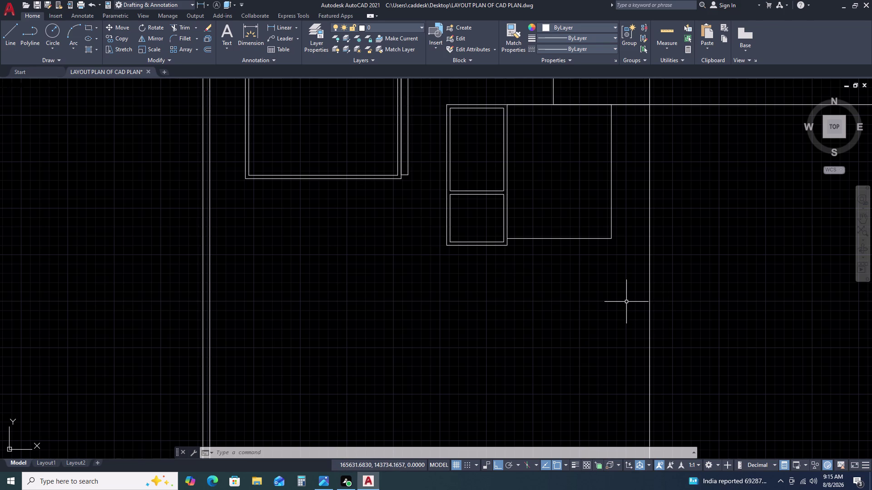
Try extending the short vertical wall lines with an EXTEND fence, then cancel.
scroll(down, 3)
scroll(up, 3)
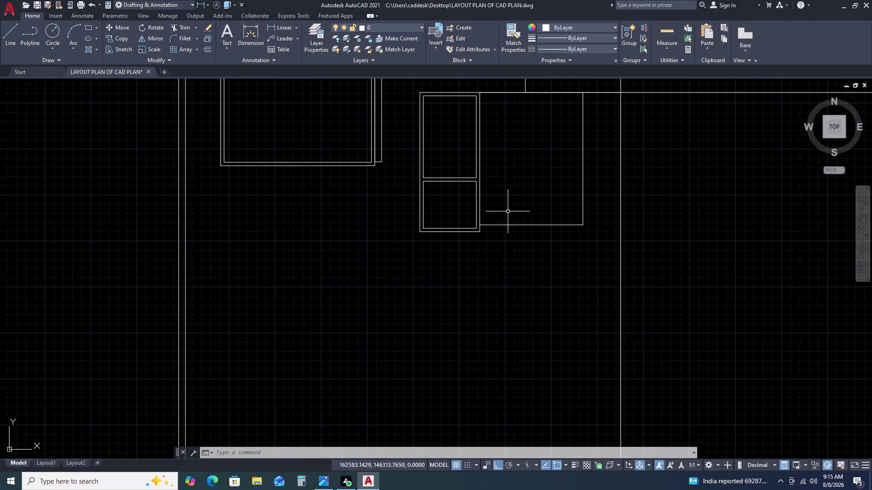
scroll(up, 3)
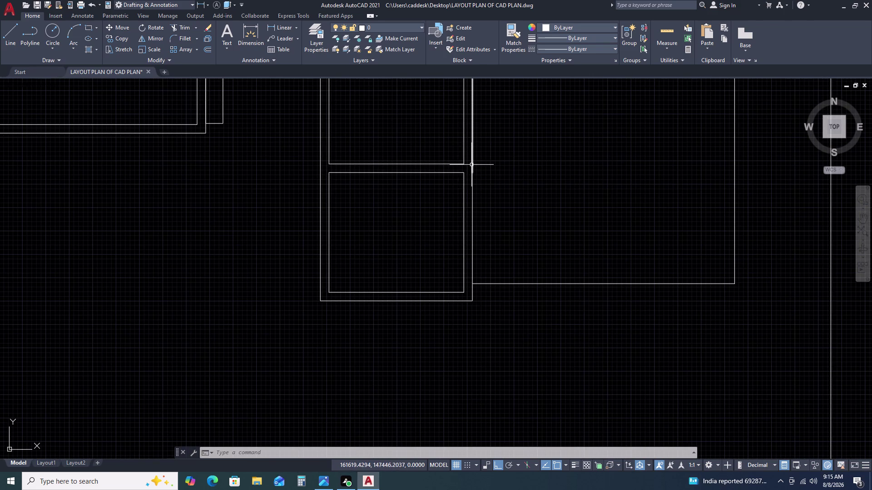
click(474, 177)
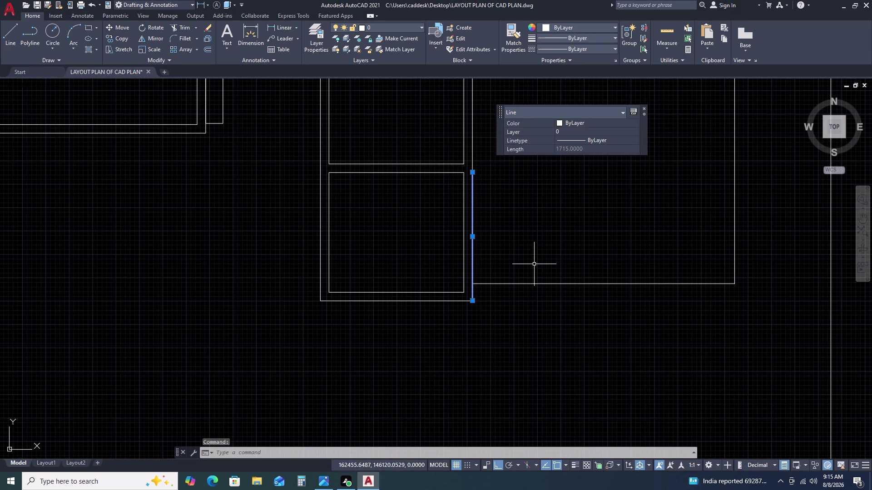
key(Delete)
text(EX)
key(space)
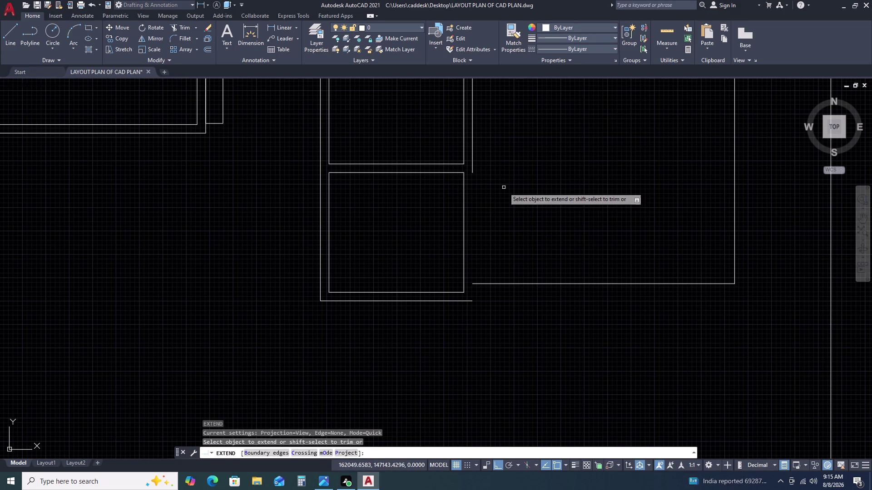
click(474, 171)
click(470, 199)
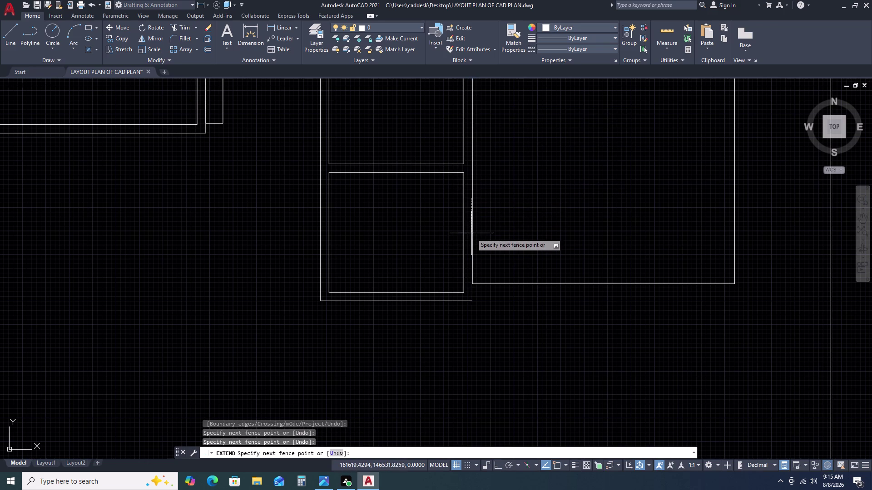
click(472, 234)
click(472, 241)
key(Escape)
Delete the horizontal top wall line, then undo to restore it.
scroll(down, 3)
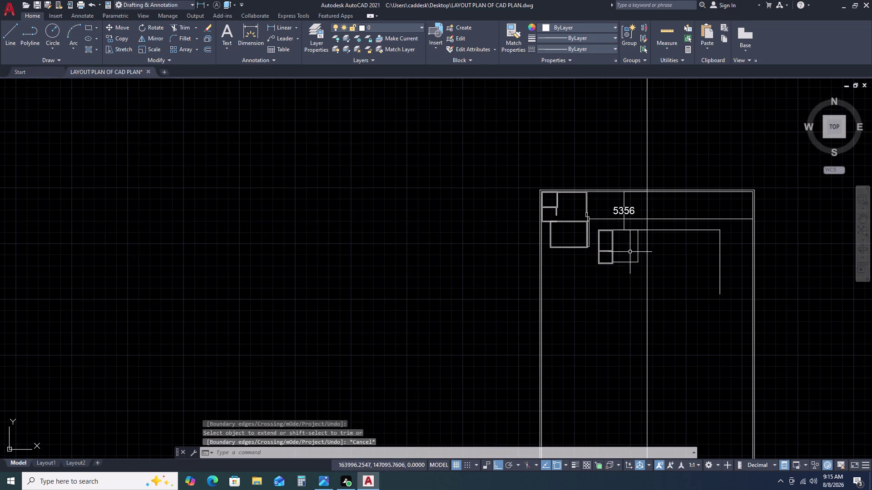
scroll(up, 3)
middle_drag(569, 240, 558, 237)
scroll(up, 3)
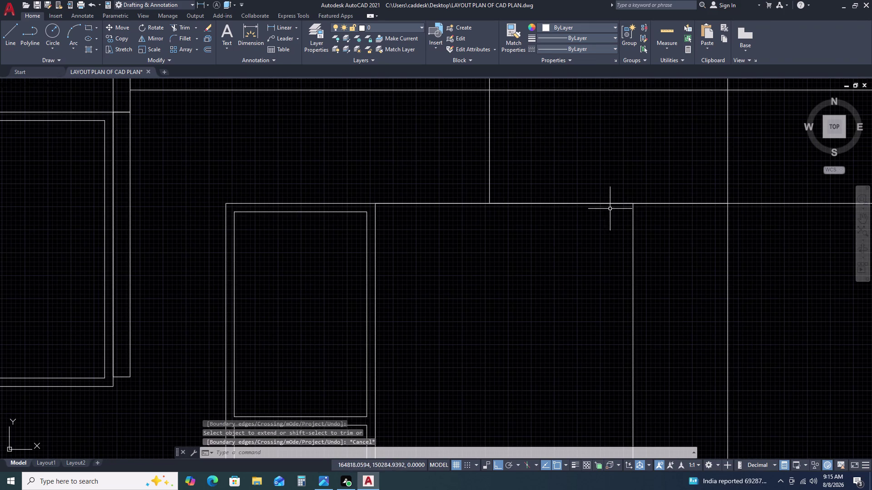
click(609, 202)
key(Escape)
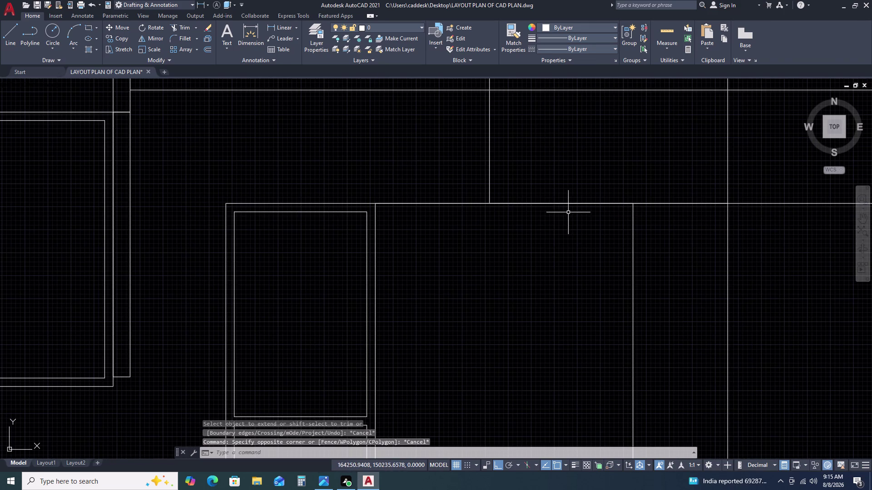
click(567, 203)
key(Delete)
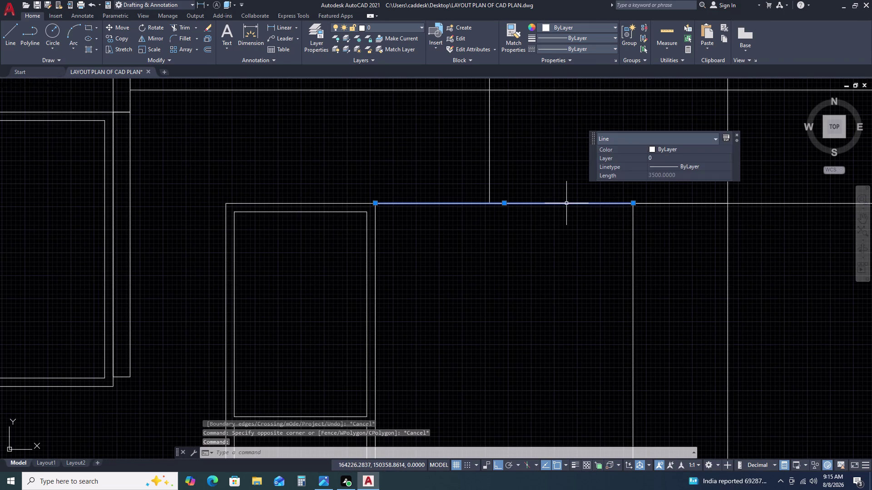
scroll(down, 3)
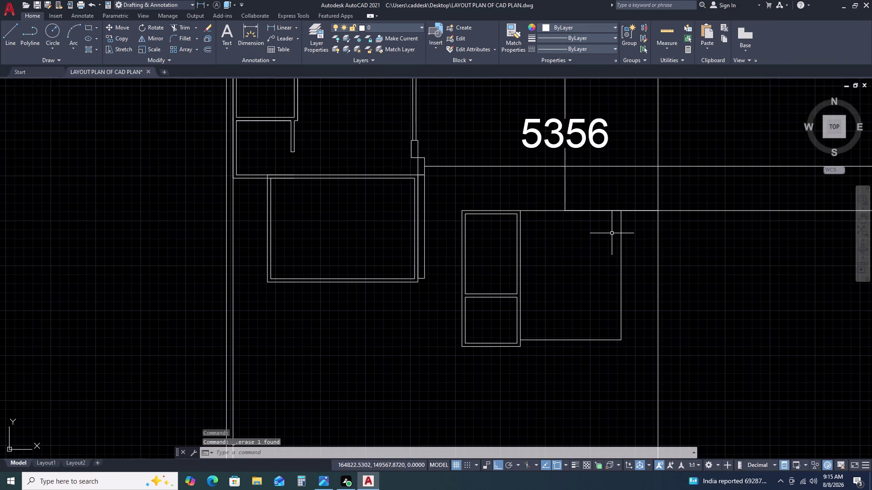
key(ctrl+z)
key(ctrl+z)
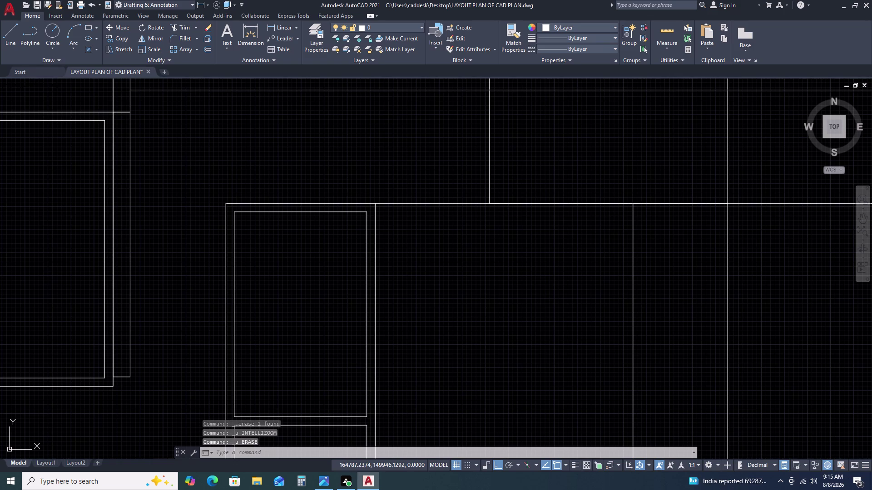
Pan back to the small room and start OFFSET with the 115 distance.
scroll(down, 3)
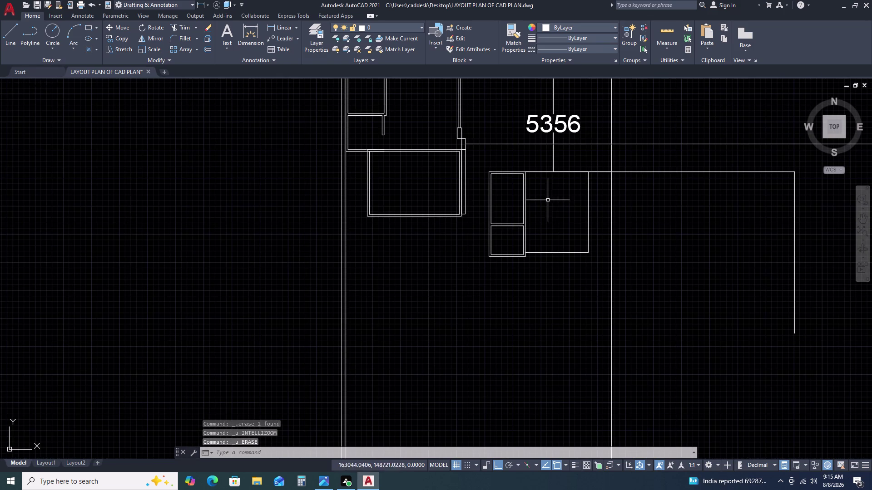
scroll(down, 3)
scroll(up, 3)
middle_drag(536, 202, 522, 157)
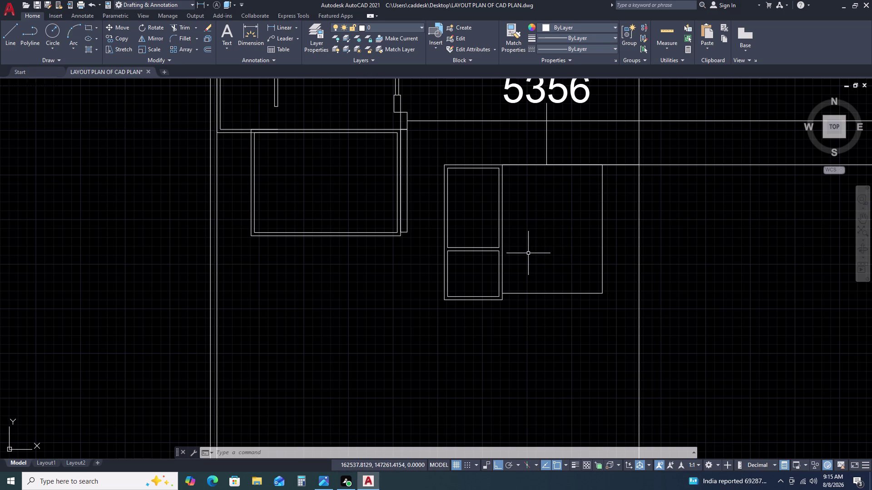
key(o)
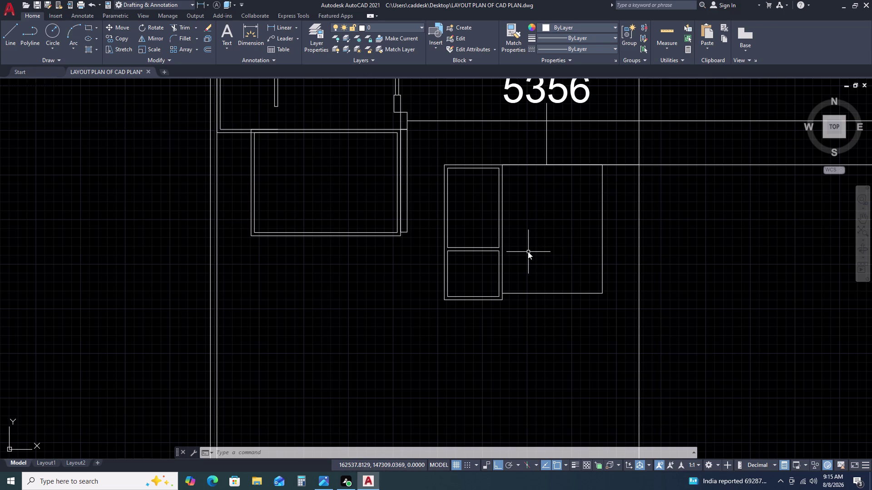
key(space)
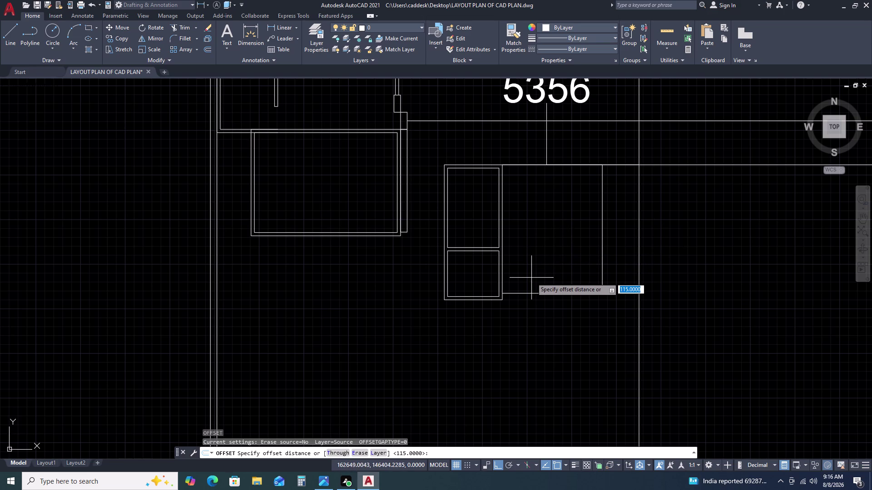
Offset the room's bottom, right and top walls 115 outward.
key(space)
click(539, 294)
click(539, 306)
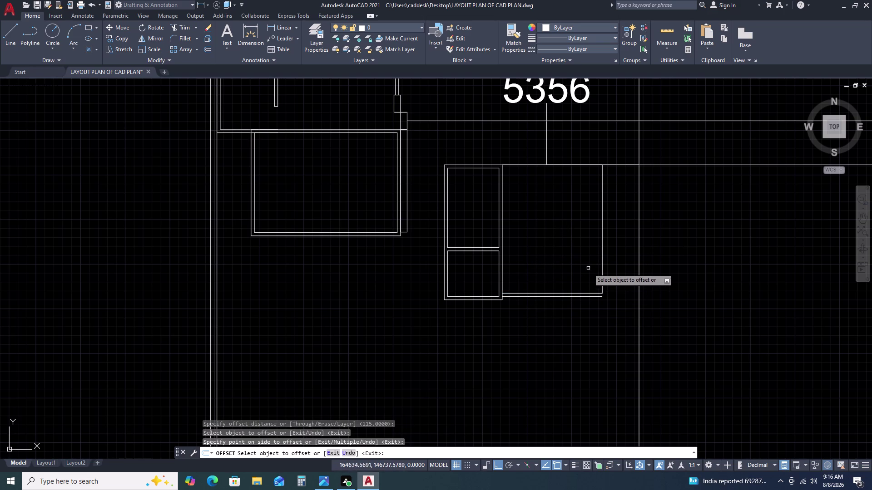
click(603, 271)
click(609, 276)
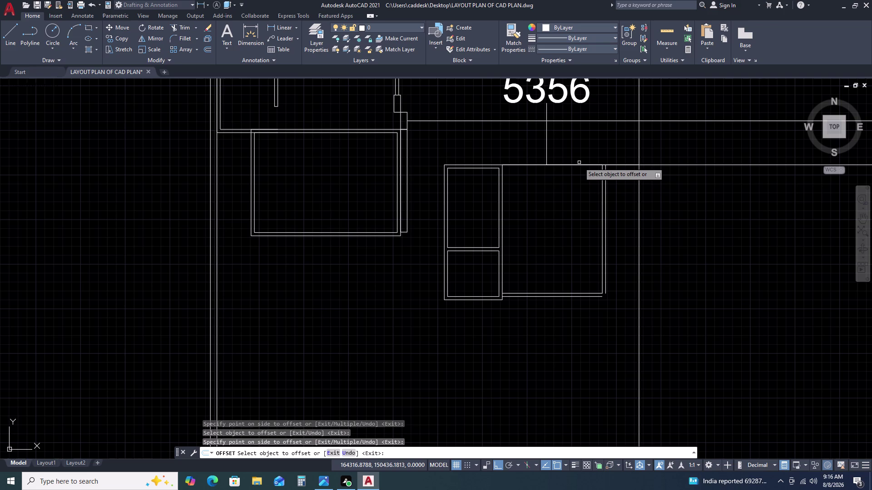
click(582, 166)
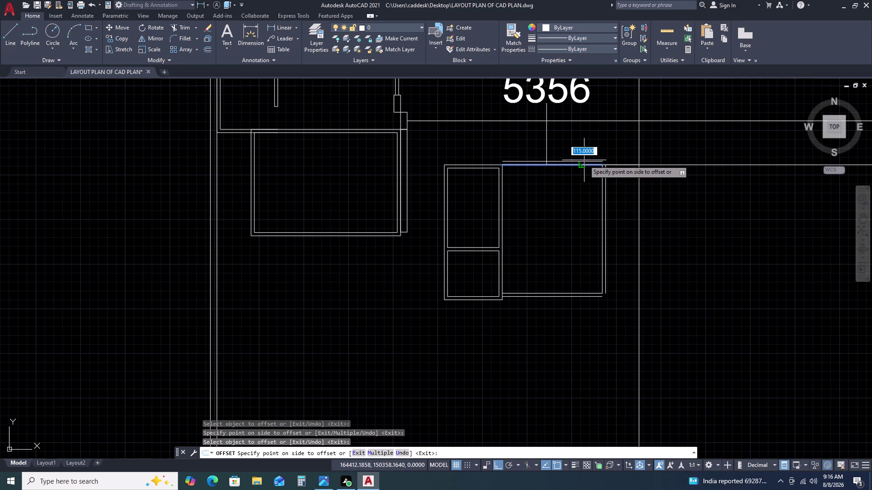
click(584, 160)
key(Escape)
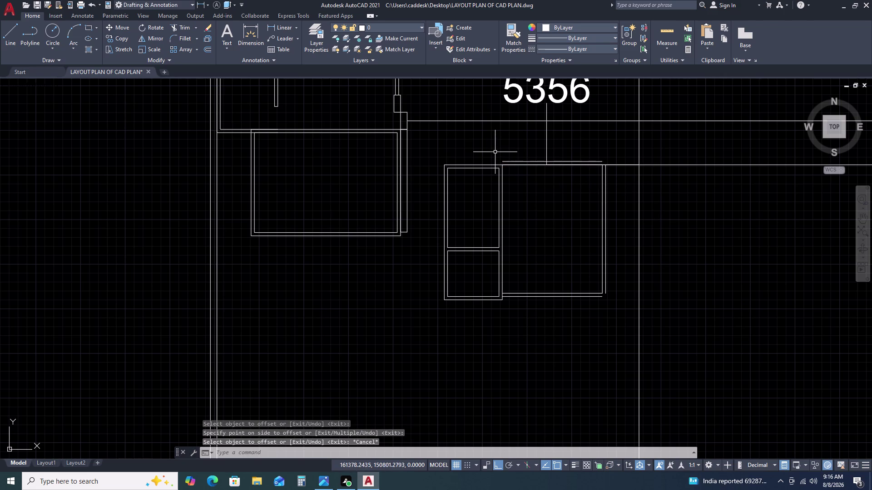
Select the square room's wall lines, removing the extra lines from the selection.
click(495, 152)
click(622, 304)
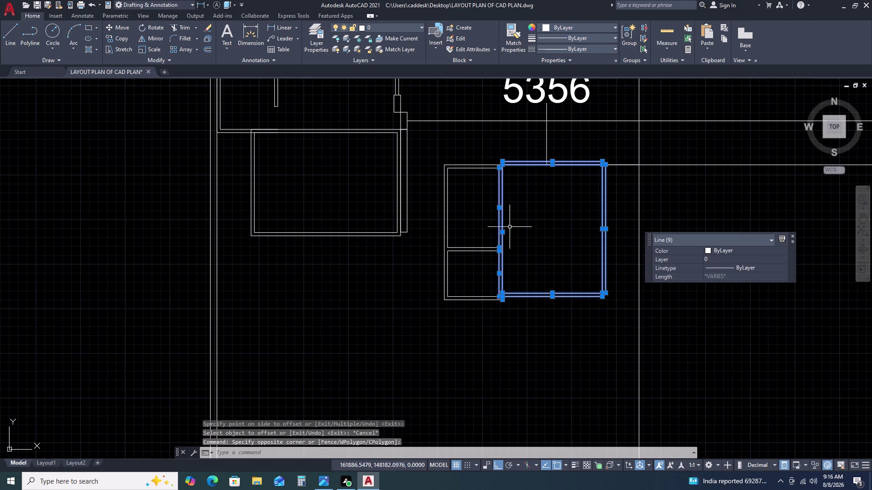
scroll(up, 3)
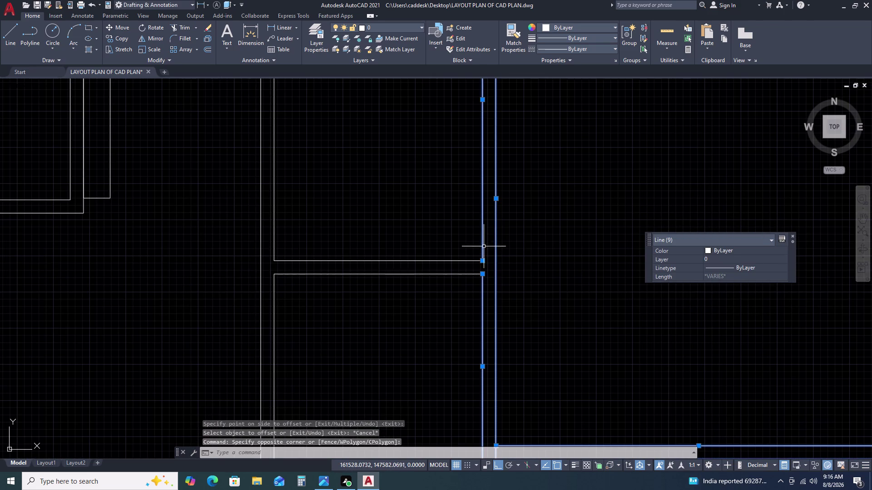
drag(488, 243, 484, 235)
click(481, 221)
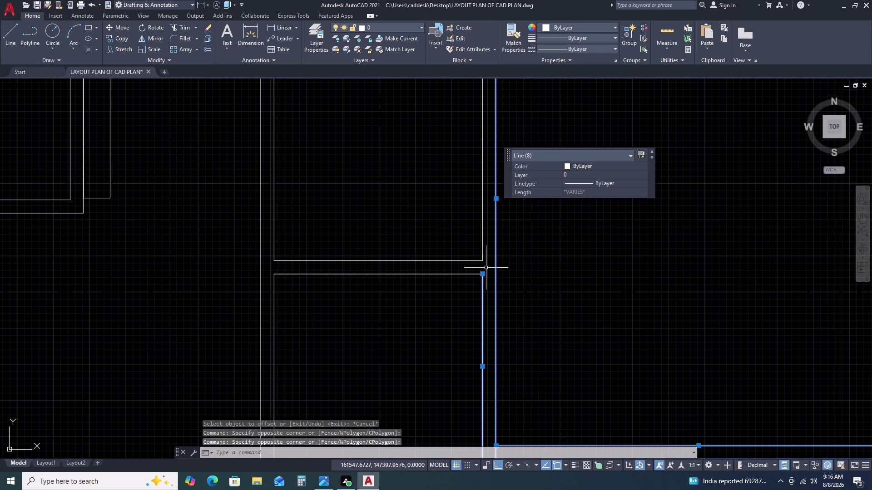
click(490, 294)
click(473, 277)
scroll(down, 3)
scroll(down, 3)
Move the selected room lines 115 units straight down.
key(m)
key(space)
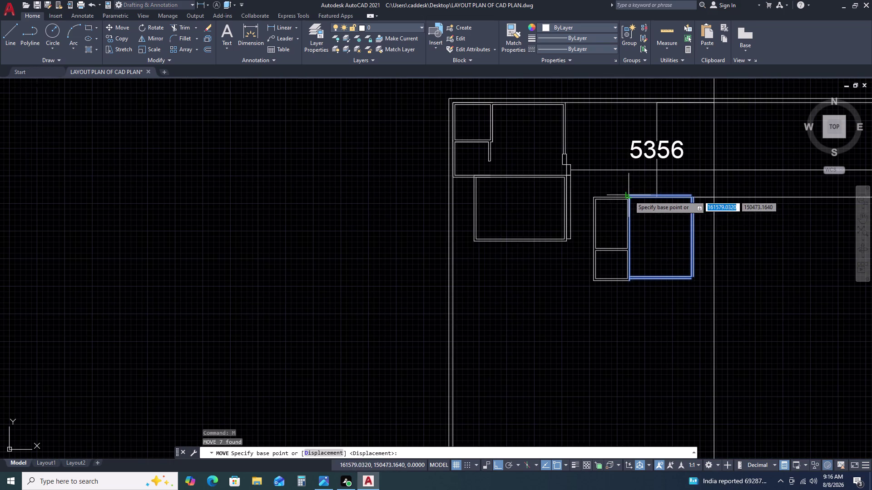
scroll(up, 3)
click(625, 193)
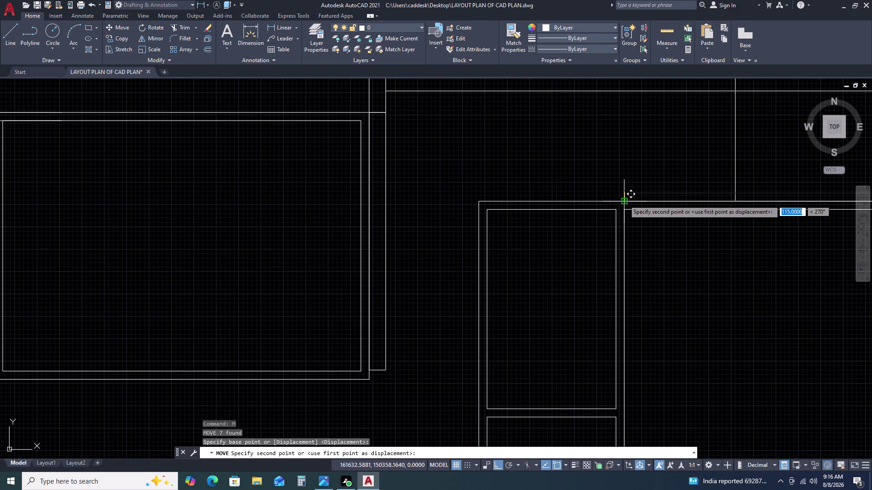
click(624, 200)
key(Escape)
Start TRIM on the wall junctions.
scroll(down, 3)
scroll(down, 3)
scroll(up, 3)
scroll(up, 3)
text(TR)
key(space)
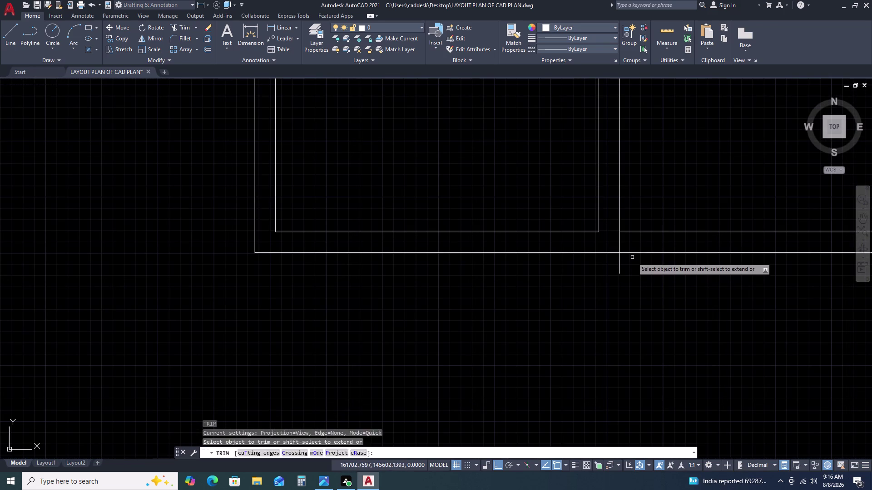
Trim the protruding and overlapping wall line ends at the room's corners.
click(632, 257)
click(599, 265)
click(625, 243)
click(609, 242)
scroll(down, 3)
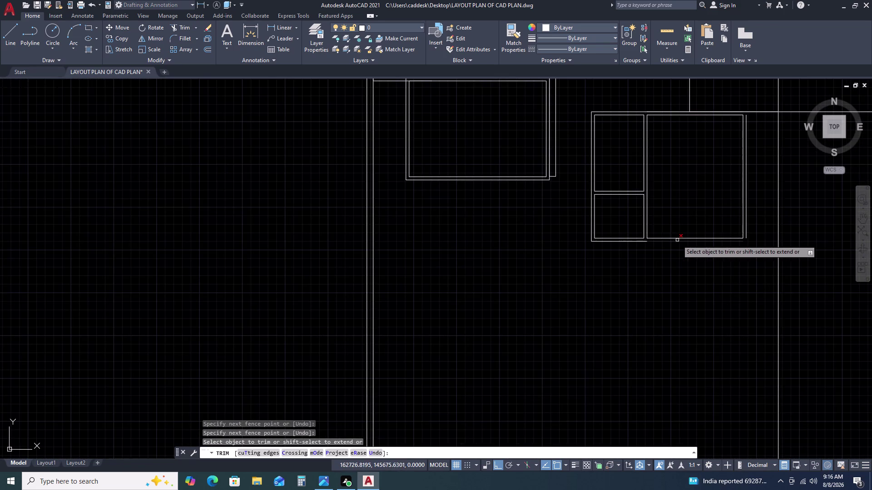
middle_drag(678, 240, 577, 247)
key(Escape)
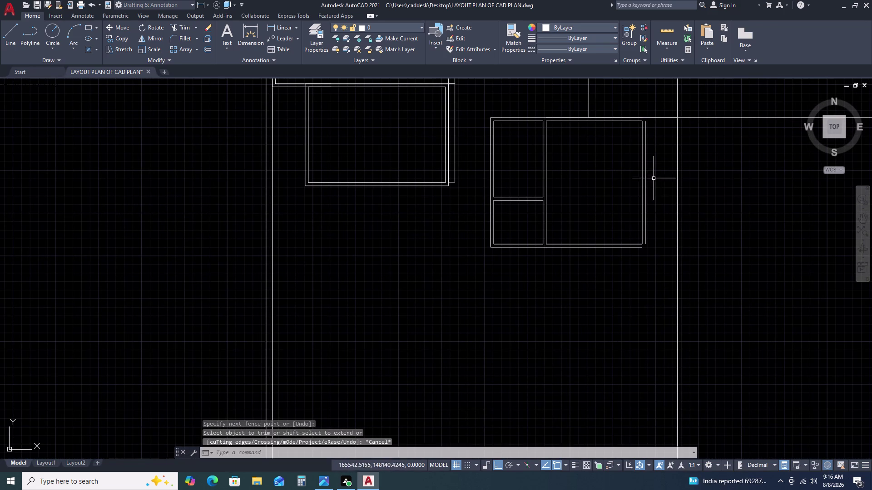
Start ERASE, then EXTEND on the right wall line, cancelling both.
text(E)
key(space)
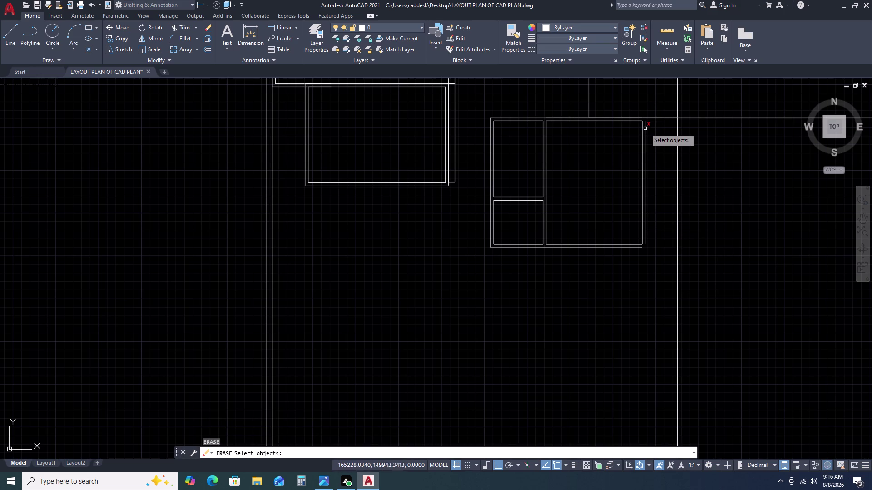
key(Escape)
key(Escape)
text(E)
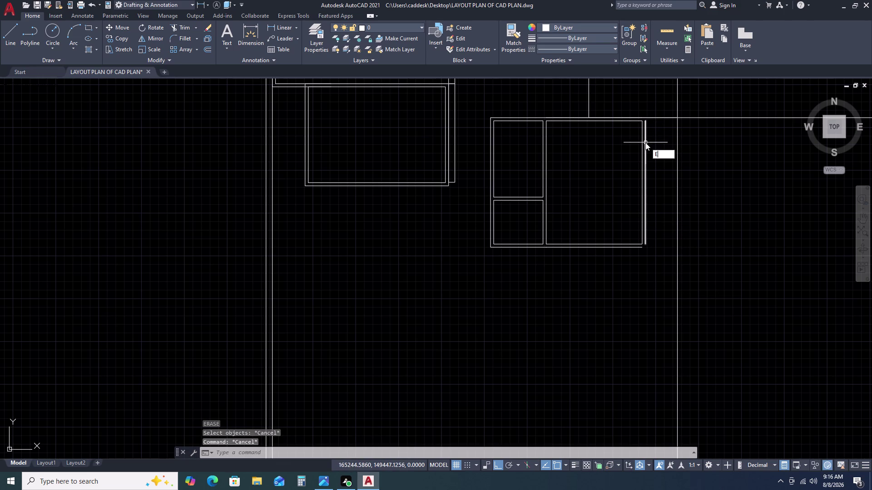
text(X)
key(space)
click(645, 144)
key(Escape)
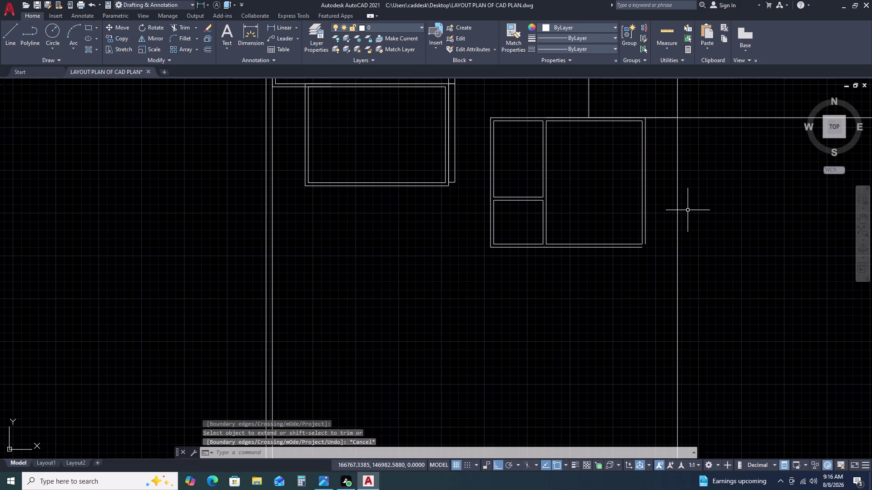
Start TRIM, then try filleting two wall lines and cancel.
key(t)
key(r)
key(space)
scroll(up, 3)
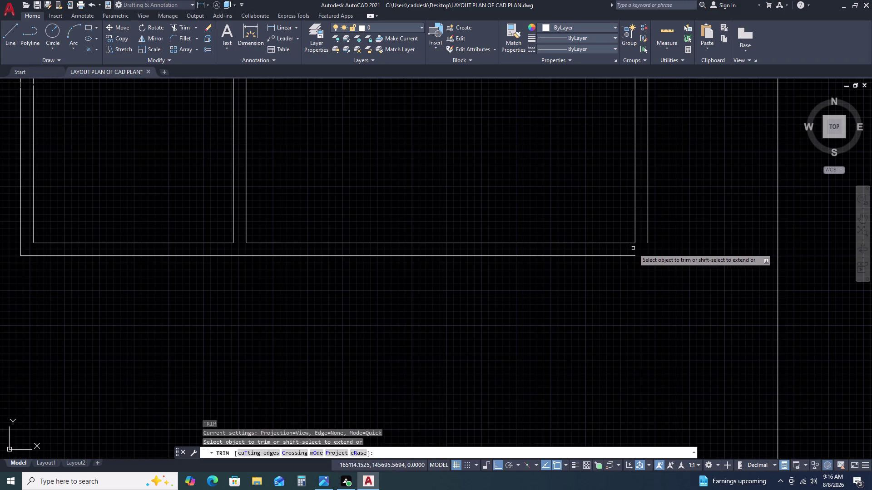
key(Escape)
text(F)
key(space)
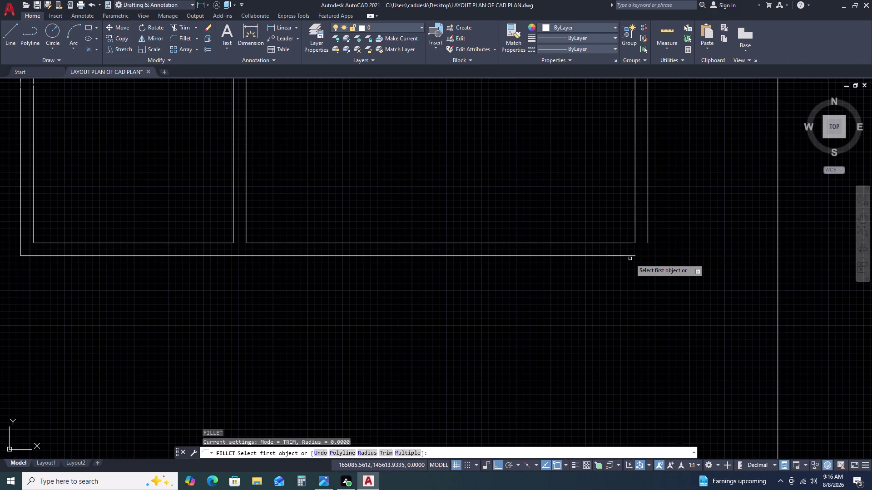
click(632, 254)
click(648, 240)
key(Escape)
Delete the stray line at the room below the 5356 dimension.
scroll(down, 3)
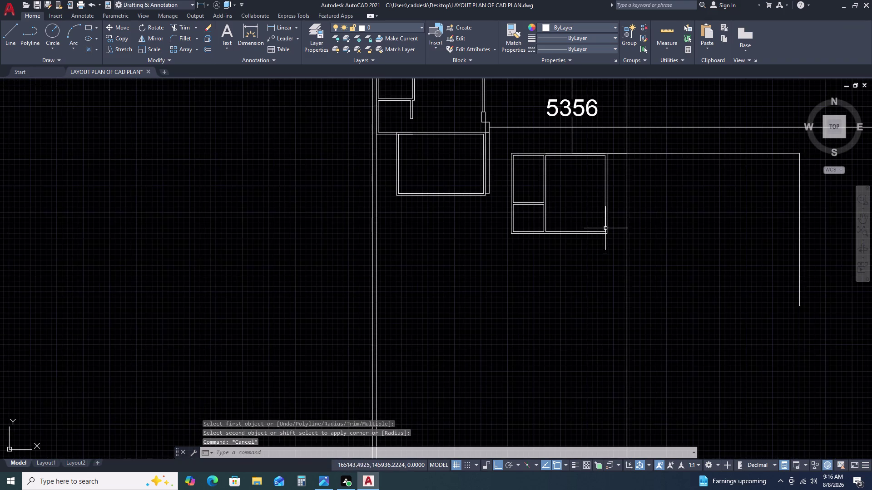
scroll(down, 3)
scroll(down, 3)
middle_drag(660, 224, 643, 222)
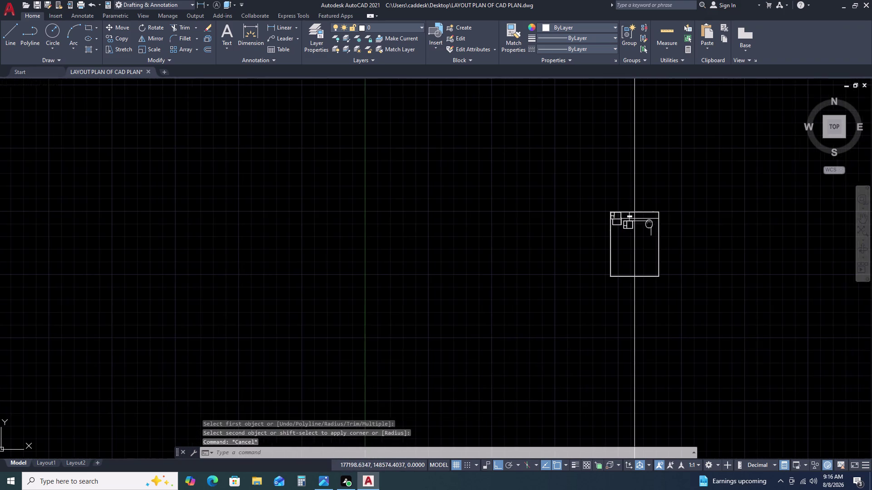
middle_drag(643, 222, 626, 218)
scroll(up, 3)
scroll(up, 3)
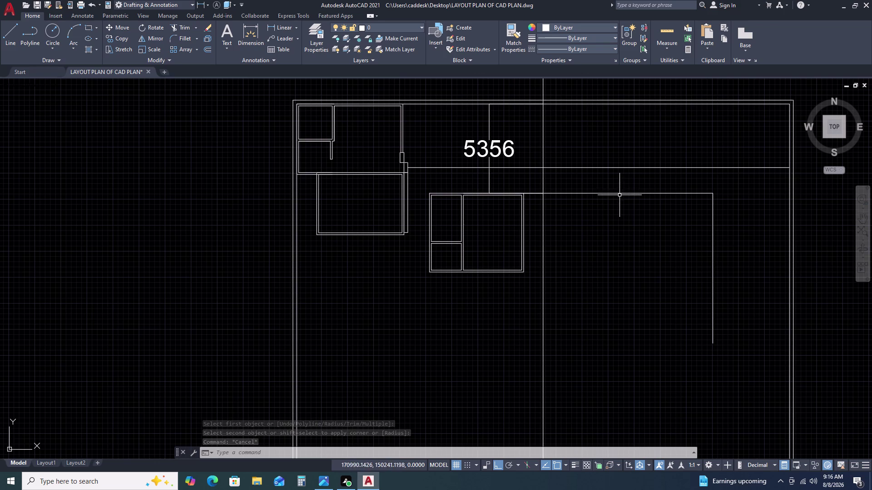
scroll(up, 3)
double_click(505, 204)
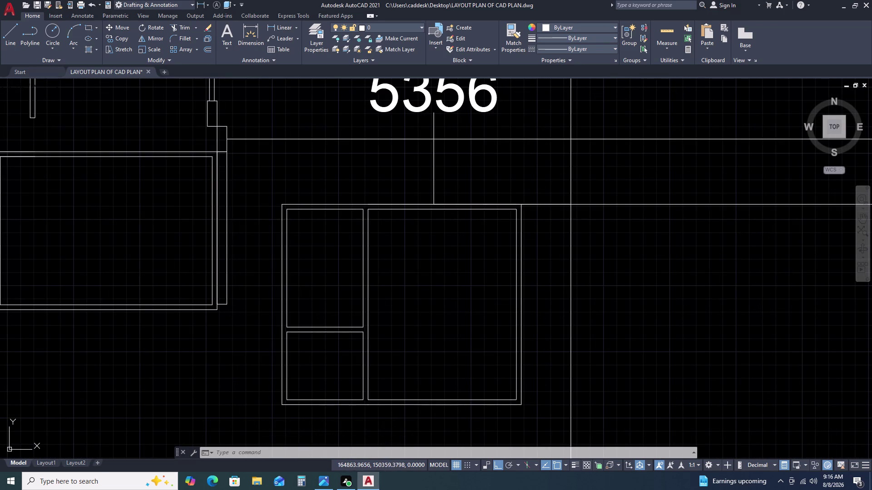
key(Delete)
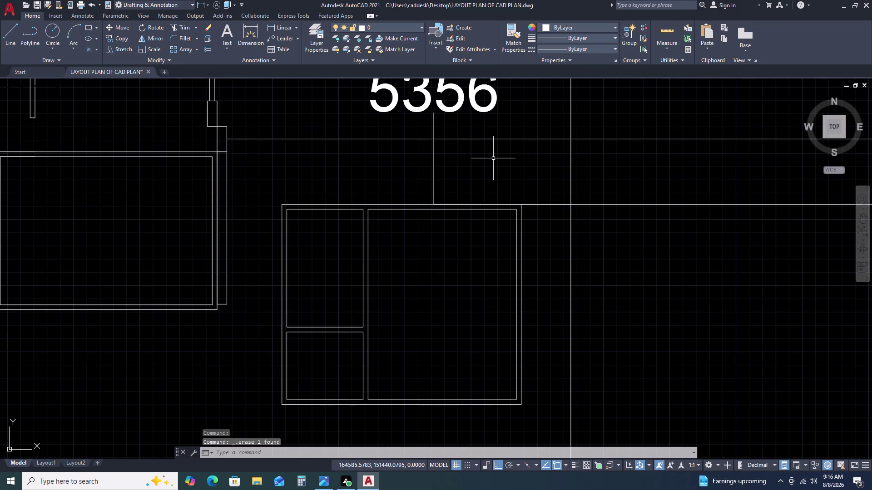
scroll(down, 3)
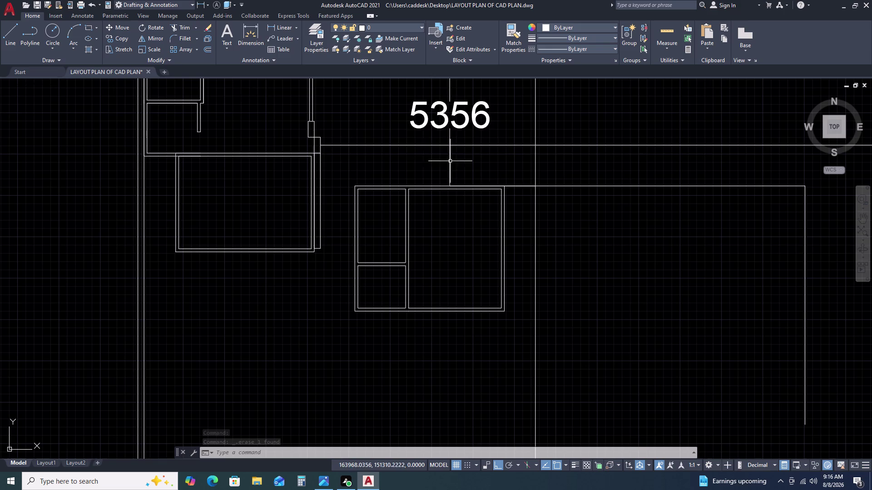
Try two linear dimensions from the room's corners, cancelling both.
click(286, 27)
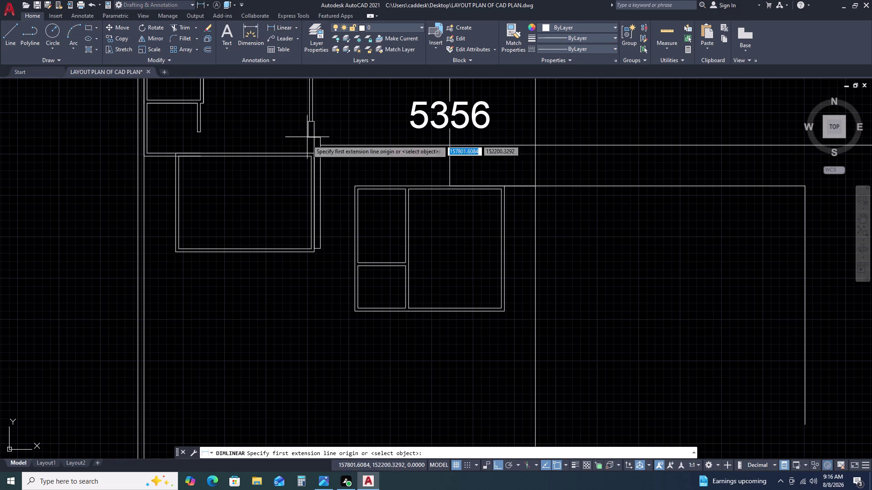
click(409, 190)
drag(408, 190, 415, 198)
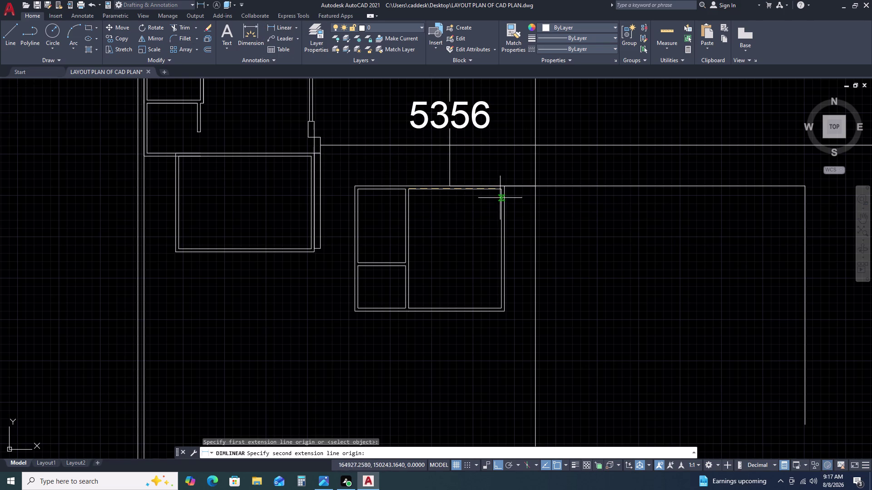
click(502, 188)
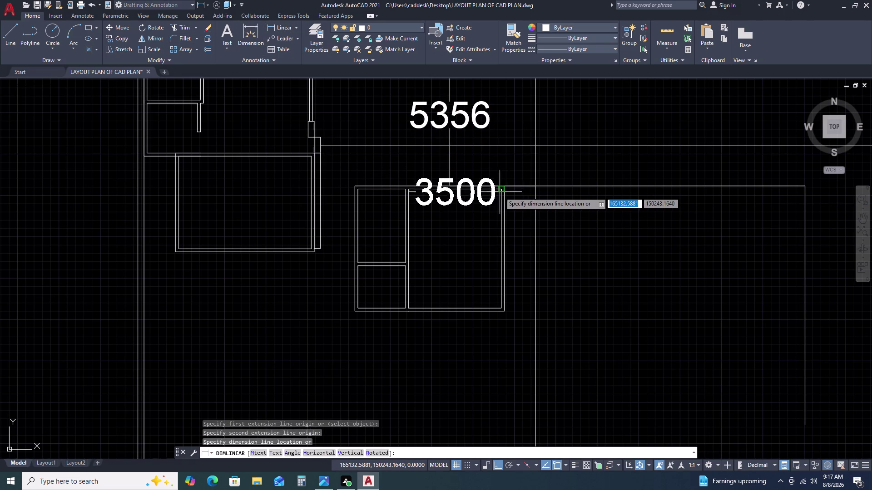
scroll(up, 3)
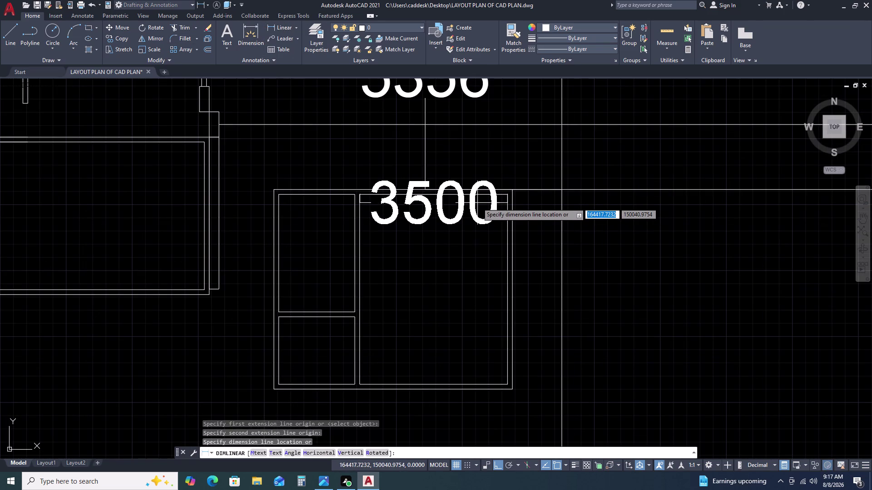
key(space)
key(space)
click(509, 195)
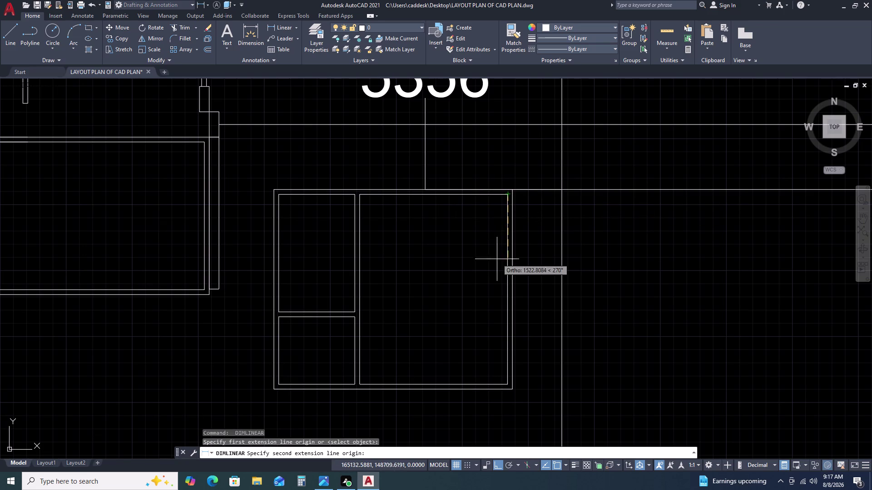
click(510, 383)
key(space)
Measure the room's top edge as 3500, discard the dimension, and start LINE.
key(space)
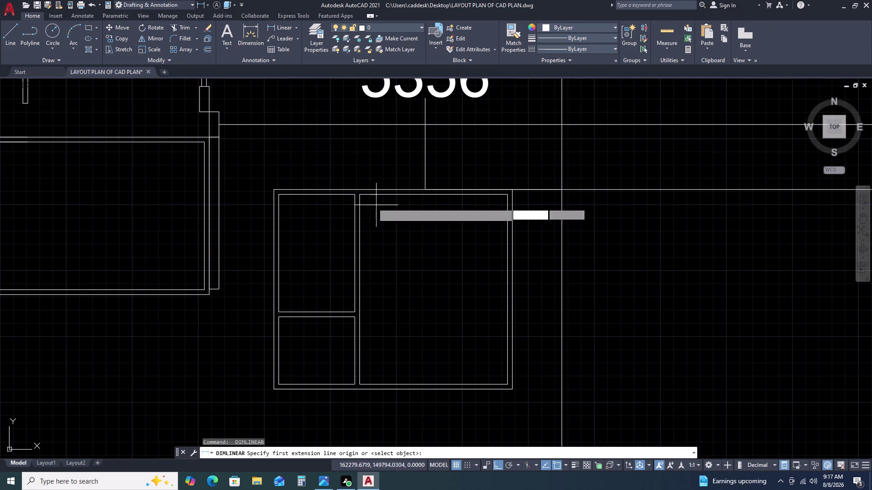
click(361, 195)
click(506, 197)
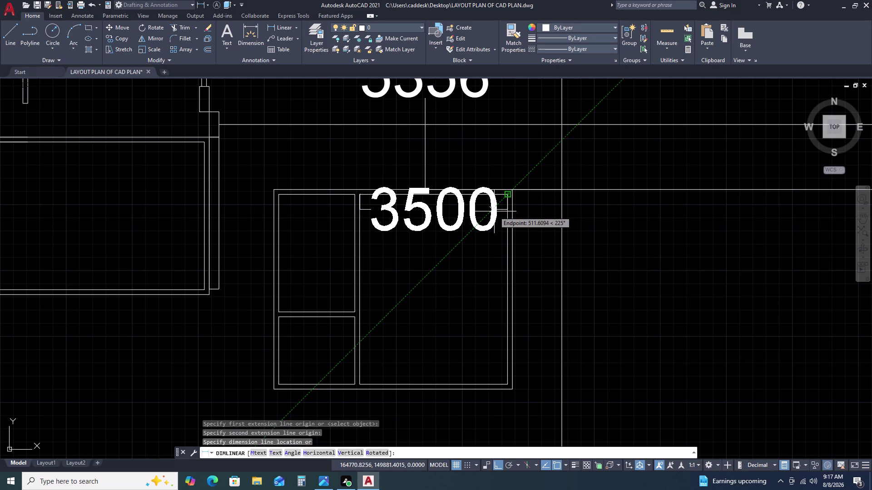
key(space)
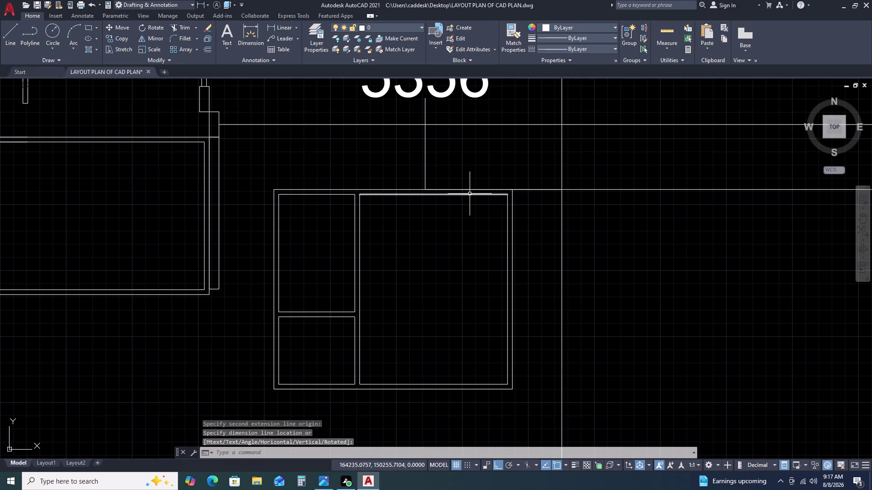
scroll(down, 3)
scroll(down, 3)
scroll(up, 3)
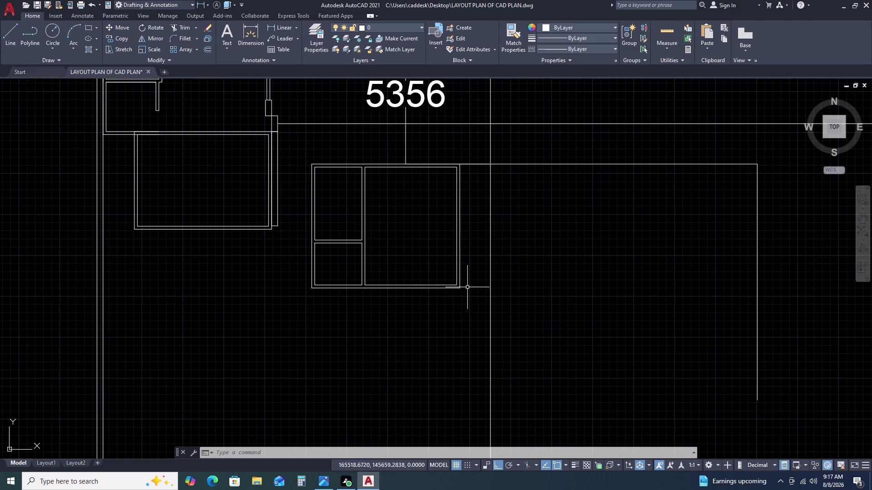
key(l)
key(space)
From the room's lower-right corner, draw a 2950 line right and a 4500 line up.
scroll(up, 3)
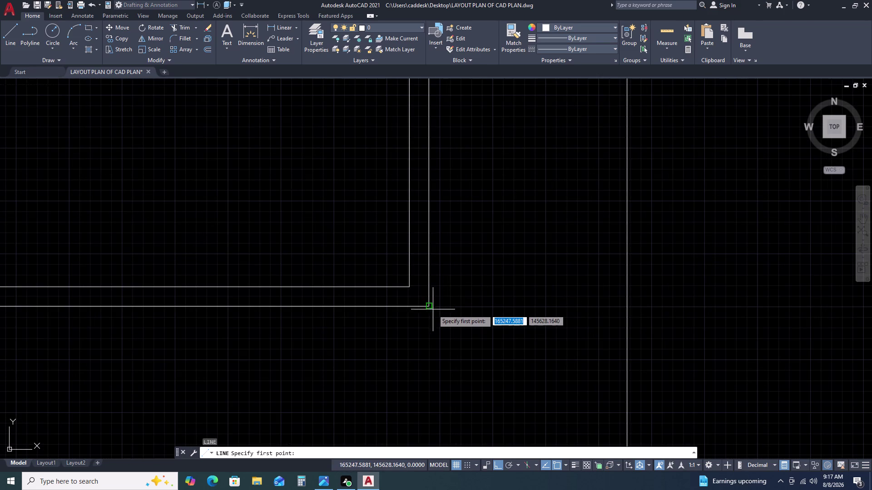
click(430, 305)
scroll(down, 3)
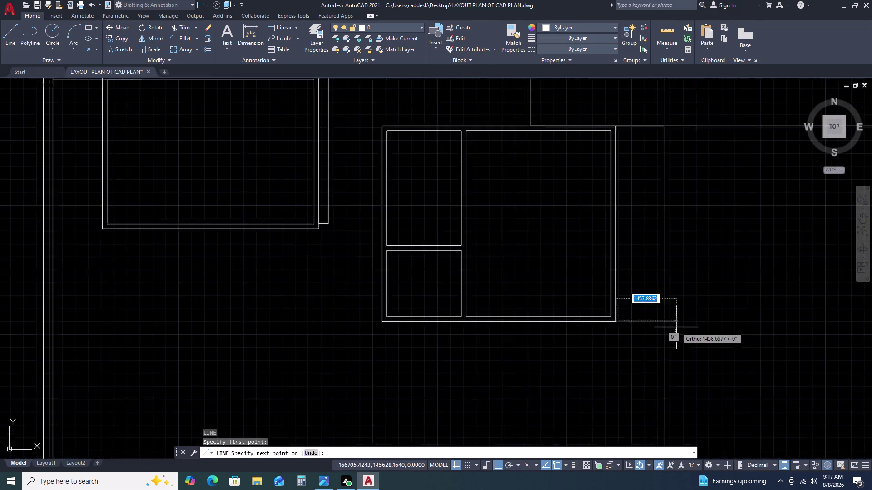
middle_drag(739, 324, 640, 291)
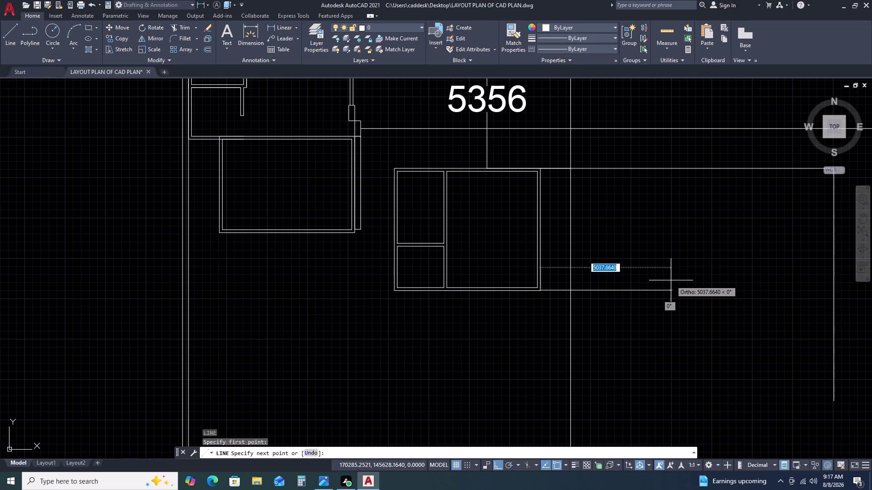
key(9)
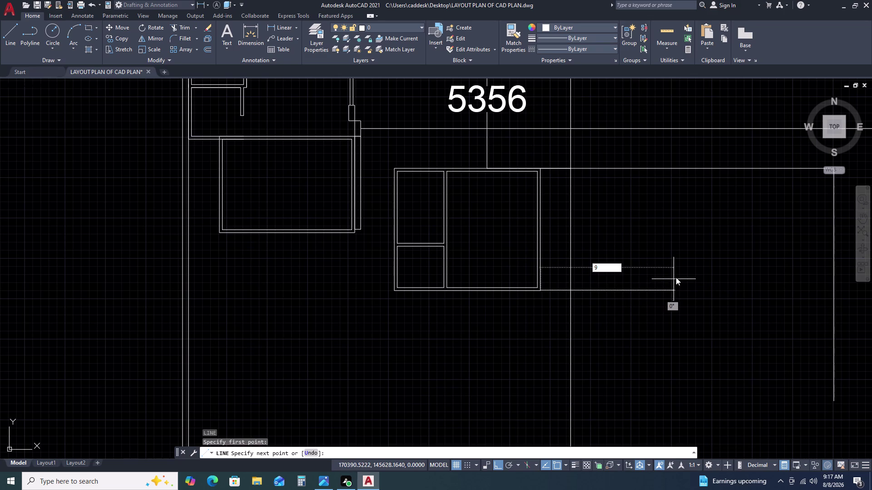
key(BackSpace)
text(29)
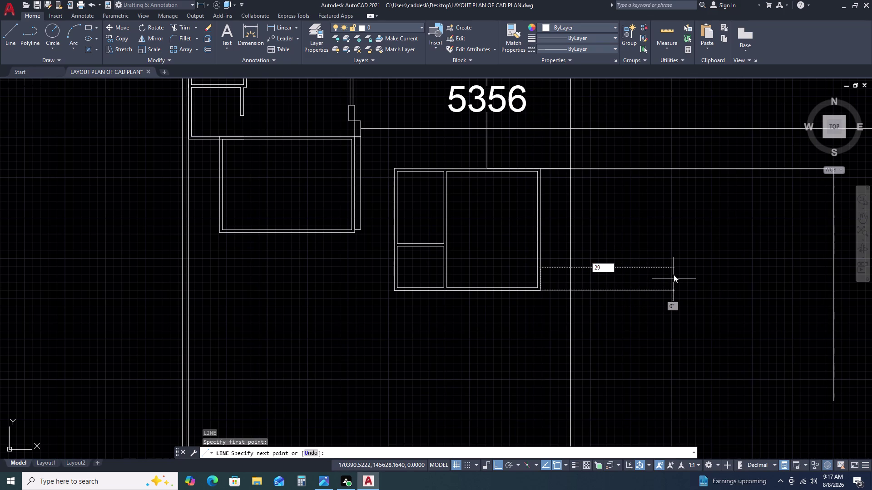
key(5)
key(0)
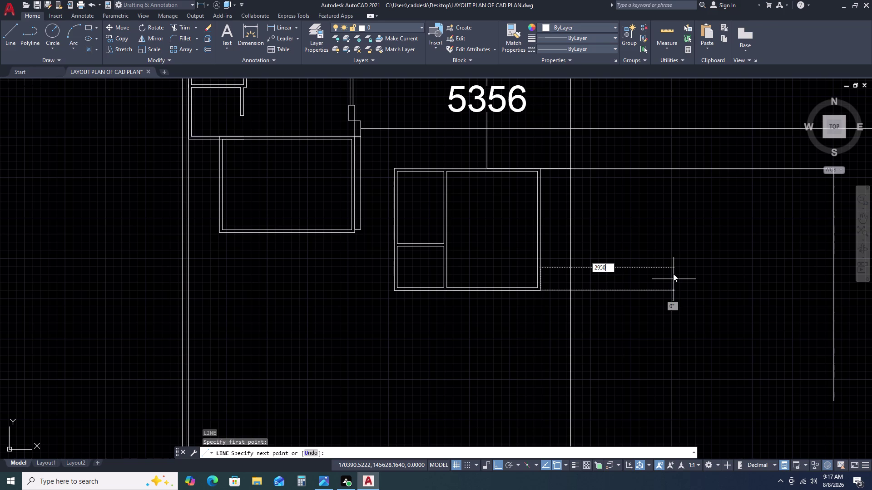
key(space)
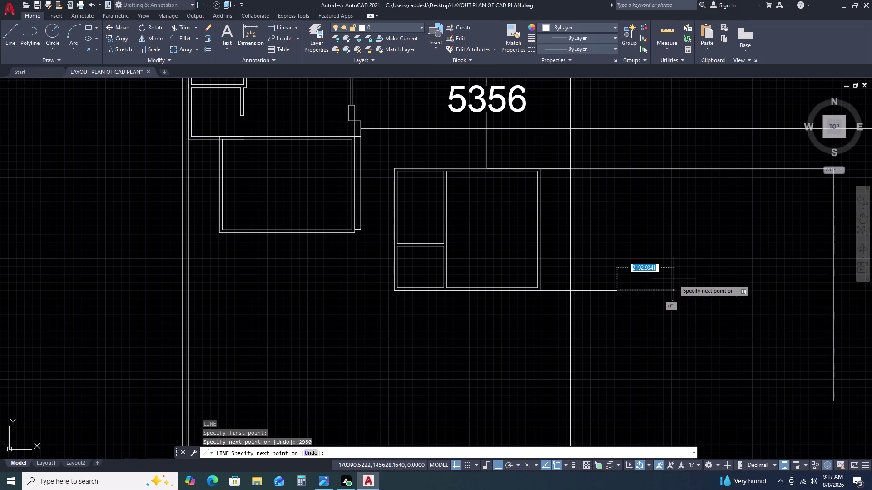
text(45)
key(0)
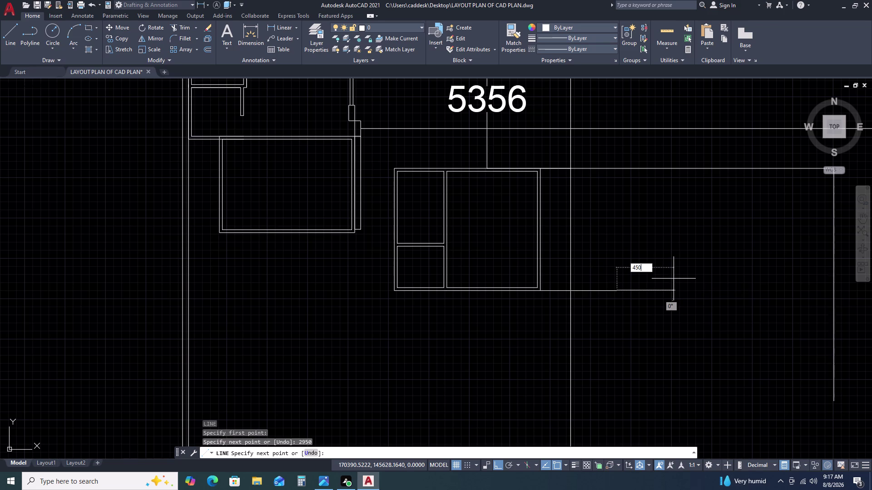
key(0)
key(space)
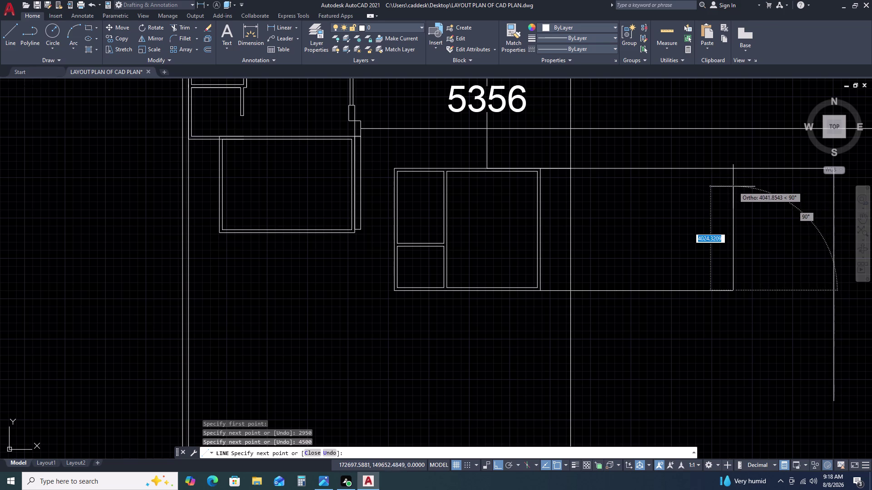
Undo both segments, then redraw the 2950 and 4500 lines and finish.
key(ctrl+z)
key(ctrl+z)
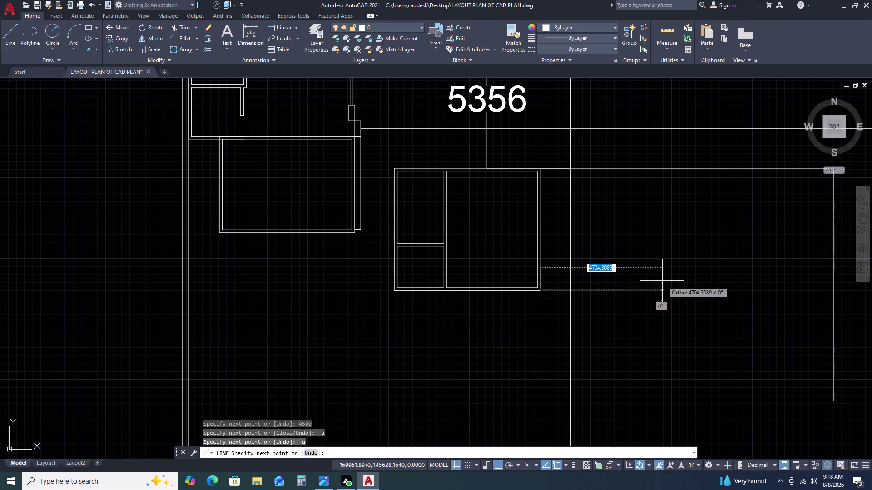
key(2)
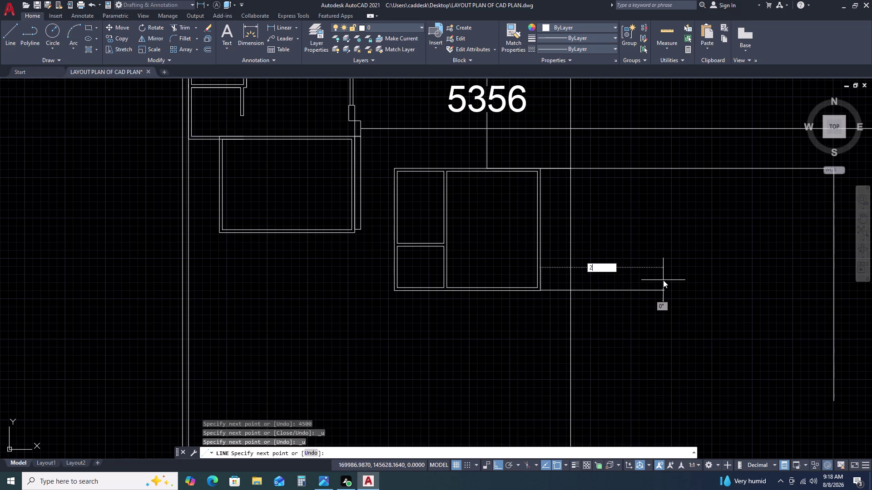
text(9)
text(5)
key(0)
key(space)
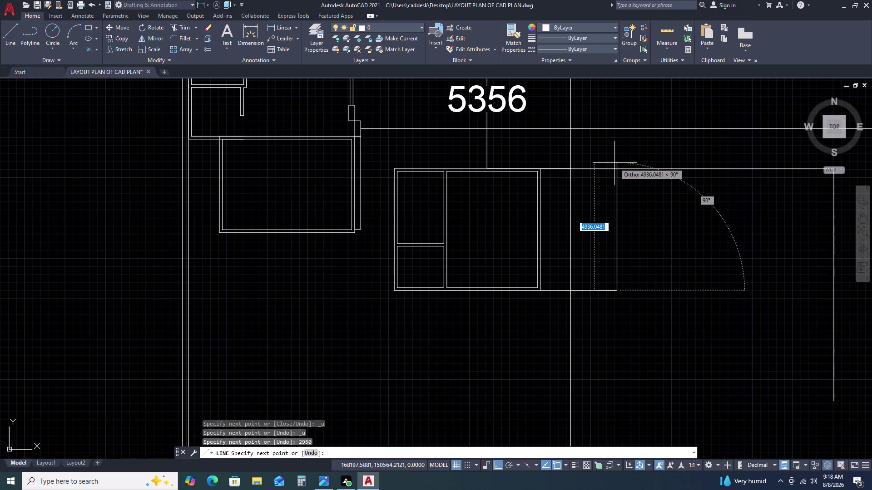
text(45)
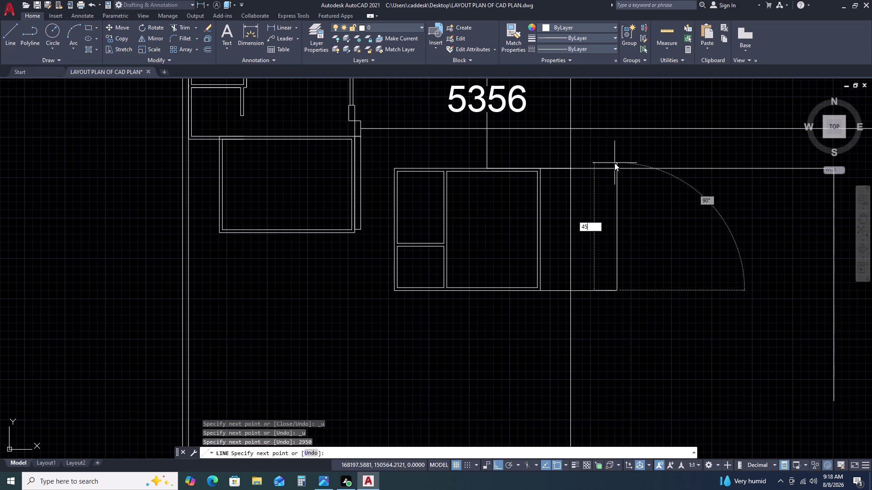
text(00)
key(space)
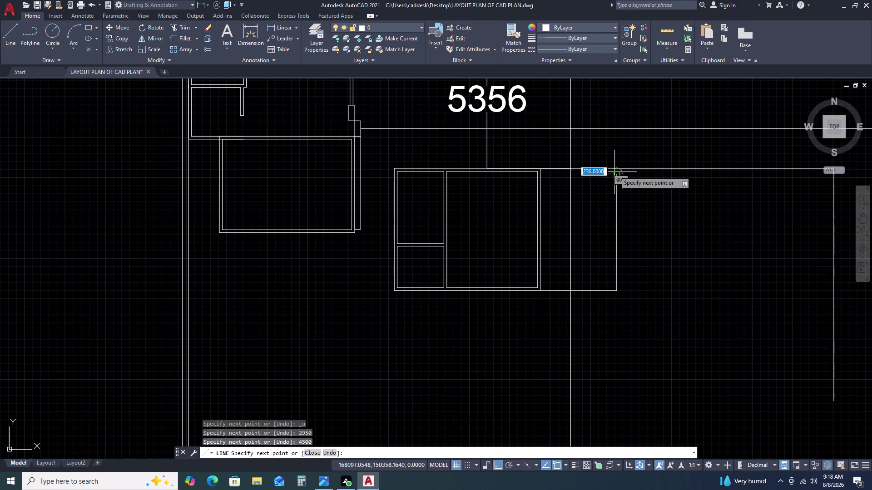
key(Escape)
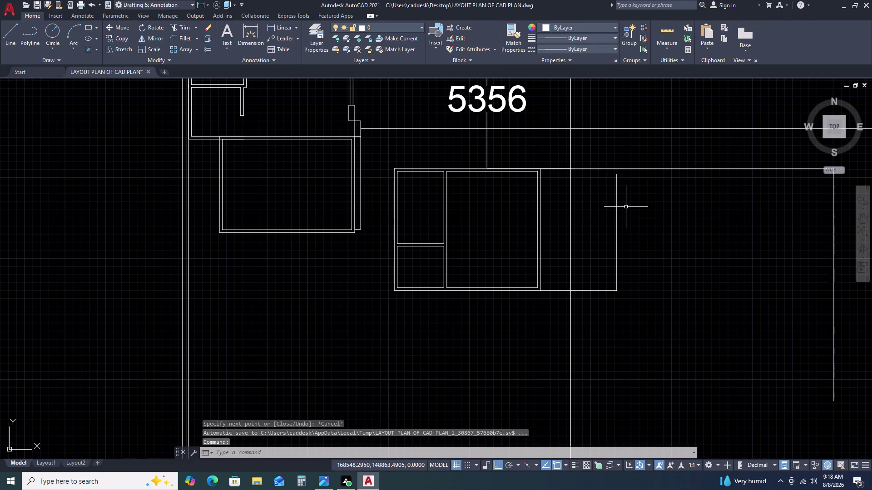
Inspect the new right wall line and grip-stretch its top end upward.
double_click(625, 207)
double_click(610, 220)
scroll(up, 3)
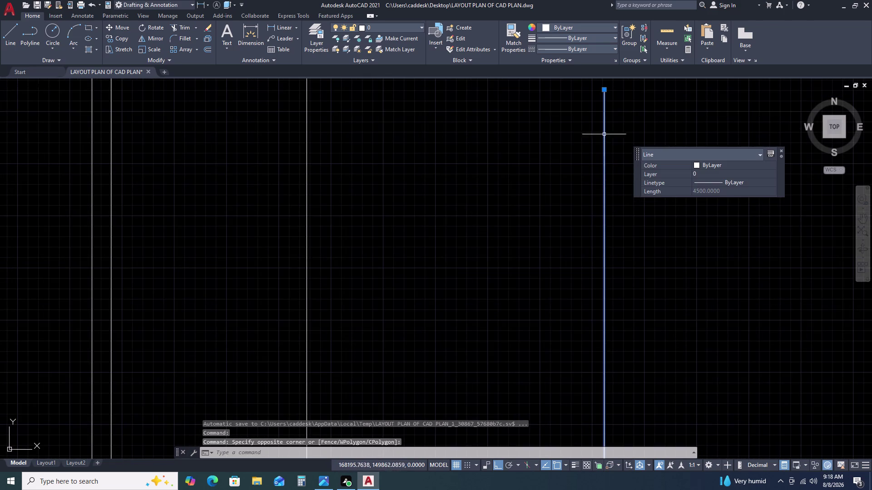
scroll(down, 3)
click(608, 142)
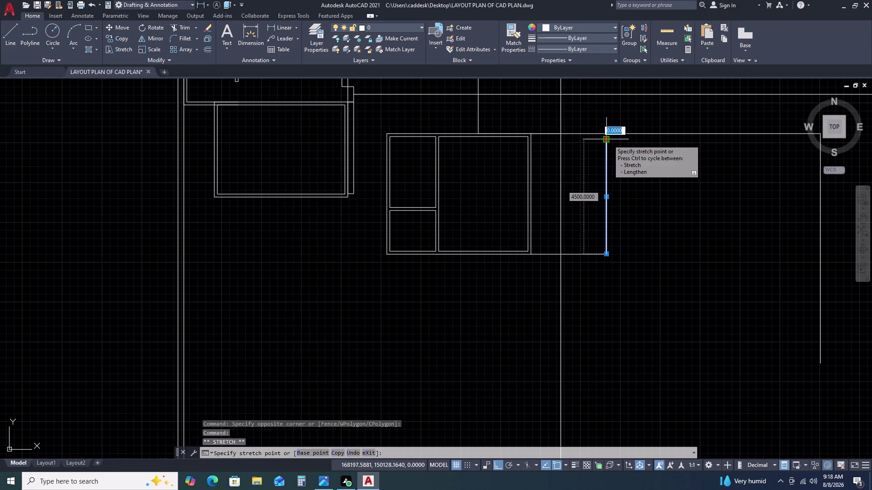
click(608, 137)
scroll(up, 3)
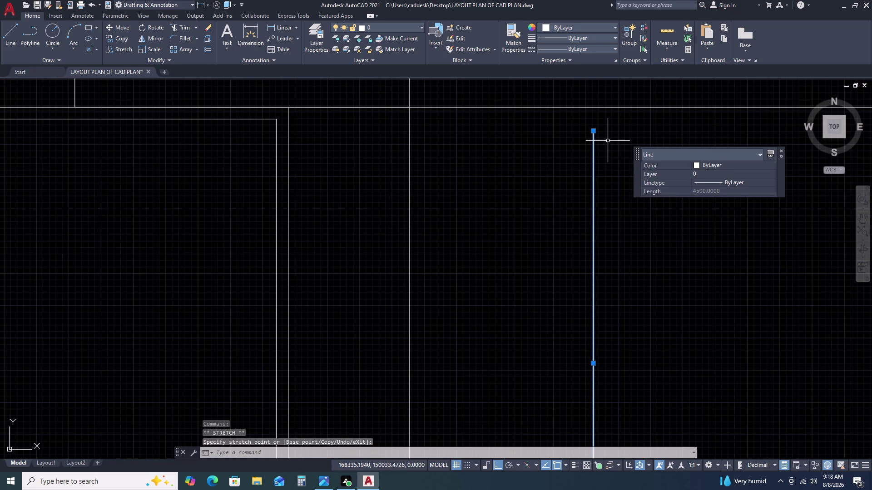
key(Escape)
Extend the new room's right wall line to its boundary with EXTEND.
key(e)
key(x)
key(space)
click(604, 138)
click(575, 171)
key(Escape)
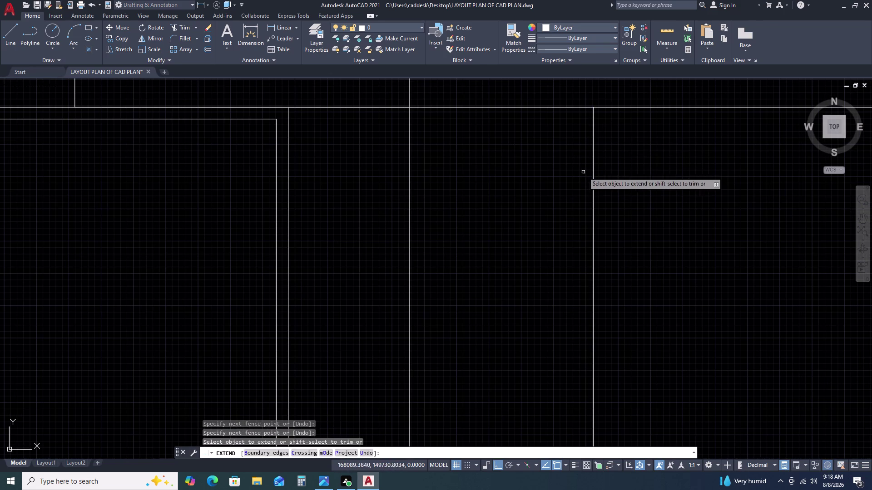
scroll(down, 3)
scroll(up, 3)
click(635, 187)
Try moving the right and bottom wall lines, then cancel the move.
click(569, 224)
drag(568, 228, 569, 239)
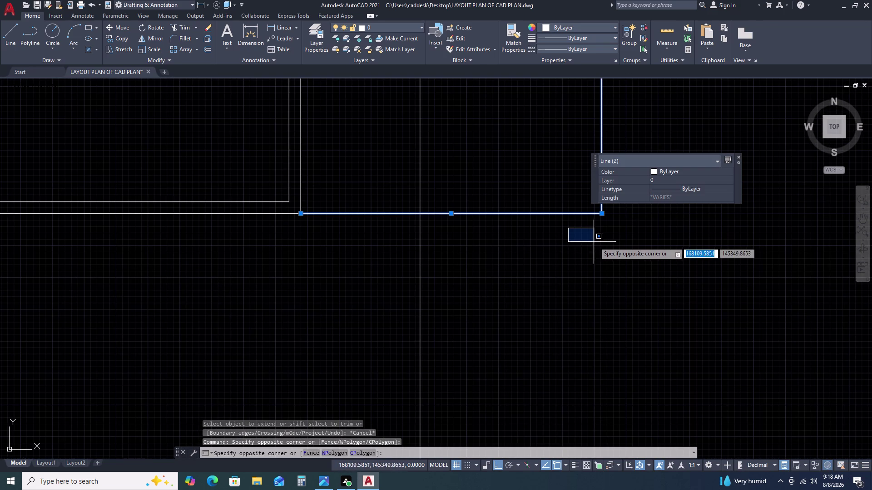
text(M)
key(space)
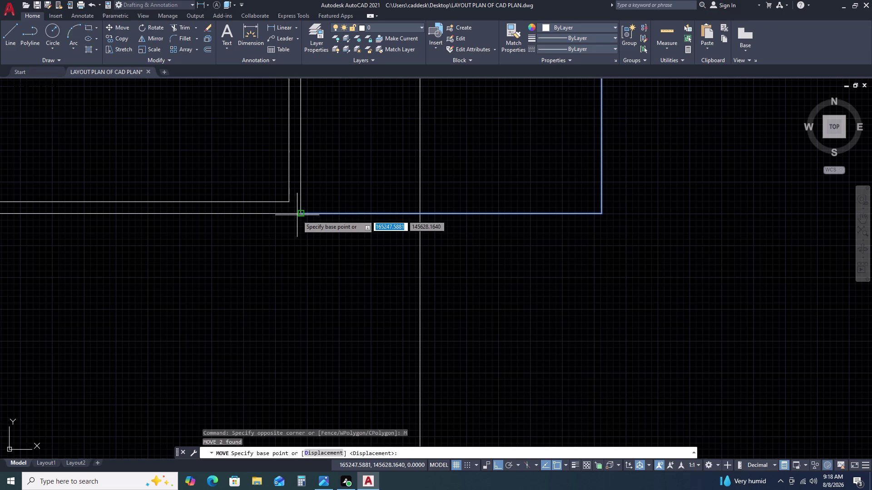
double_click(297, 215)
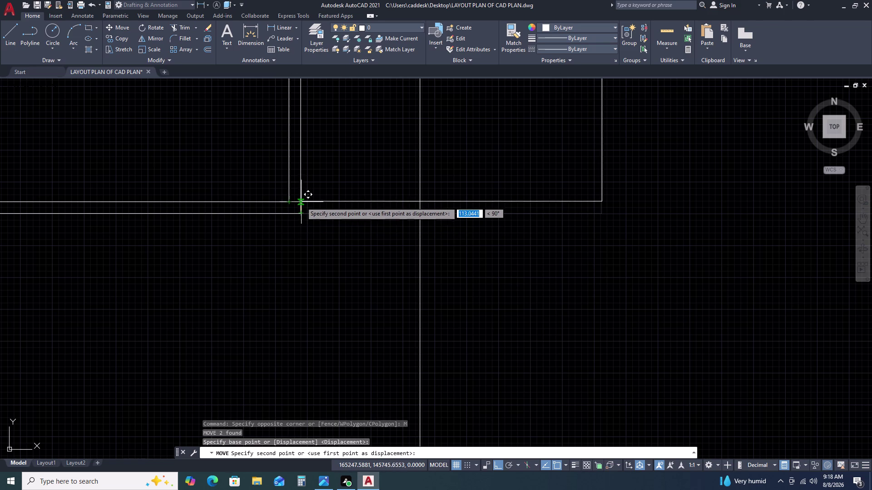
click(301, 202)
key(Escape)
scroll(up, 3)
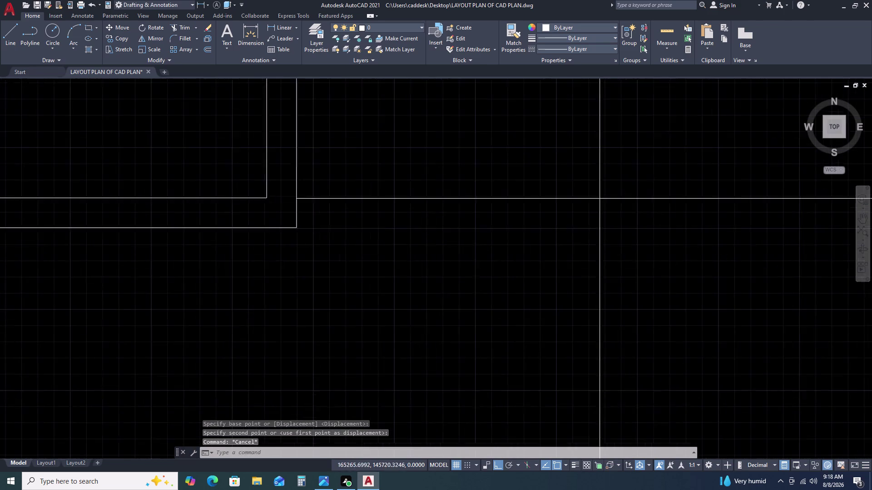
Begin a trial line near the room, then cancel it.
key(l)
key(space)
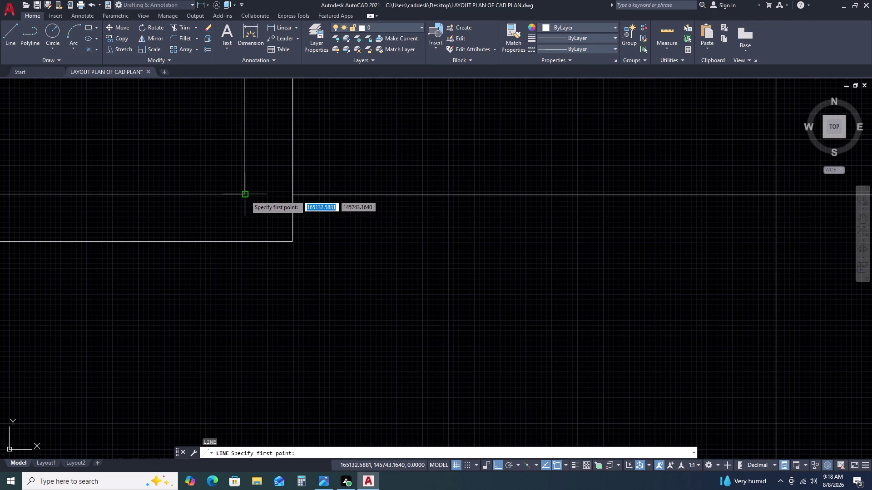
click(244, 195)
click(292, 197)
key(Escape)
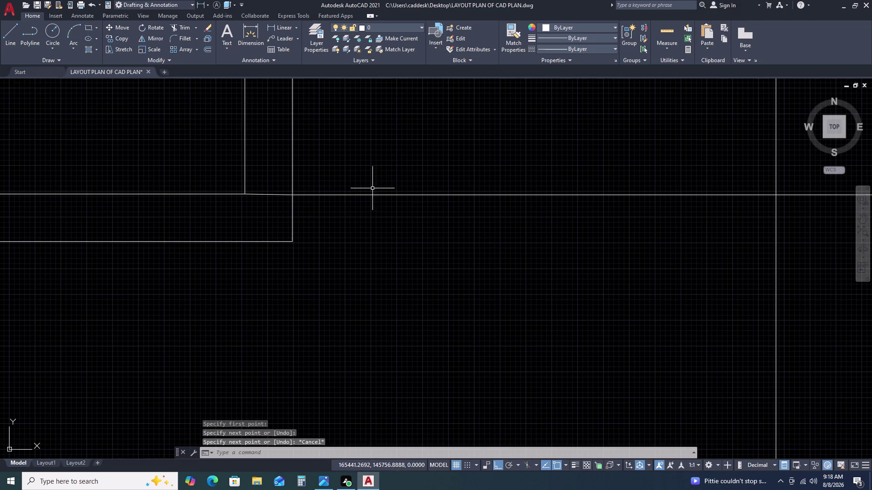
Erase the short 115-long stray line at the room's corner.
click(372, 189)
click(342, 228)
drag(342, 228, 338, 228)
scroll(up, 3)
key(Escape)
scroll(up, 3)
scroll(down, 3)
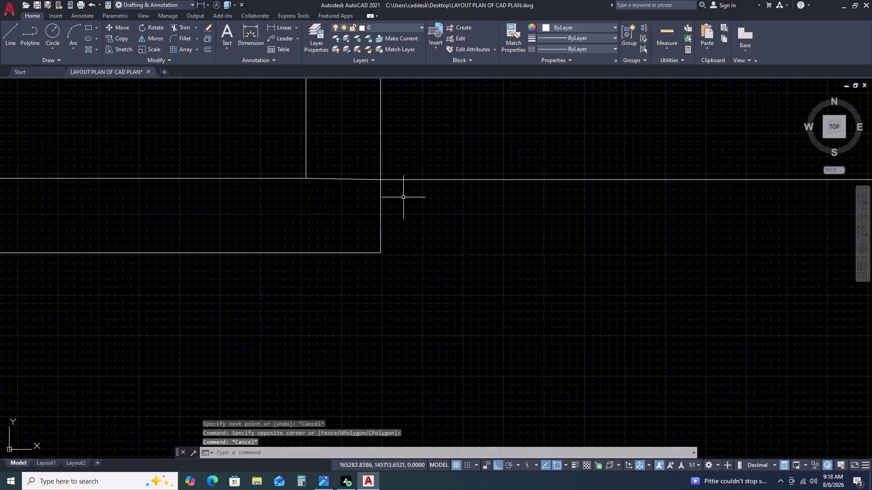
scroll(down, 3)
scroll(up, 3)
drag(445, 210, 440, 225)
click(427, 262)
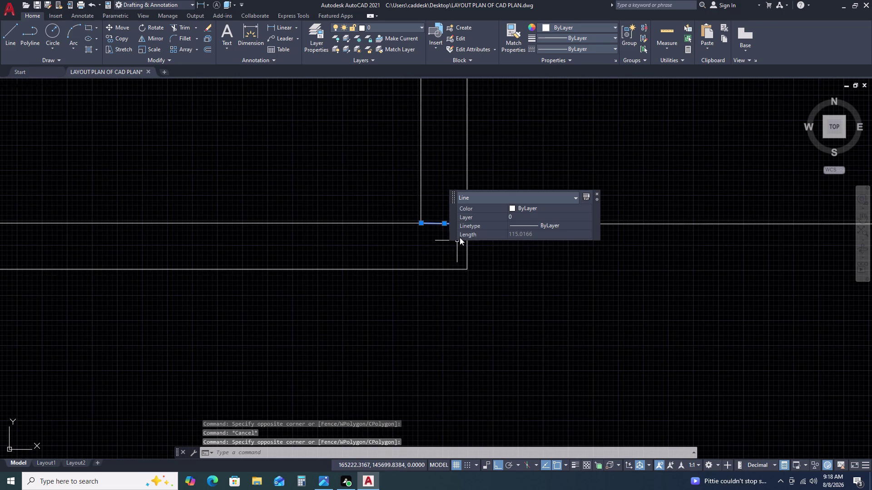
key(Delete)
scroll(down, 3)
scroll(up, 3)
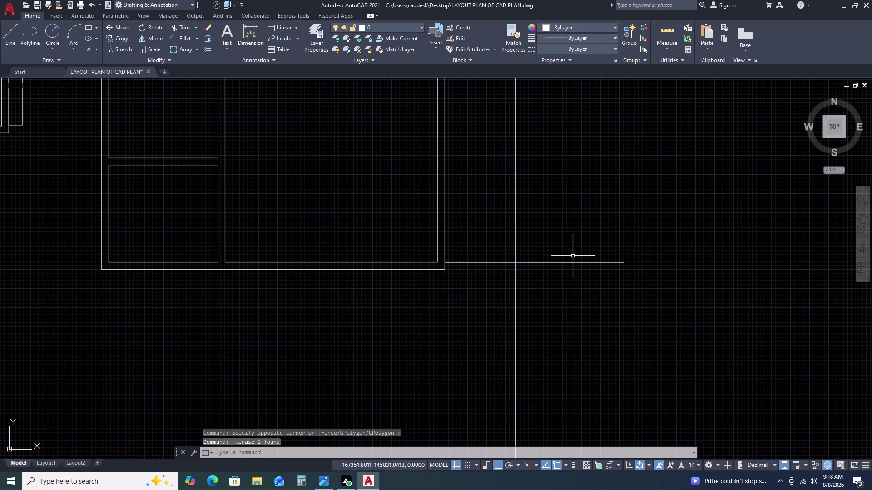
Undo the last six changes, removing the trial line and move.
key(ctrl+z)
key(ctrl+z)
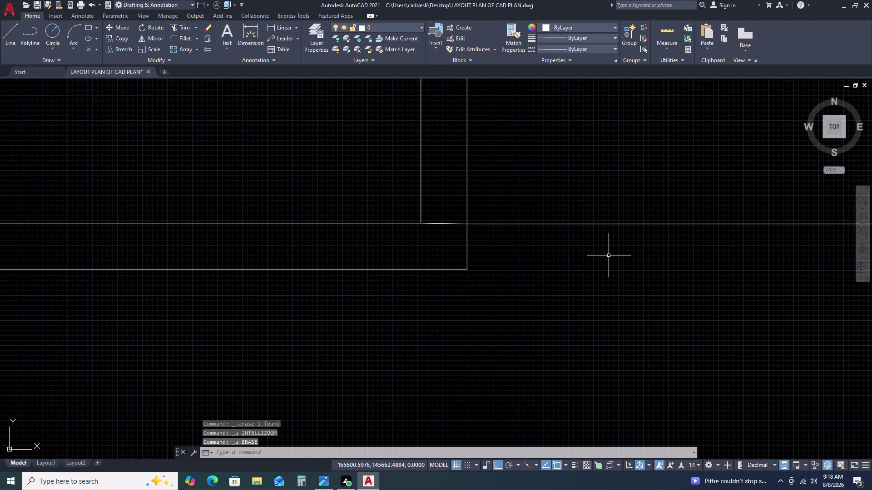
key(ctrl+z)
key(ctrl+z)
key(ctrl+z)
key(ctrl+z)
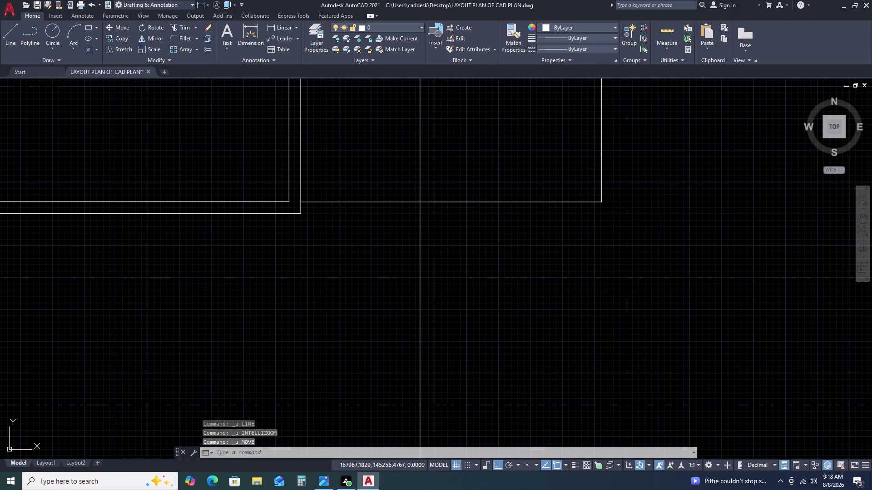
Select the new room's right and bottom wall lines.
double_click(622, 177)
drag(577, 211, 572, 221)
click(573, 221)
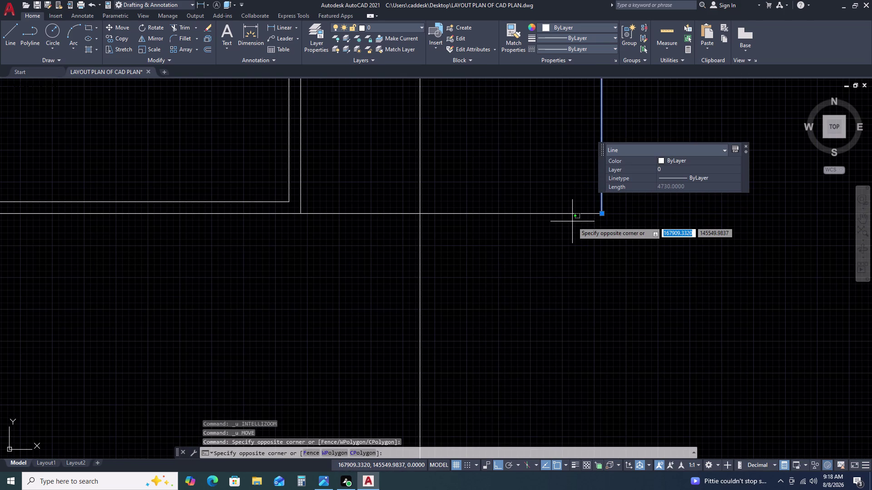
key(Escape)
click(550, 195)
drag(551, 195, 538, 218)
drag(537, 220, 537, 224)
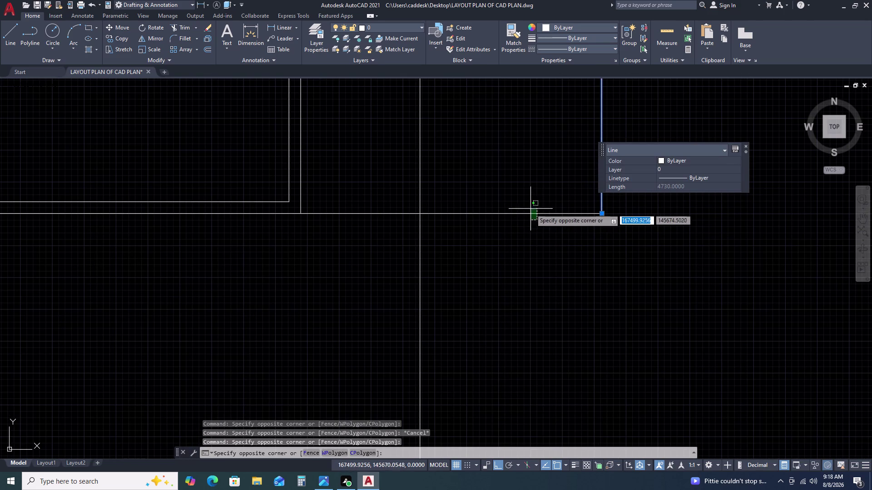
click(530, 207)
key(o)
key(space)
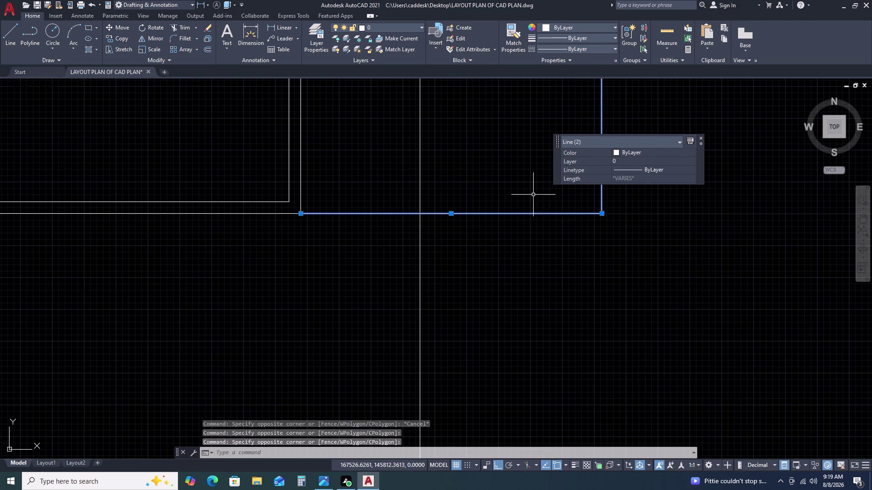
Offset the bottom, right and top wall lines 115 inward.
text(11)
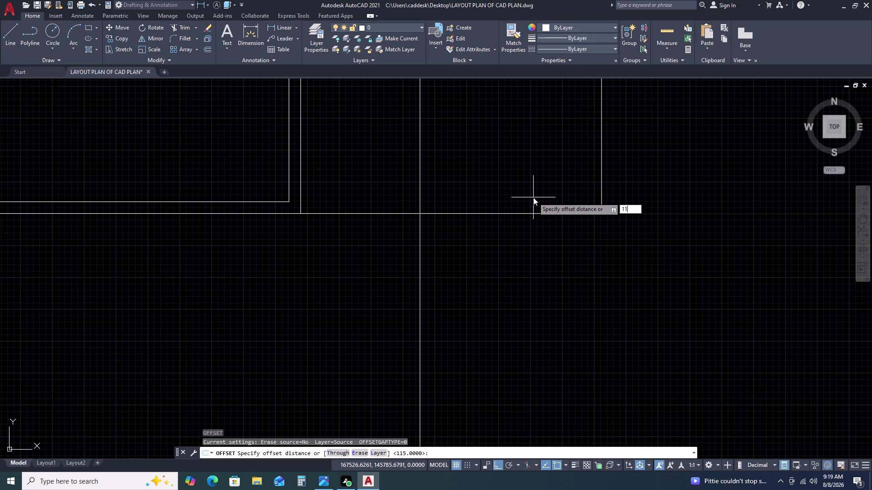
key(5)
key(space)
click(522, 213)
drag(522, 213, 521, 209)
click(519, 175)
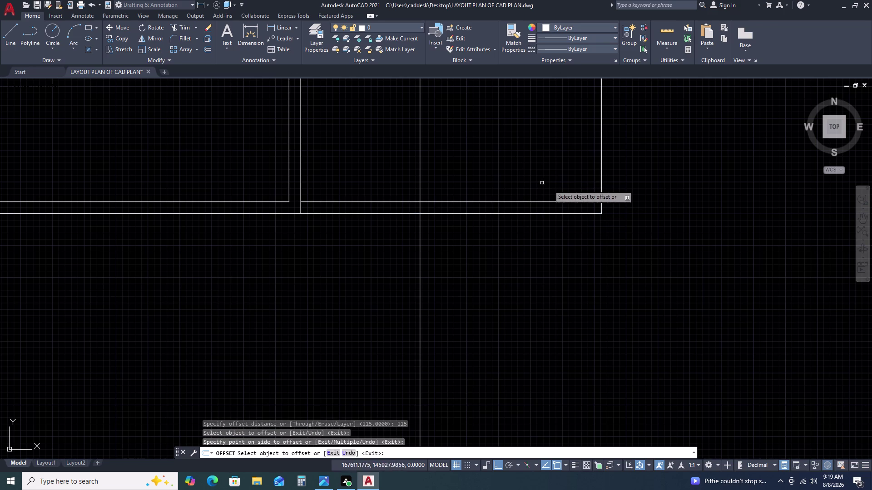
click(601, 182)
double_click(608, 182)
scroll(down, 3)
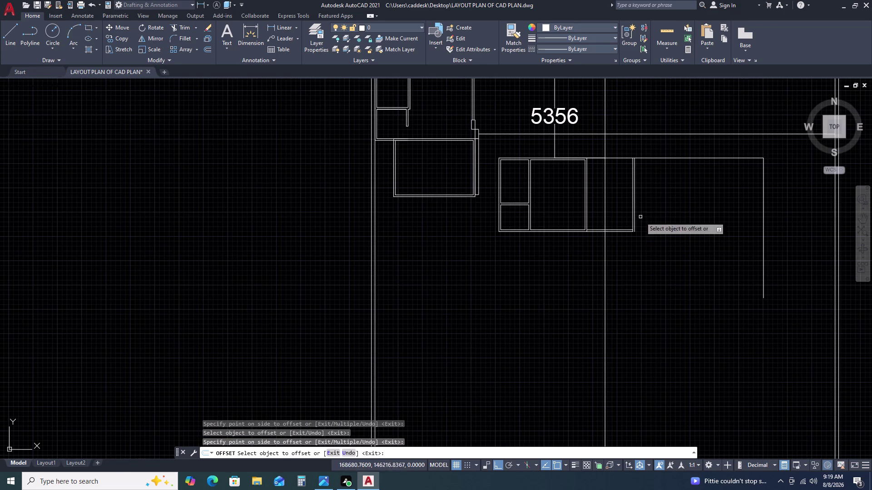
scroll(up, 3)
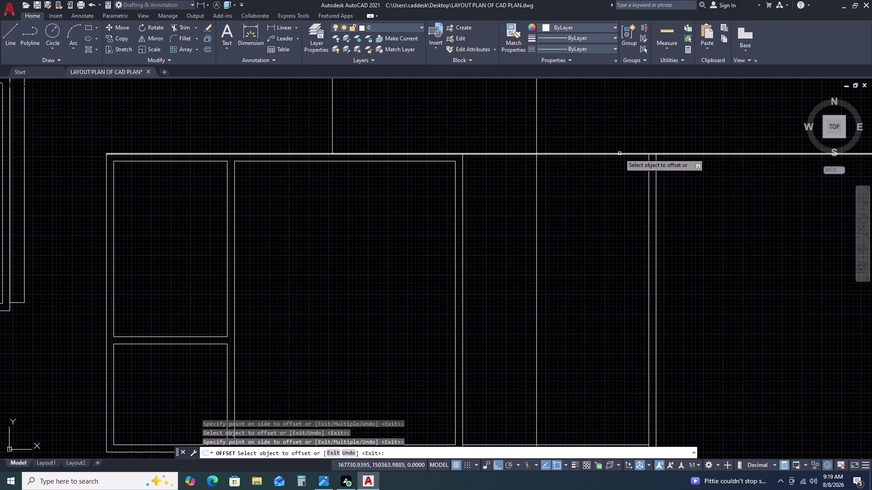
click(615, 154)
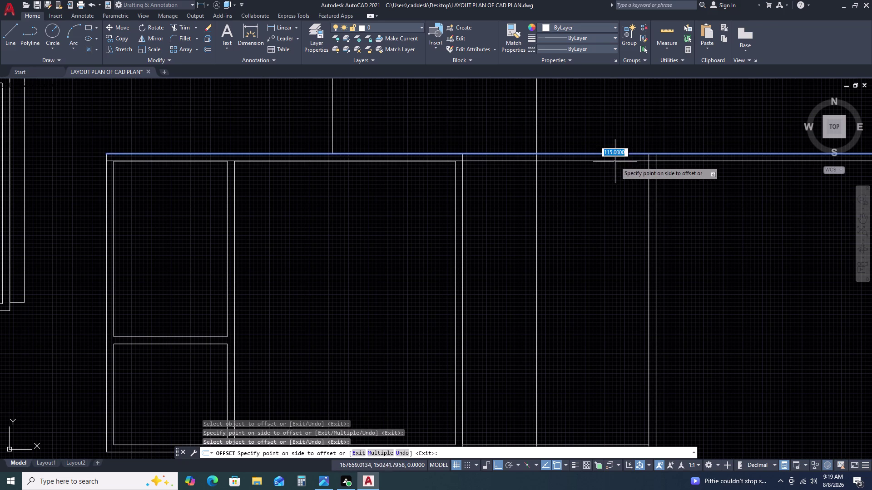
click(614, 162)
key(Escape)
Erase the stray extra line near the room's top corner.
scroll(down, 3)
scroll(up, 3)
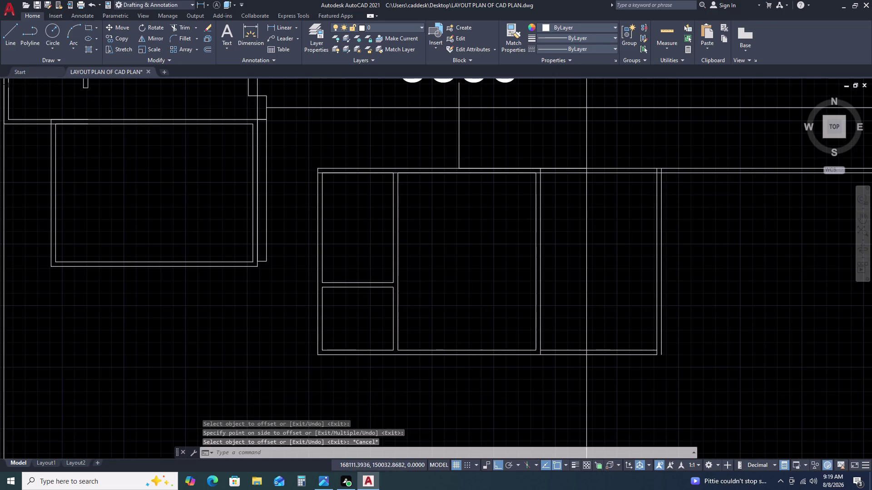
scroll(up, 3)
middle_drag(655, 179, 610, 186)
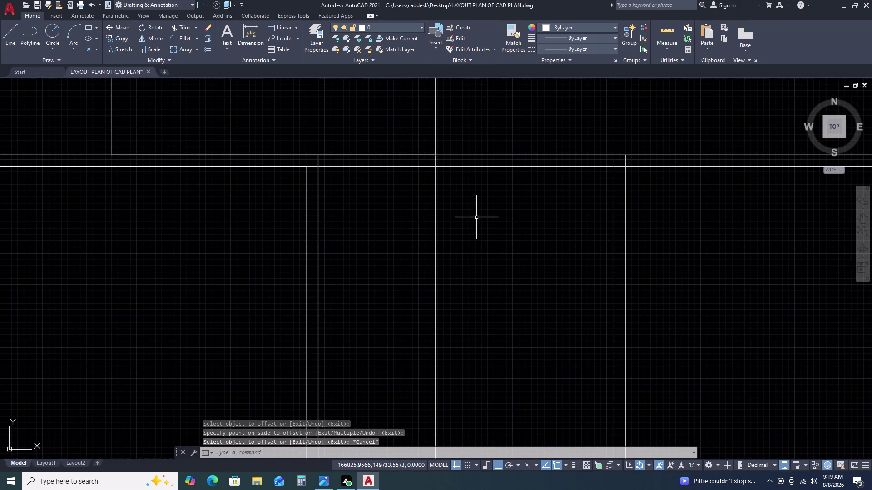
click(476, 218)
click(403, 270)
key(Delete)
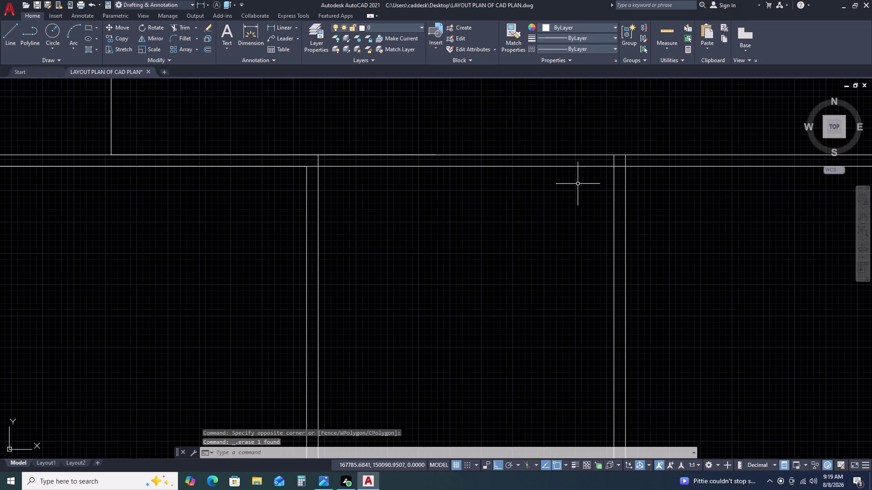
text(TR)
key(space)
Trim the overlapping wall segments at the junction along the top of the block.
scroll(up, 3)
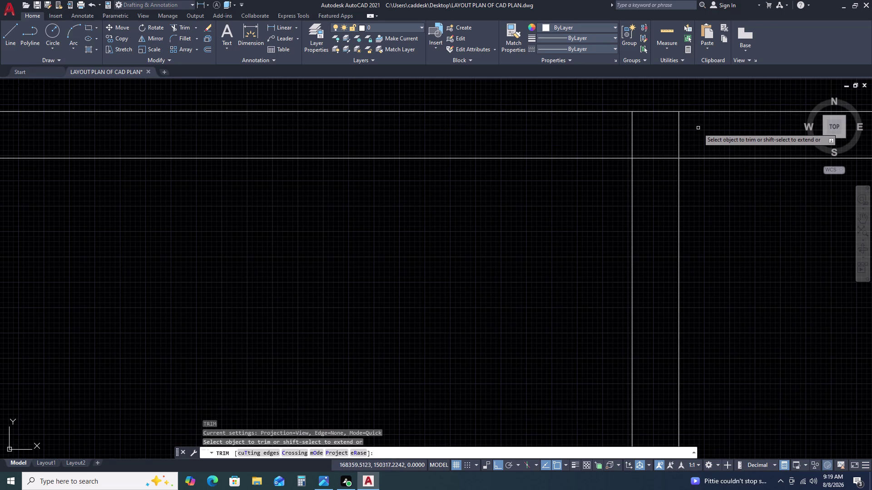
click(697, 128)
click(655, 162)
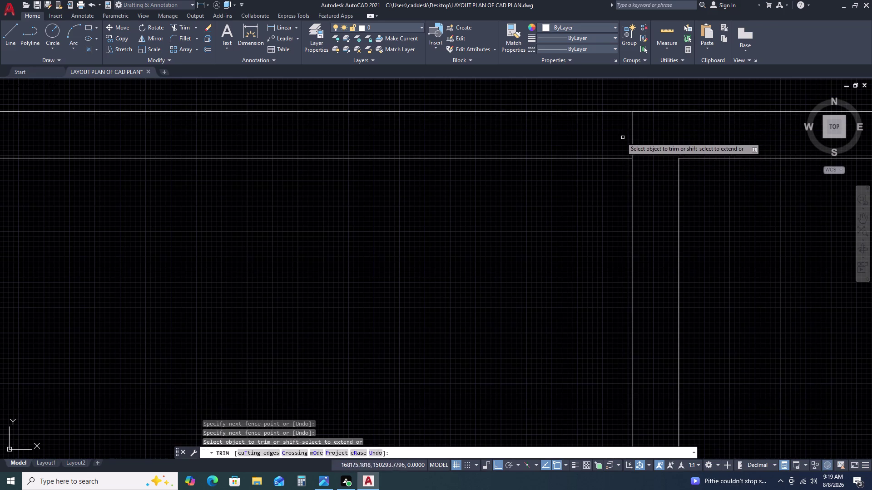
drag(619, 137, 624, 136)
double_click(628, 134)
scroll(down, 3)
click(639, 149)
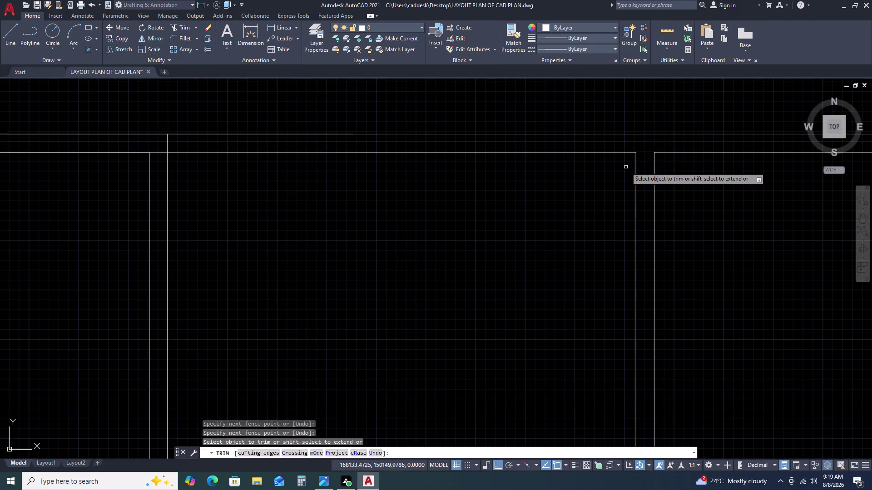
scroll(down, 3)
scroll(down, 3)
scroll(up, 3)
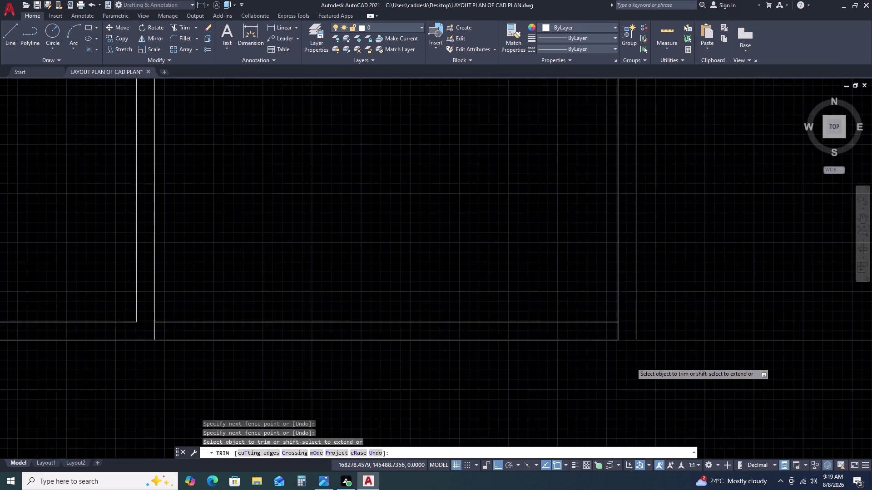
key(Escape)
Fillet two wall lines into a sharp corner.
text(F)
key(space)
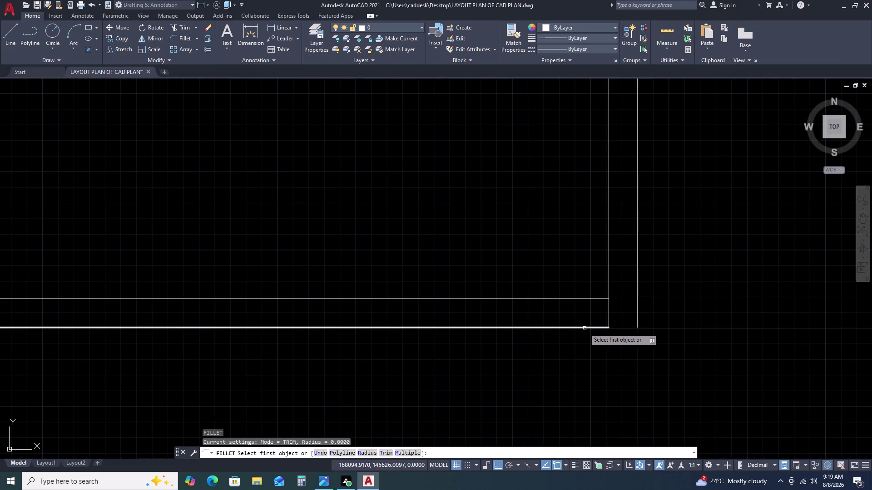
click(586, 328)
click(637, 318)
key(Escape)
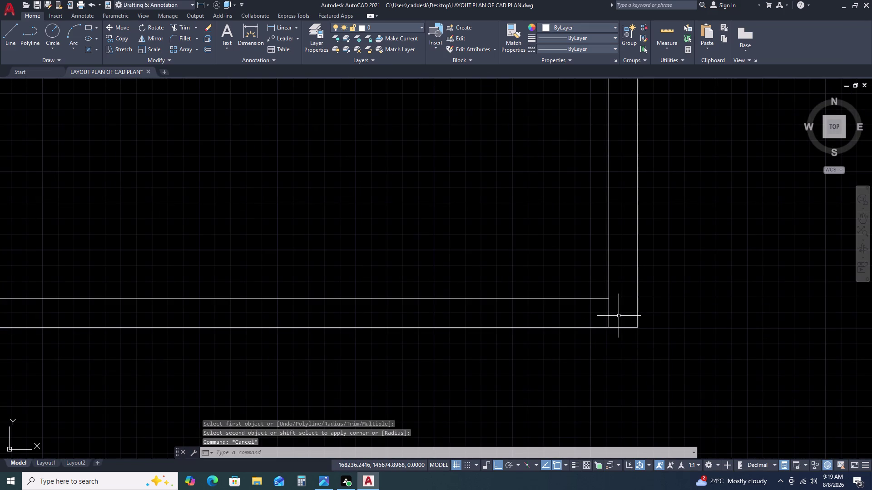
Trim the two overshooting wall lines at that corner.
key(t)
key(r)
key(space)
click(614, 302)
click(579, 313)
key(Escape)
scroll(down, 3)
scroll(down, 3)
scroll(up, 3)
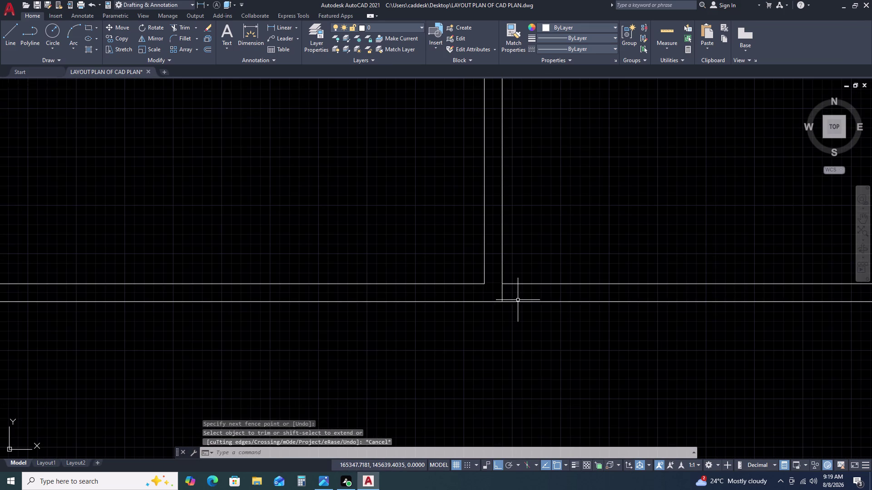
Trim the remaining crossing wall lines at the next junction.
key(space)
scroll(up, 3)
click(514, 288)
click(465, 294)
click(460, 294)
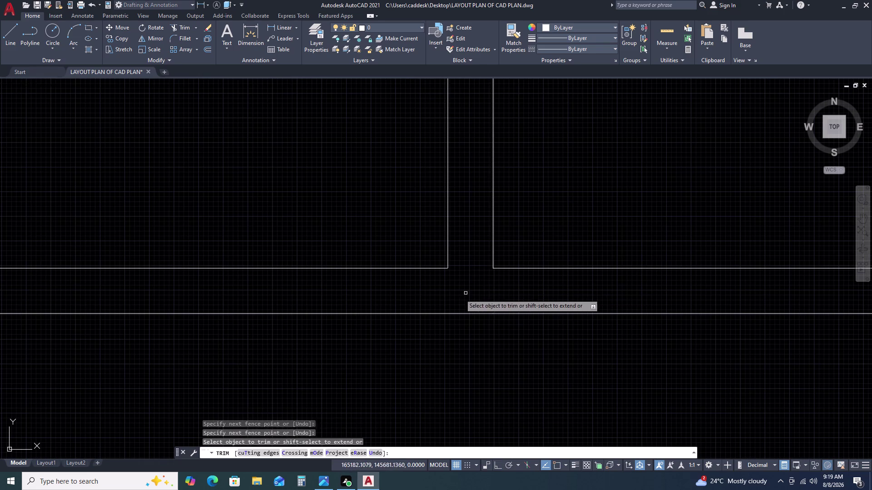
scroll(down, 3)
click(597, 278)
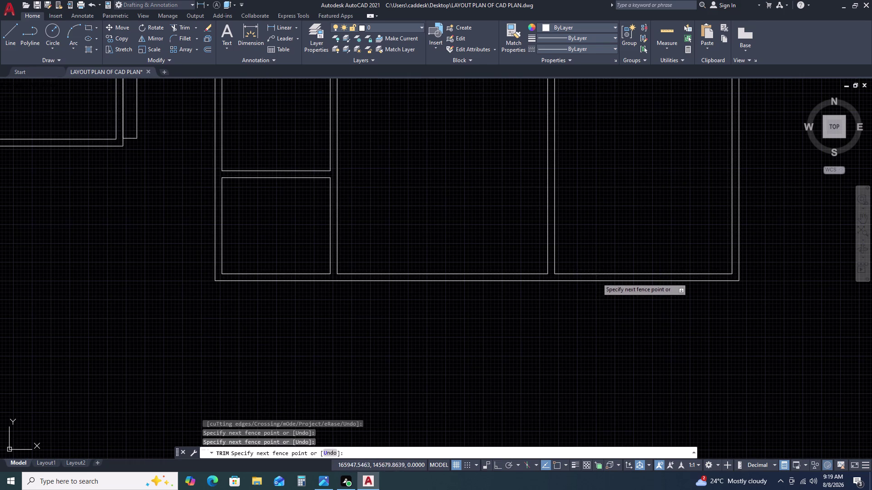
scroll(down, 3)
scroll(up, 3)
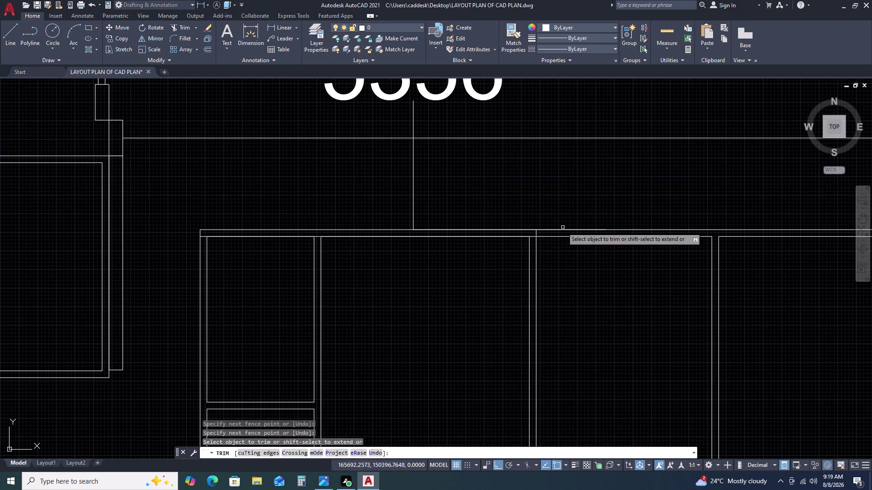
key(Escape)
Erase the stray wall line above the room block.
drag(296, 216, 309, 225)
right_click(296, 216)
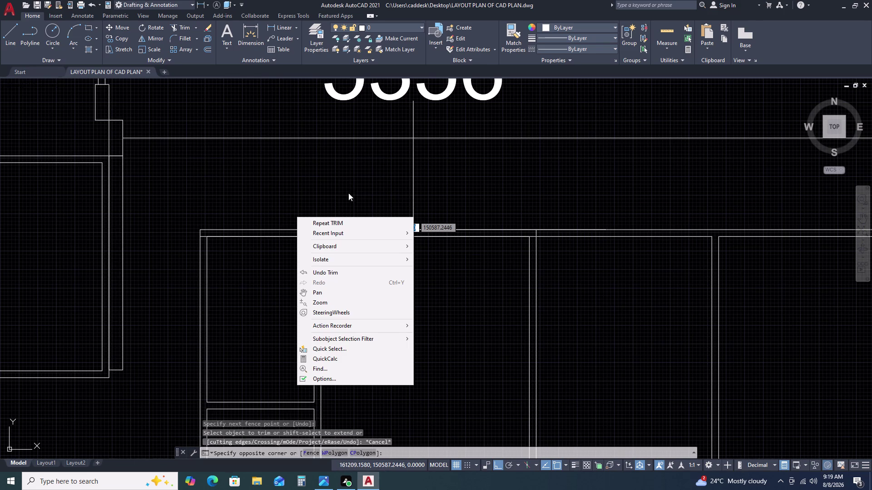
key(Escape)
click(304, 193)
click(299, 197)
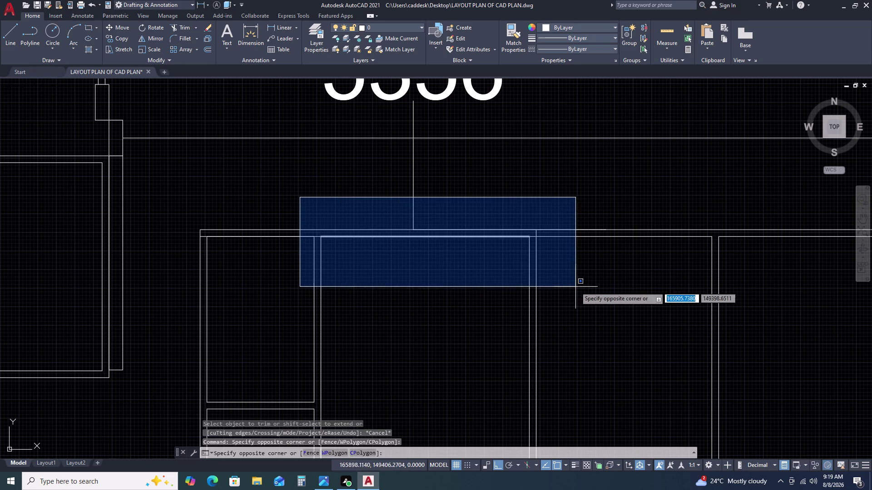
click(576, 287)
key(Delete)
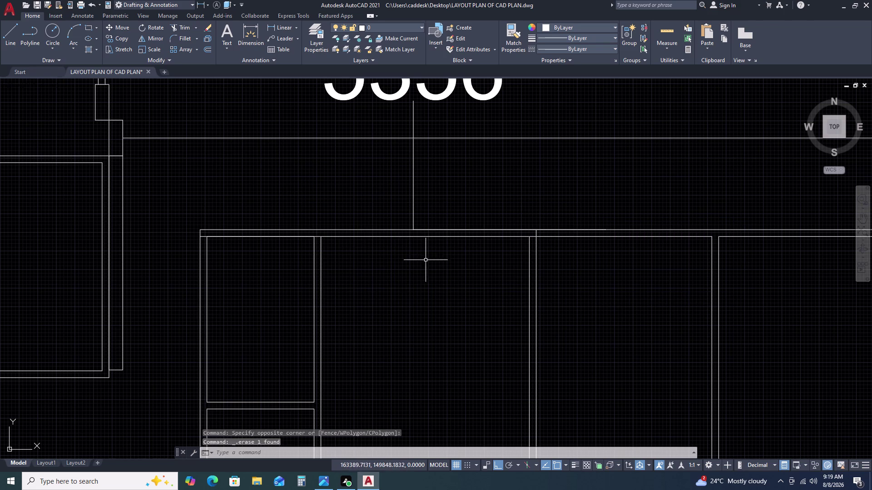
Trim four overlapping wall segments with TR.
text(TR)
key(space)
scroll(up, 3)
click(577, 219)
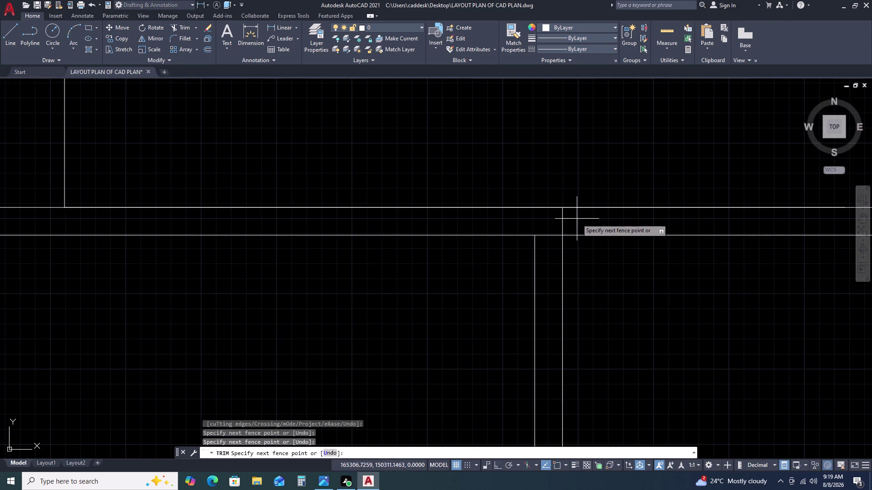
click(553, 214)
click(552, 231)
click(543, 272)
key(Escape)
Try selecting the short overlapping line and top-wall lines, then cancel.
click(574, 188)
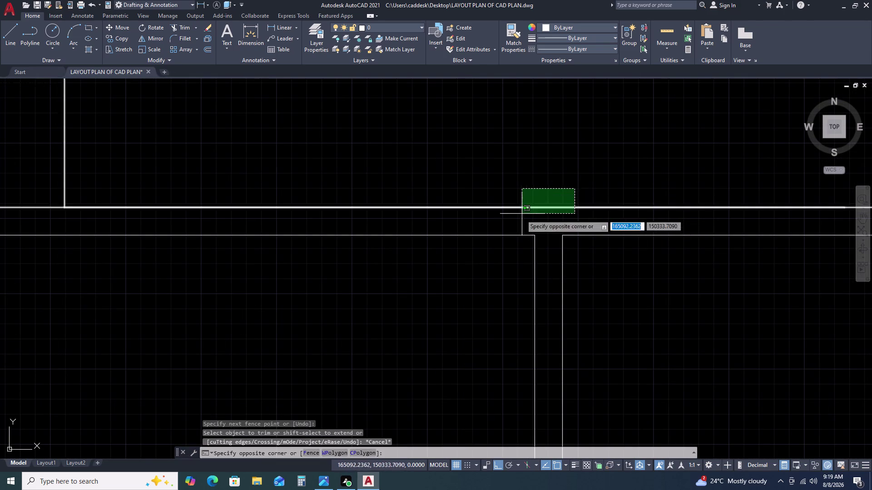
double_click(517, 215)
key(Escape)
scroll(down, 3)
drag(188, 194, 193, 194)
scroll(down, 3)
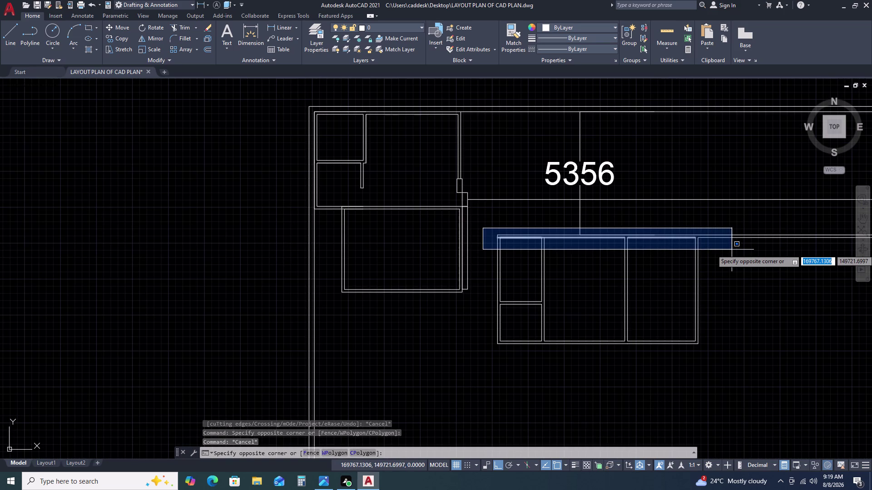
click(732, 250)
scroll(up, 3)
key(Escape)
scroll(down, 3)
Trim the wall line between the rooms and erase the 1800-long line.
text(TR)
key(space)
scroll(up, 3)
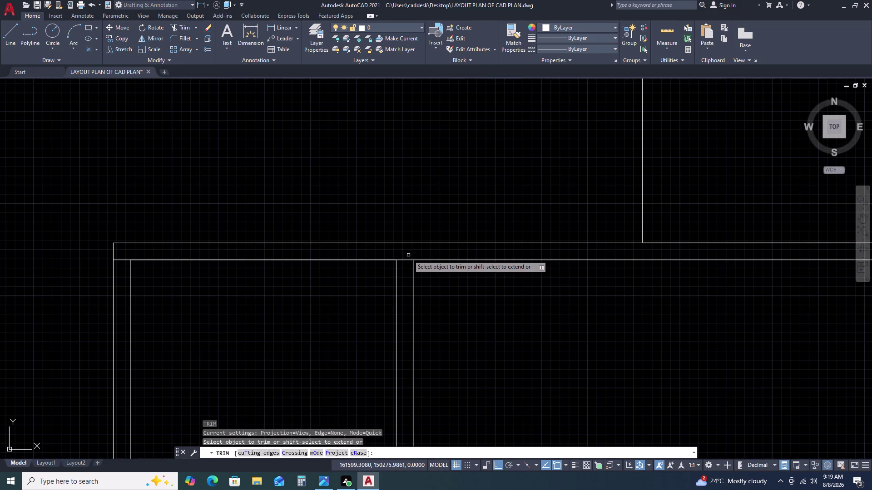
click(408, 255)
click(403, 270)
key(Escape)
double_click(374, 260)
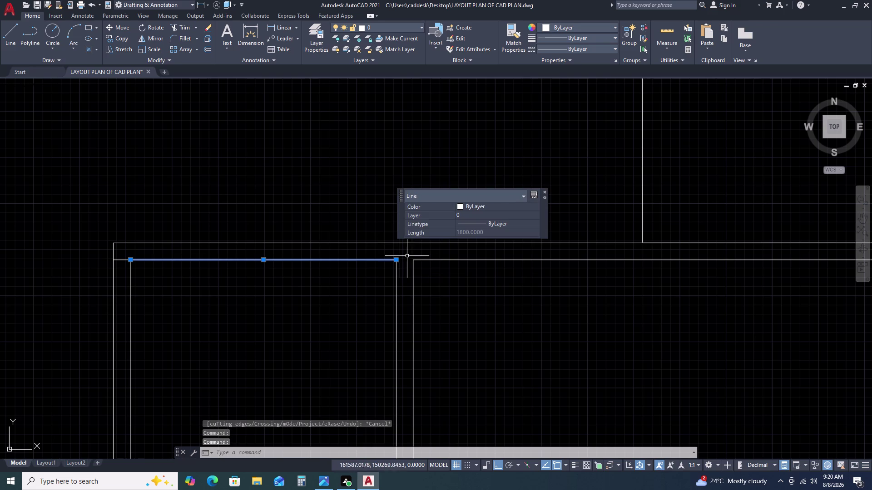
key(Delete)
key(r)
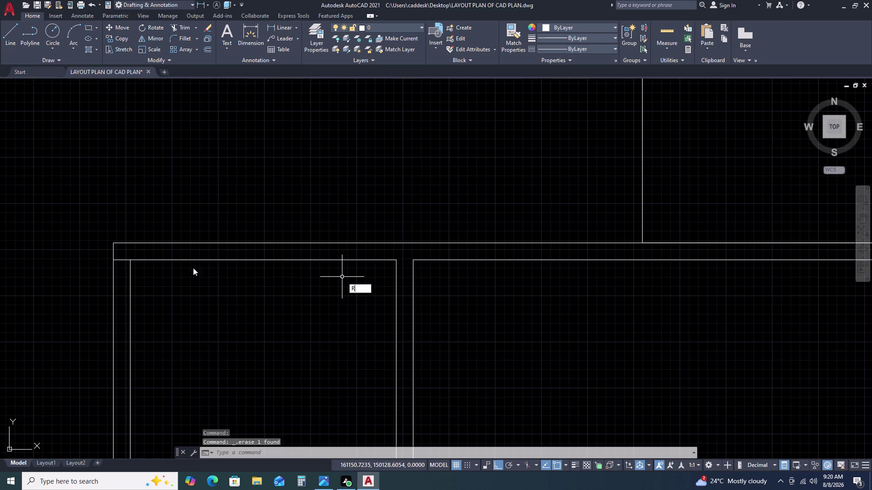
key(BackSpace)
Trim the overlapping wall segments at the left corner.
text(TR)
key(space)
scroll(up, 3)
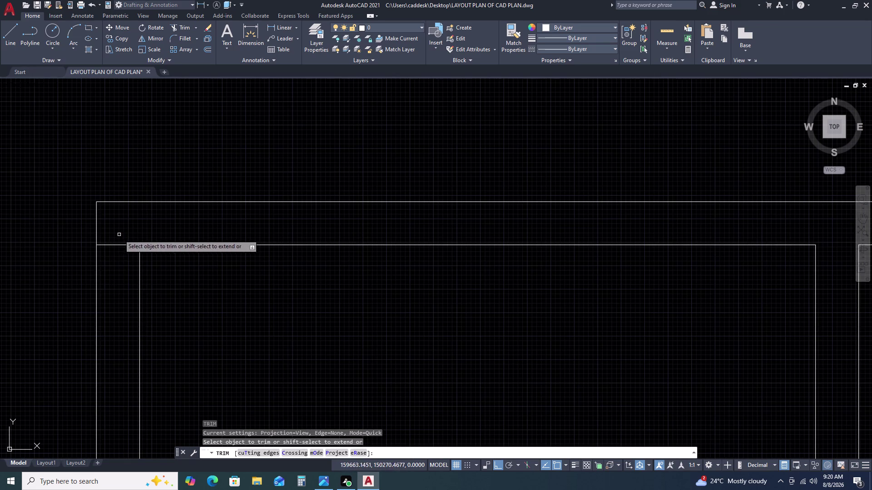
click(119, 235)
click(105, 271)
scroll(down, 3)
key(Escape)
scroll(down, 3)
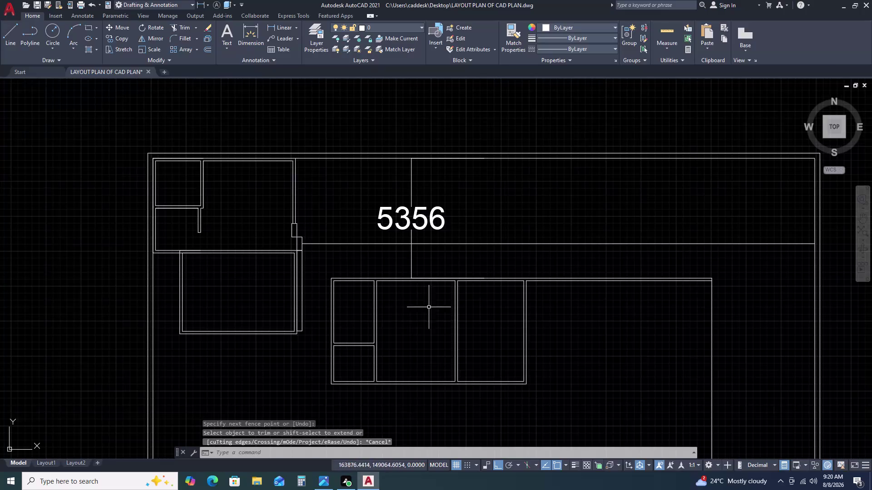
scroll(up, 3)
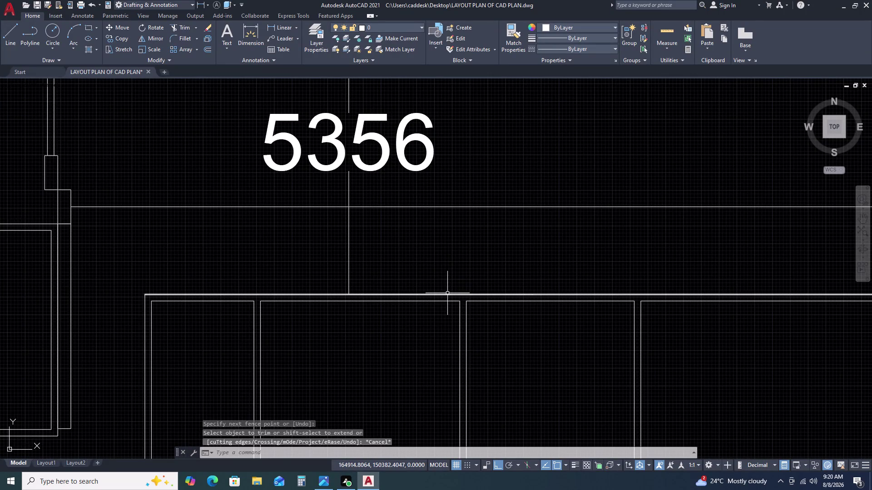
Zoom out and pan to centre the room block in view.
click(447, 293)
key(Escape)
click(252, 254)
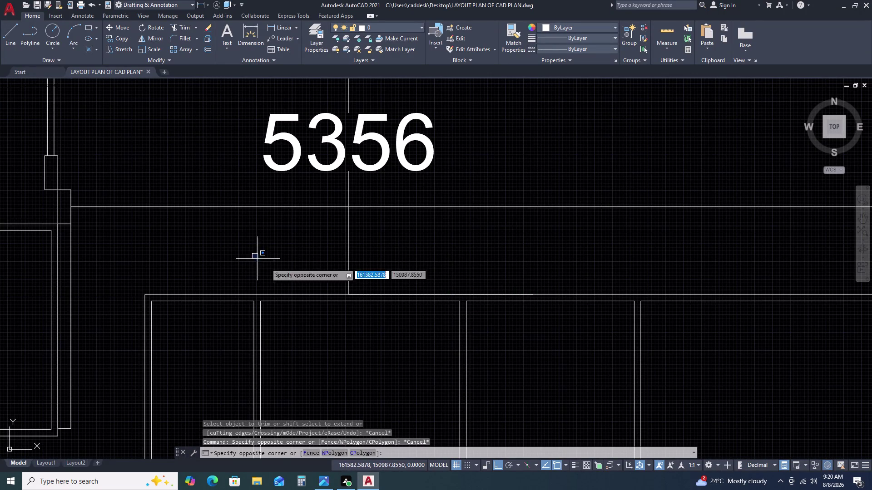
double_click(582, 307)
key(Escape)
scroll(down, 3)
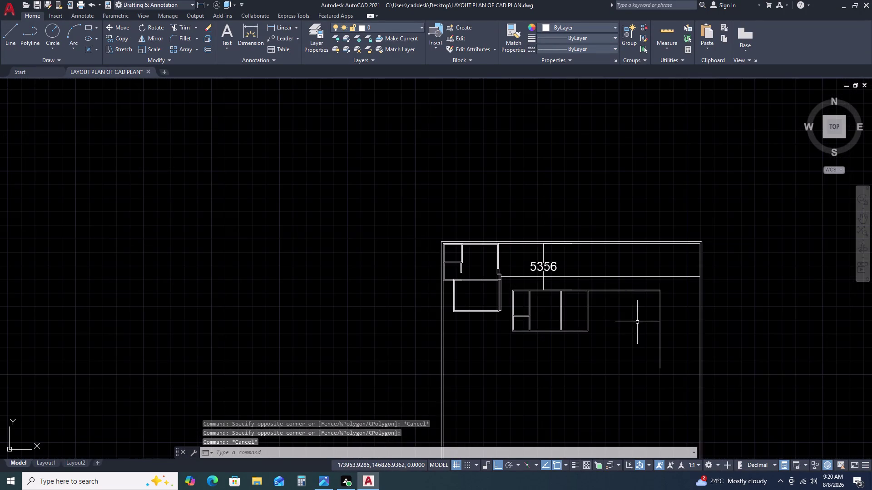
middle_drag(635, 325, 584, 283)
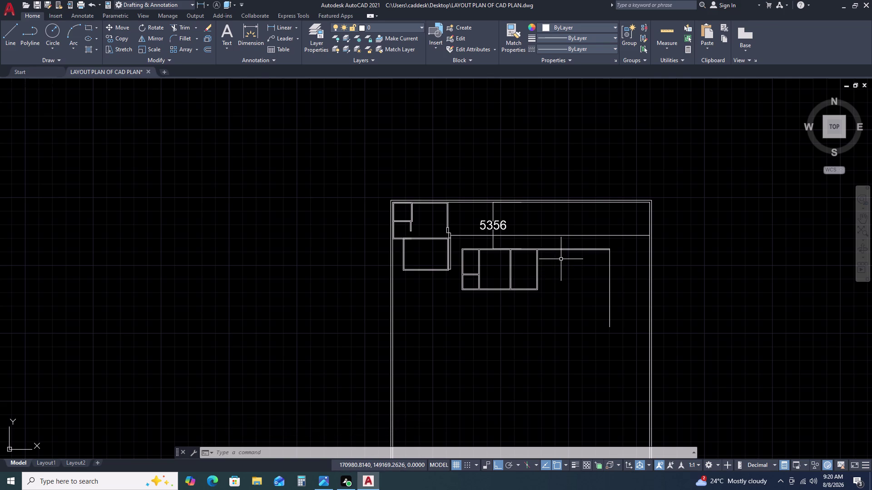
scroll(up, 3)
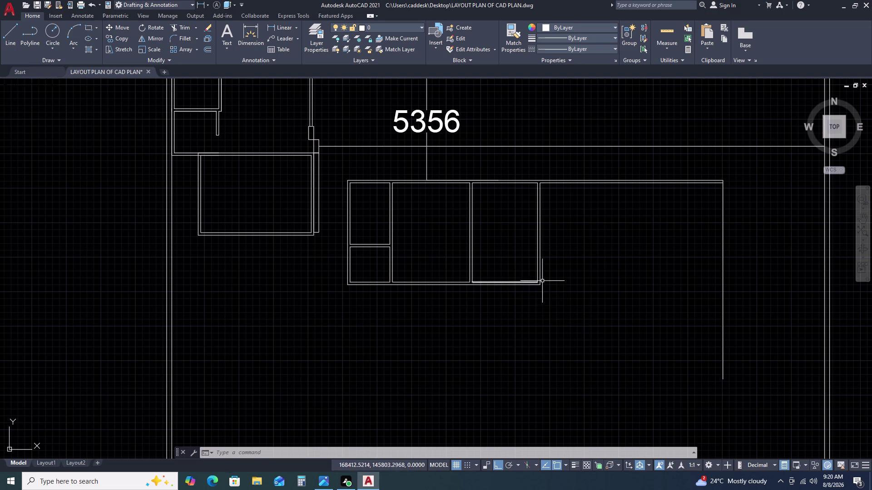
scroll(up, 3)
key(l)
key(space)
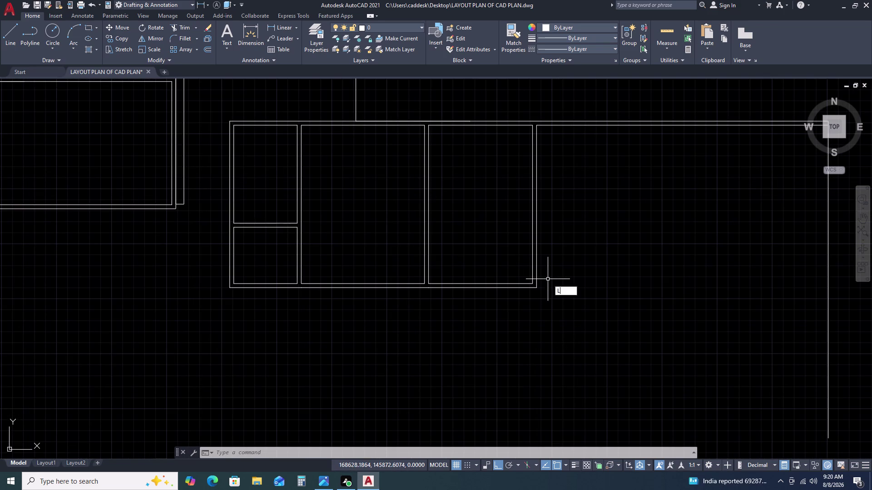
From the block's bottom-right corner, draw a 5000 wall rightward and a 4500 wall upward.
click(535, 289)
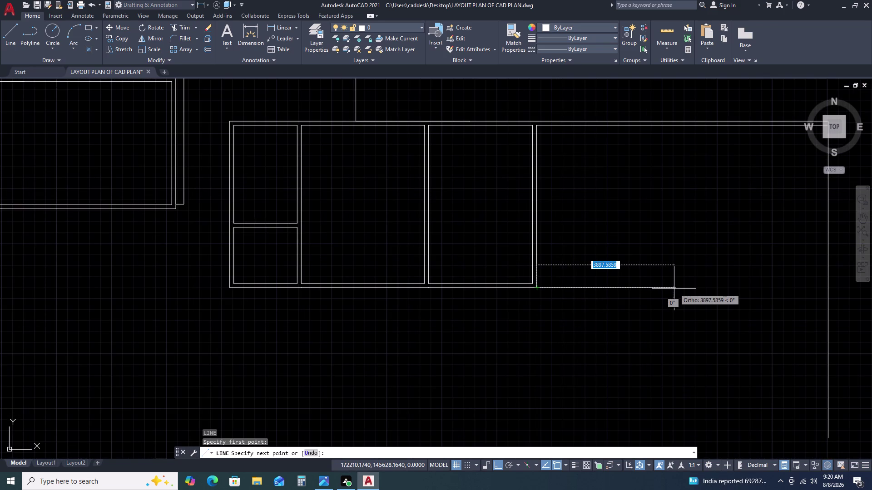
key(5)
text(000)
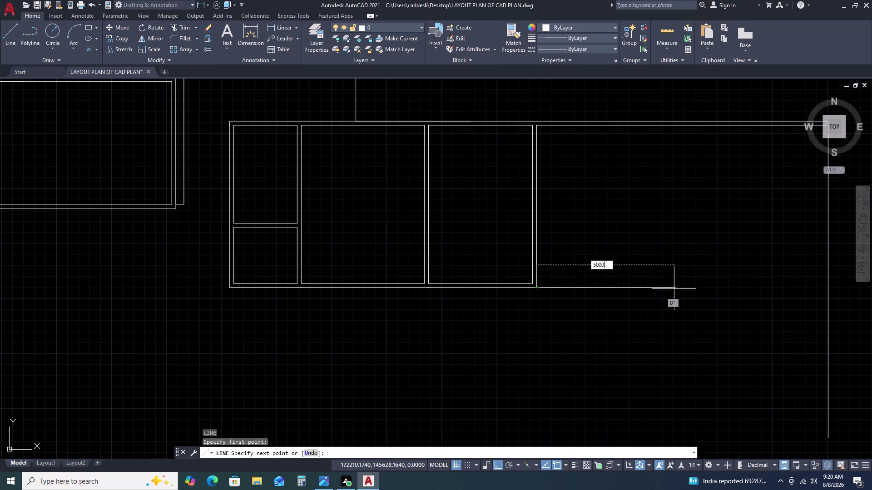
key(space)
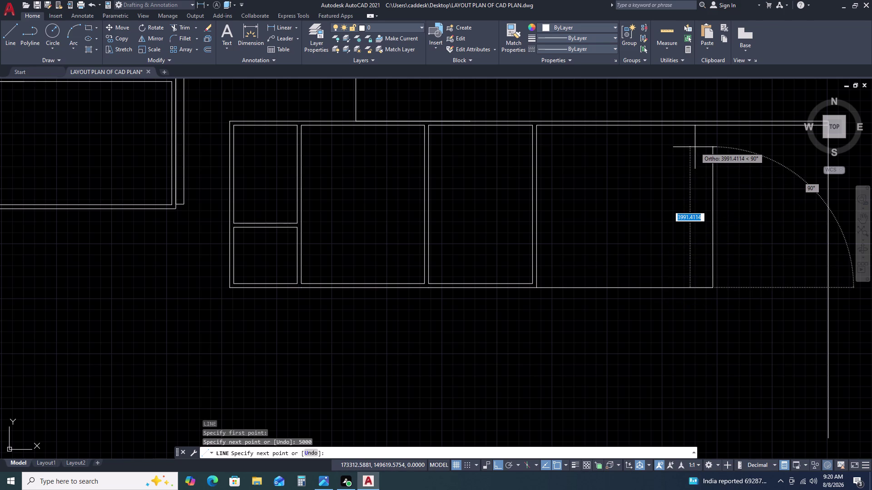
text(45)
text(00)
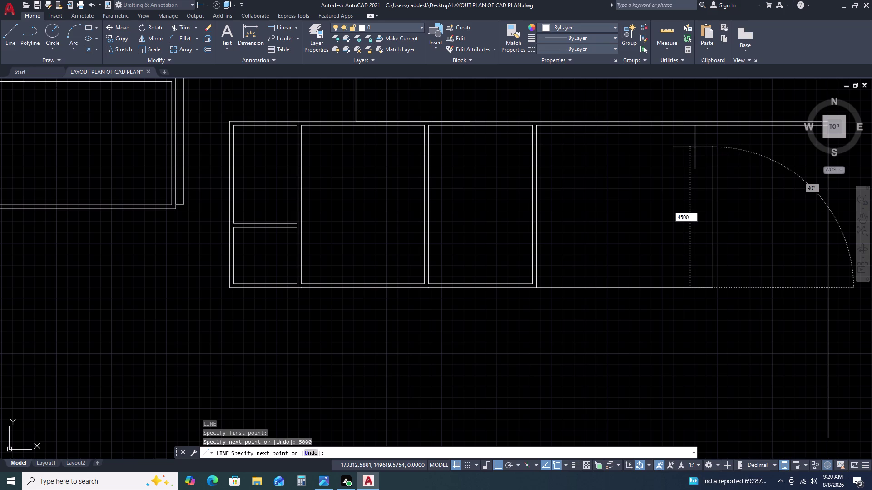
key(space)
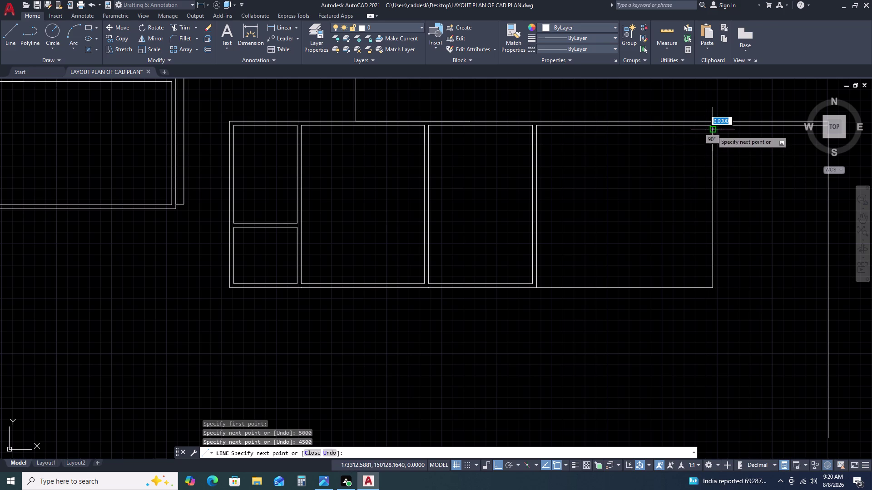
scroll(up, 3)
click(709, 120)
key(Escape)
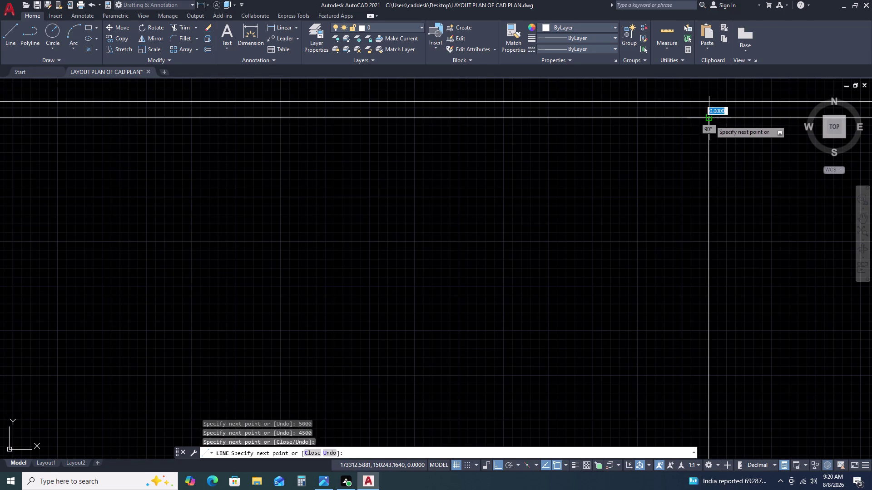
scroll(down, 3)
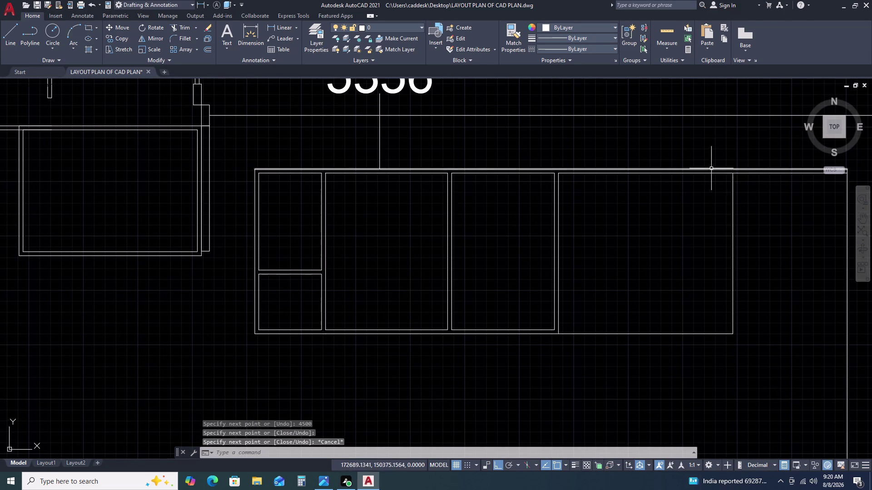
double_click(685, 328)
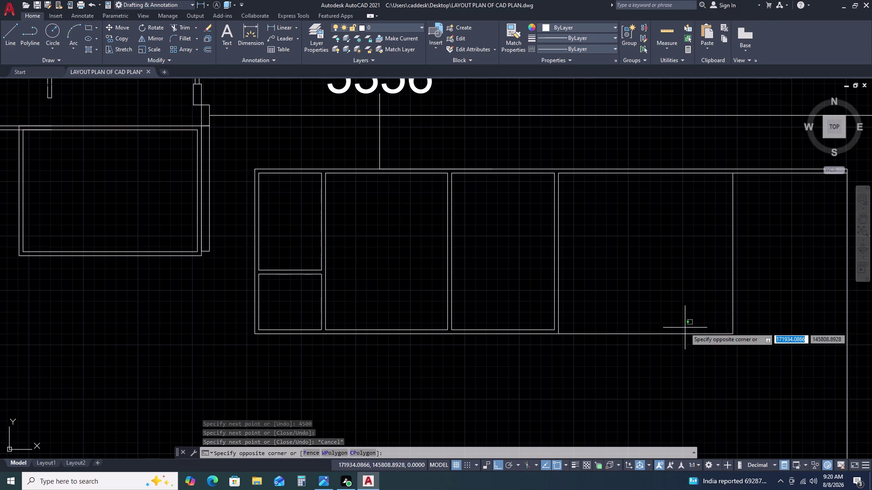
double_click(671, 340)
Offset the new wall lines inward by 115 to double them.
text(O)
key(space)
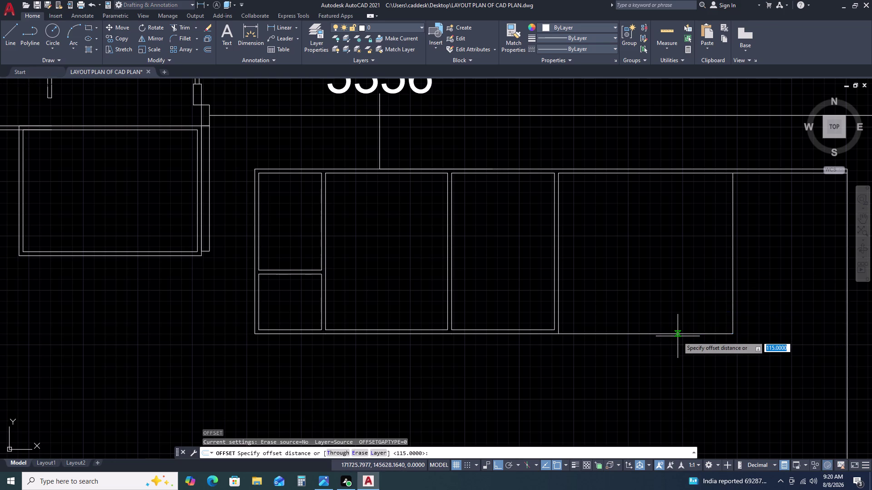
key(space)
click(668, 310)
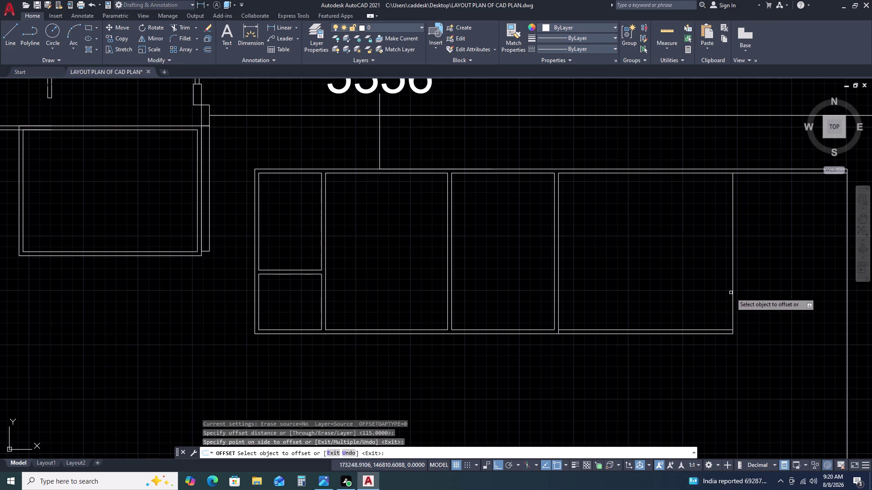
click(731, 293)
click(762, 293)
key(Escape)
Select the 4500-long side wall line, then clear the selection.
scroll(up, 3)
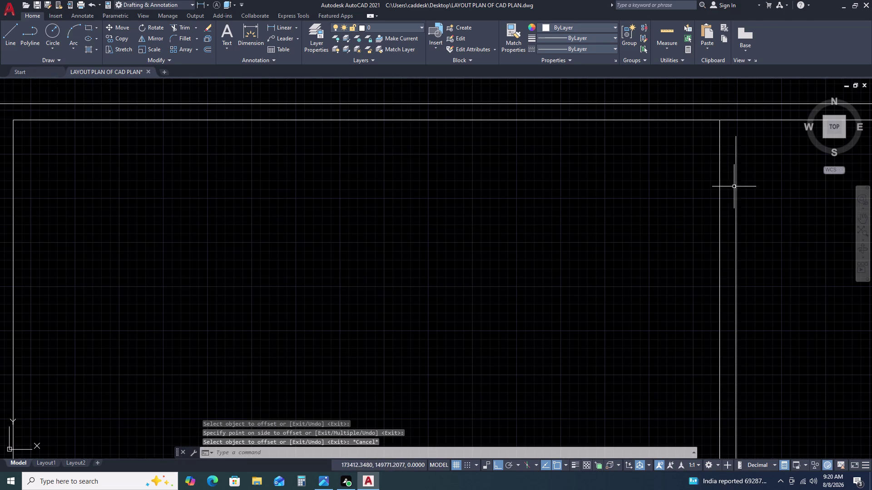
drag(728, 138, 717, 142)
click(706, 149)
scroll(up, 3)
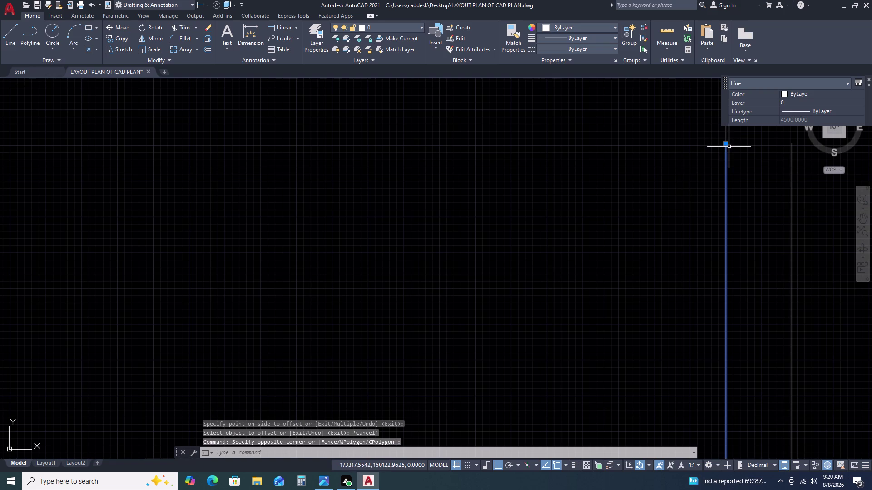
click(729, 146)
key(Escape)
scroll(down, 3)
scroll(up, 3)
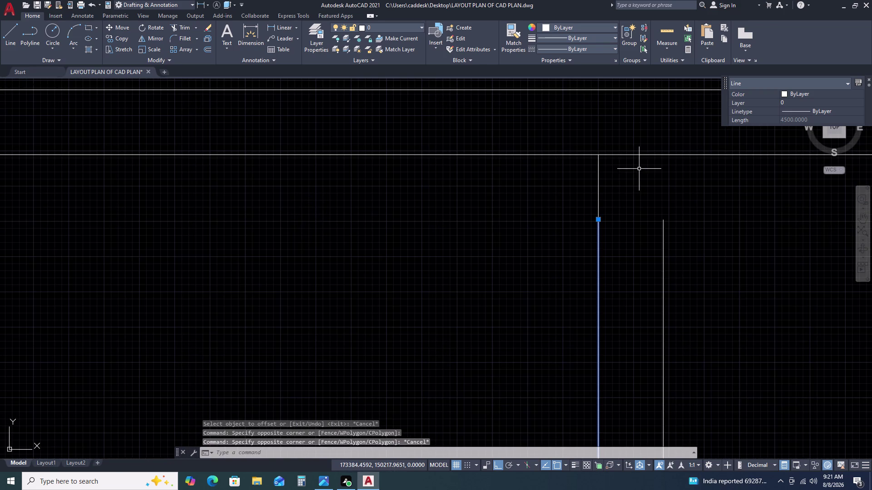
key(Escape)
Trim the crossing wall lines with a fence.
text(TR)
key(space)
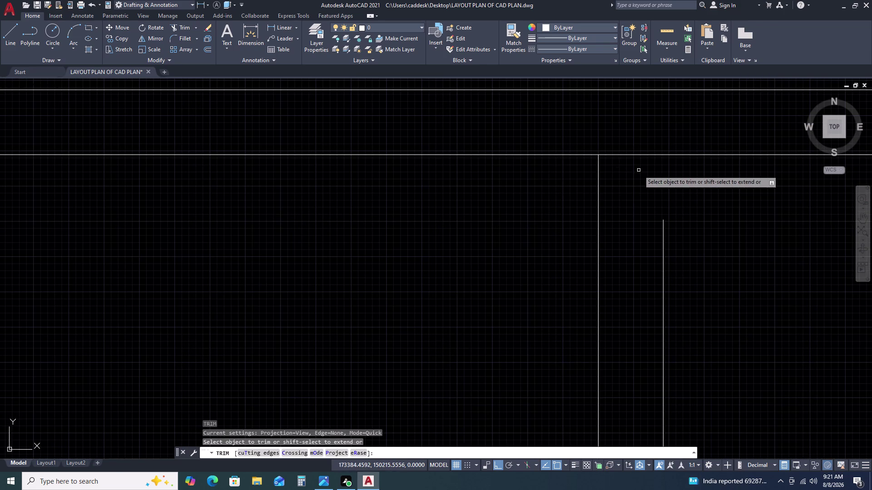
click(615, 165)
click(588, 162)
key(Escape)
scroll(down, 3)
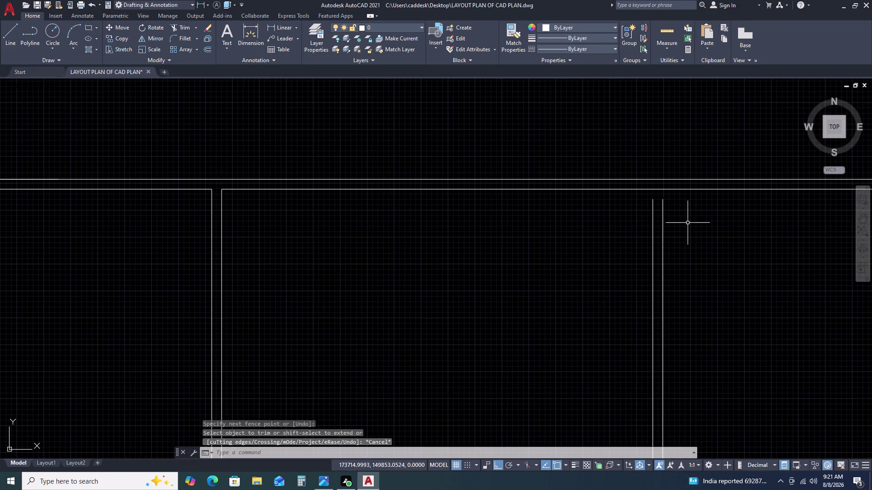
Extend the two vertical walls to their boundary with a fence.
key(e)
key(x)
key(space)
click(695, 219)
click(642, 224)
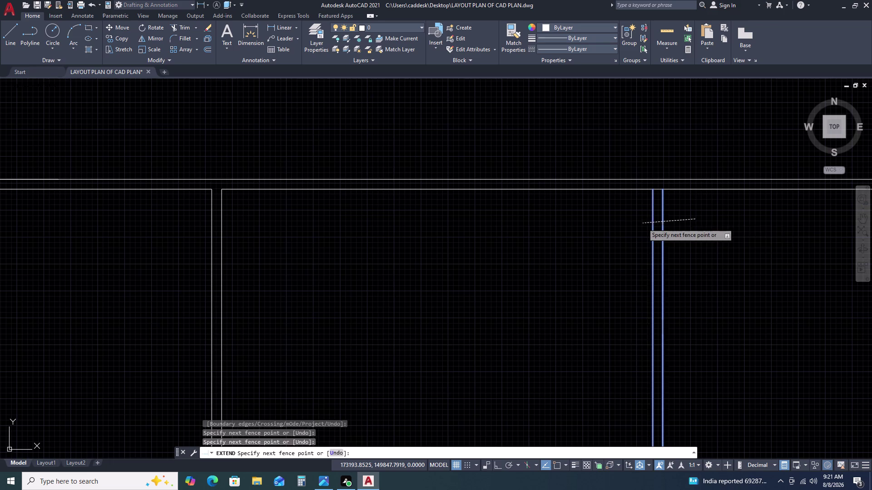
scroll(down, 3)
key(Escape)
scroll(up, 3)
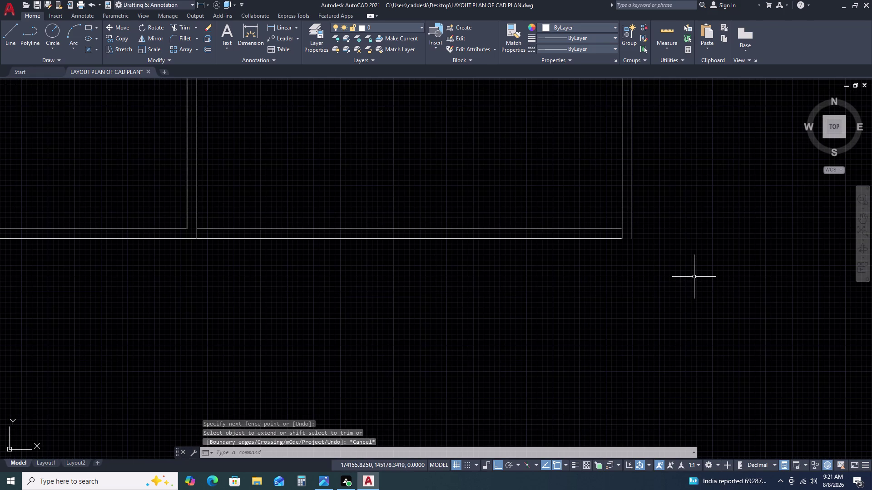
Fillet two wall corners closed, including the inner bottom and side lines.
text(F)
key(space)
click(608, 238)
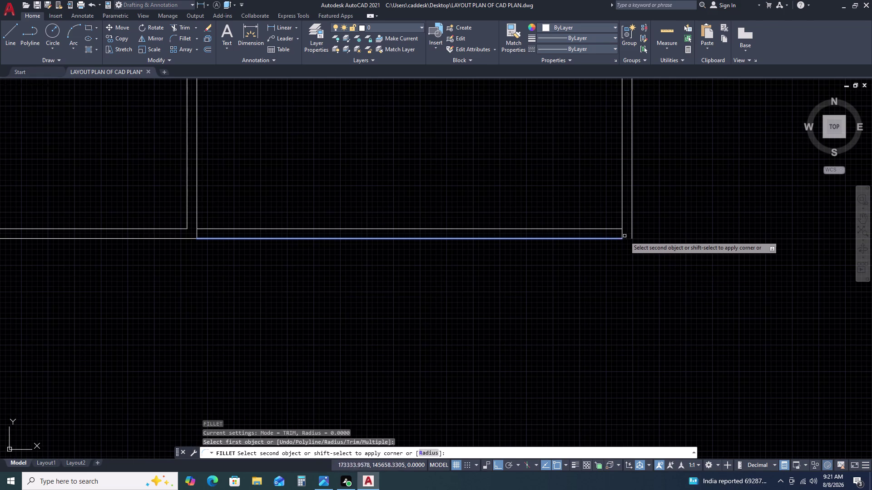
click(633, 232)
key(Escape)
text(F)
key(space)
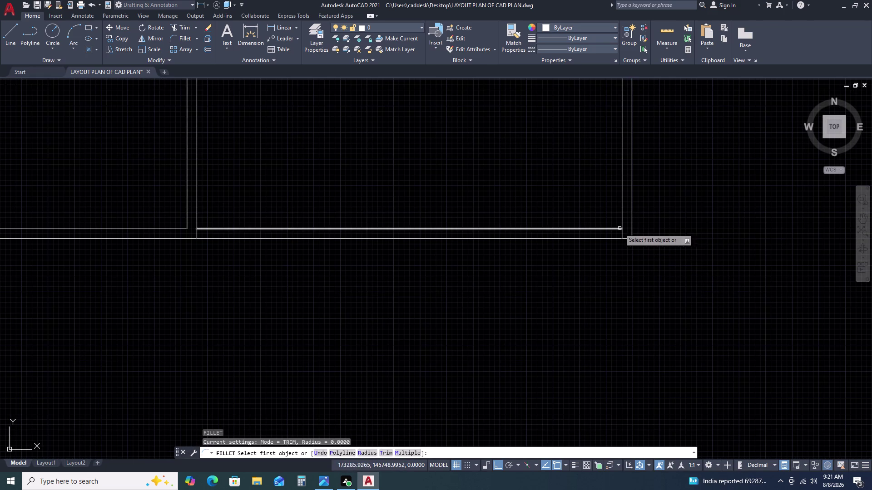
click(617, 230)
click(623, 220)
scroll(down, 3)
key(Escape)
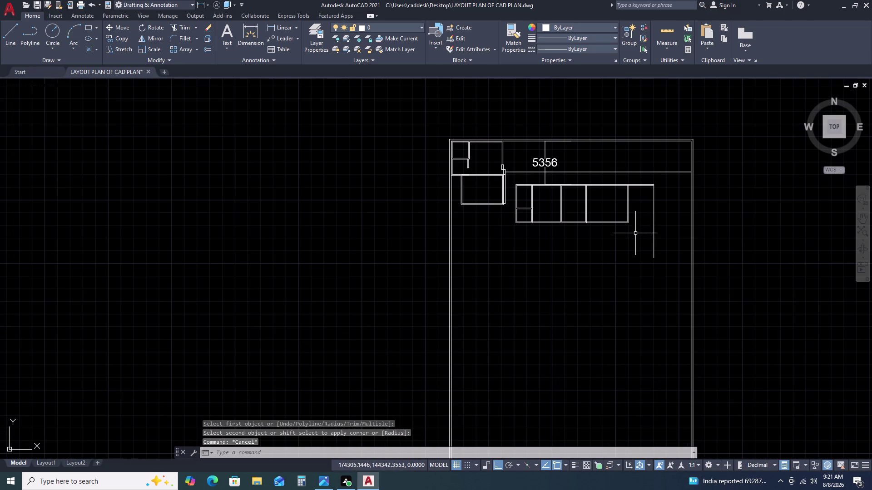
scroll(up, 3)
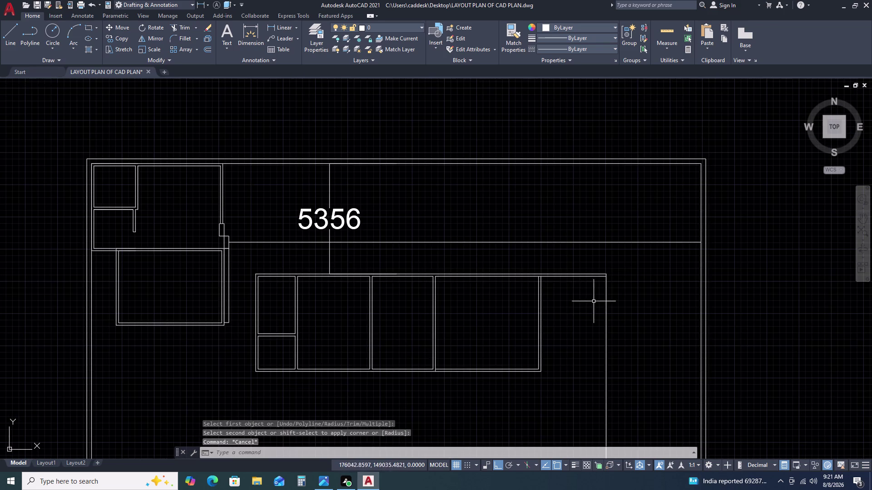
scroll(up, 3)
Fence-trim the extra wall segments, then review the whole floor plan.
key(t)
text(R)
key(space)
scroll(up, 3)
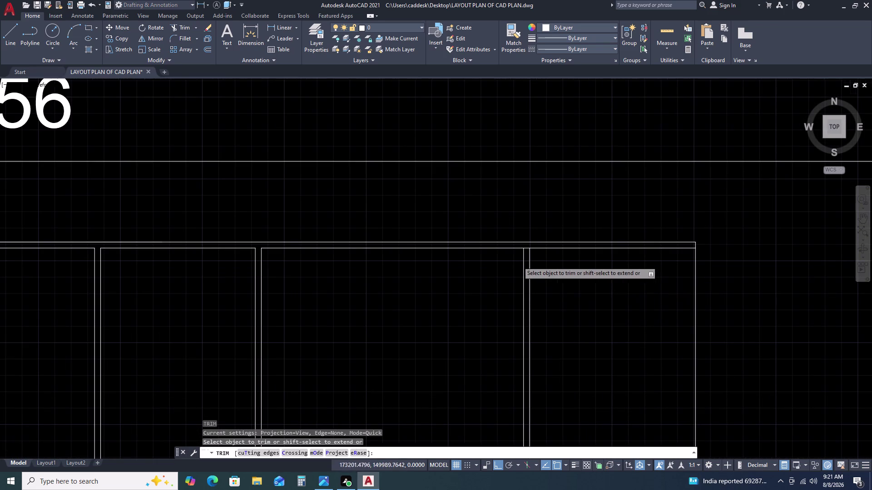
scroll(up, 3)
click(565, 168)
double_click(566, 203)
key(Escape)
scroll(down, 3)
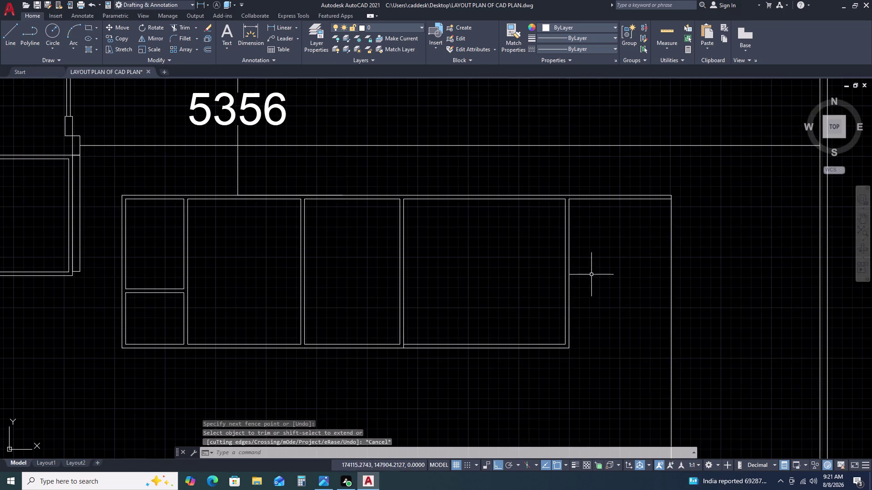
middle_drag(588, 281, 577, 237)
scroll(up, 3)
middle_drag(586, 288, 567, 233)
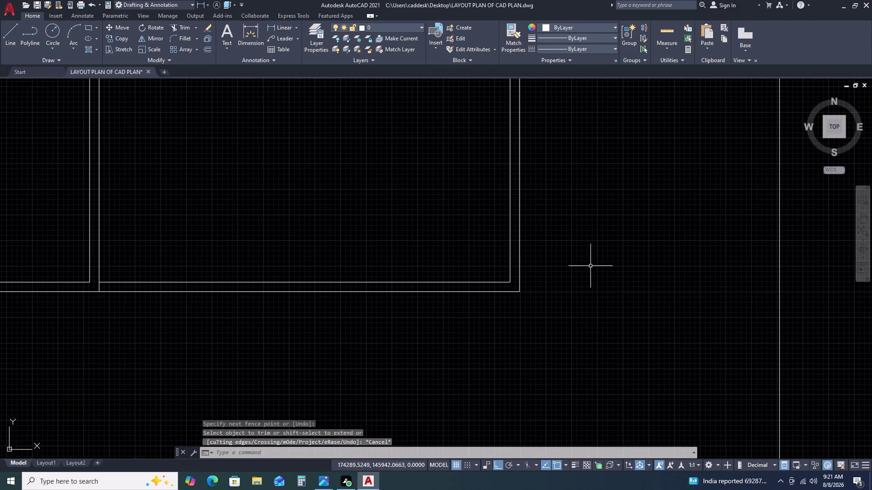
scroll(down, 3)
scroll(down, 3)
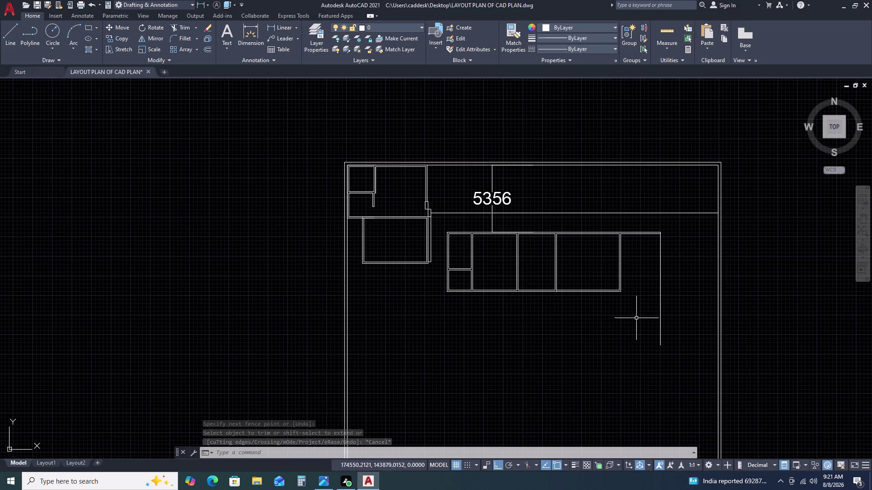
middle_drag(636, 327, 605, 273)
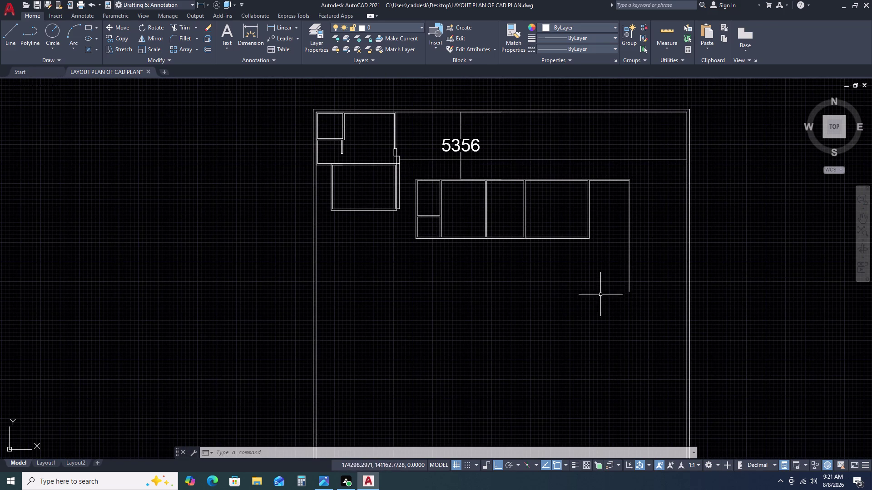
scroll(down, 3)
scroll(up, 3)
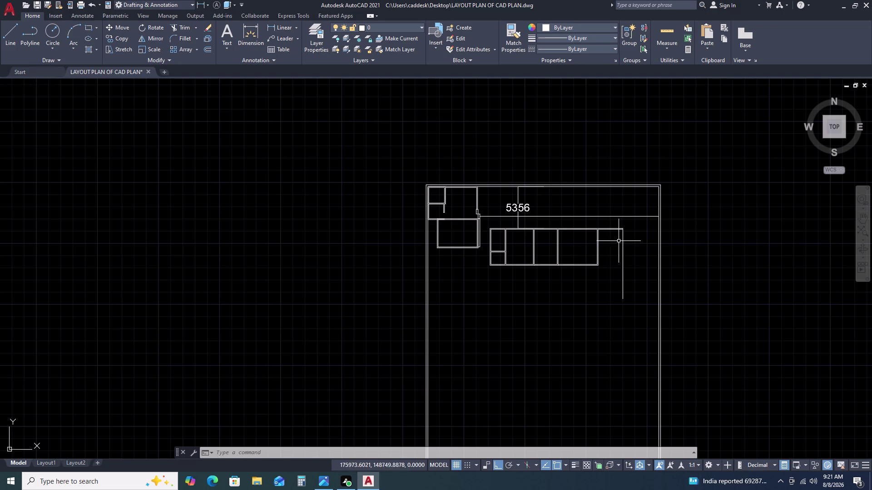
scroll(up, 3)
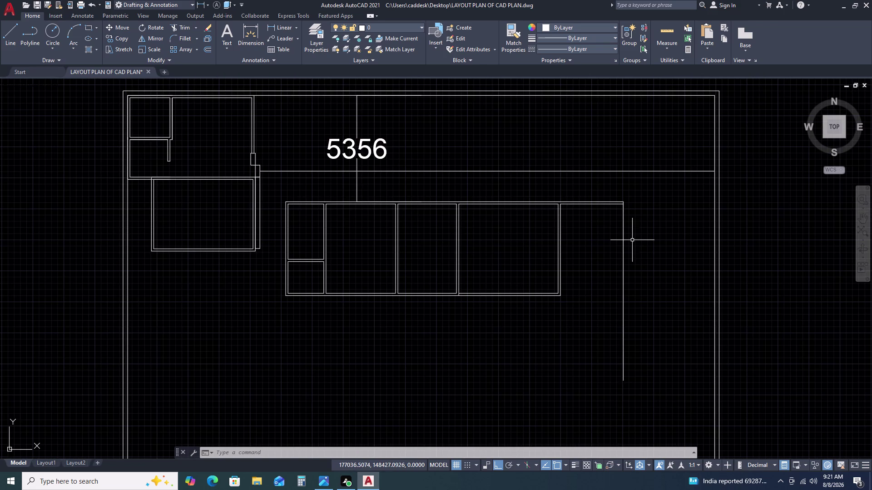
scroll(up, 3)
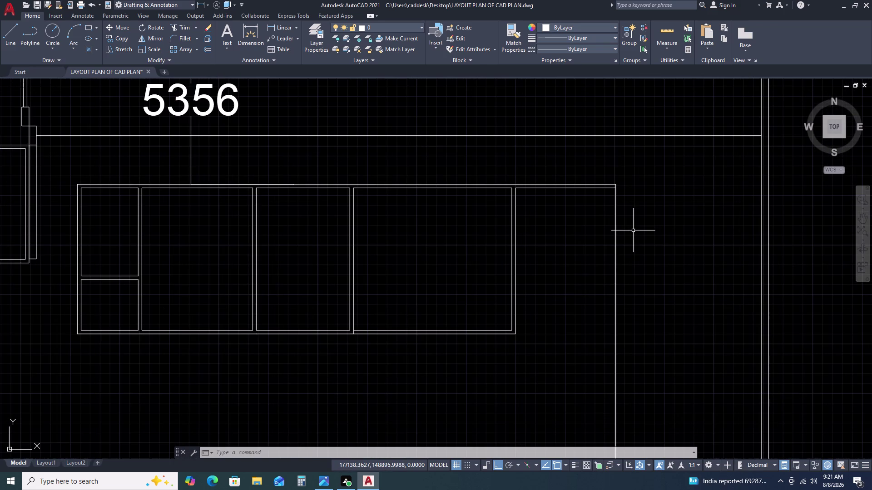
Trim the leftover overlapping wall segments at the room row's right end.
key(t)
text(R)
key(space)
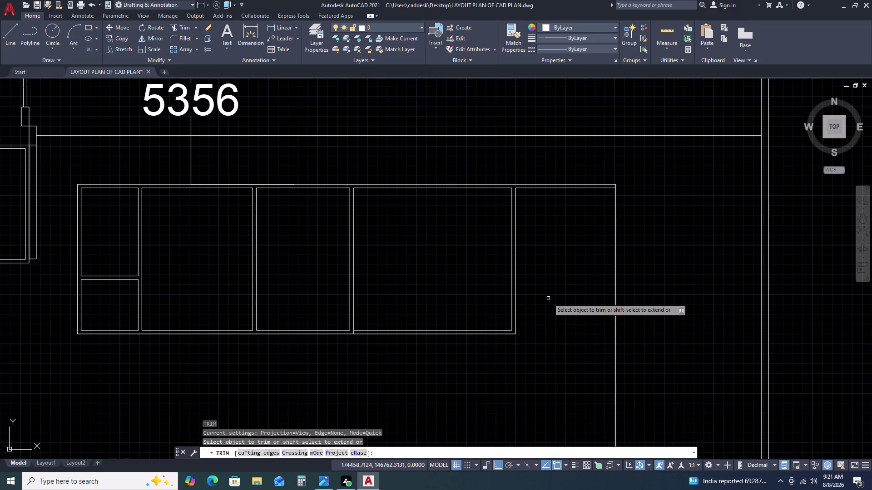
scroll(down, 3)
scroll(up, 3)
scroll(up, 3)
scroll(down, 3)
scroll(up, 3)
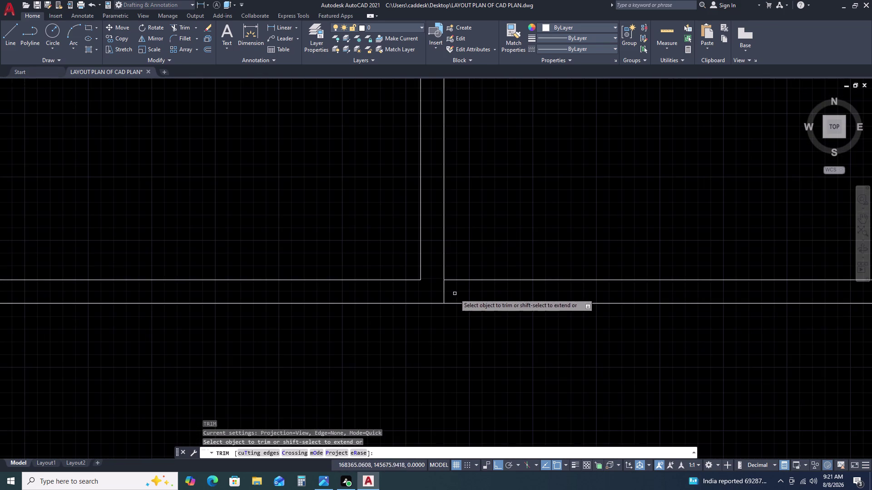
drag(454, 291, 438, 291)
click(427, 291)
right_click(427, 291)
click(428, 291)
key(Escape)
scroll(down, 3)
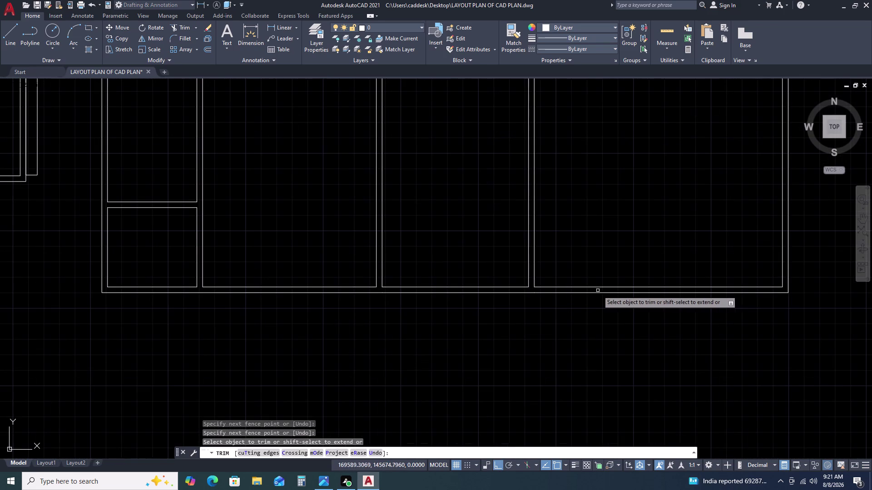
key(Escape)
scroll(down, 3)
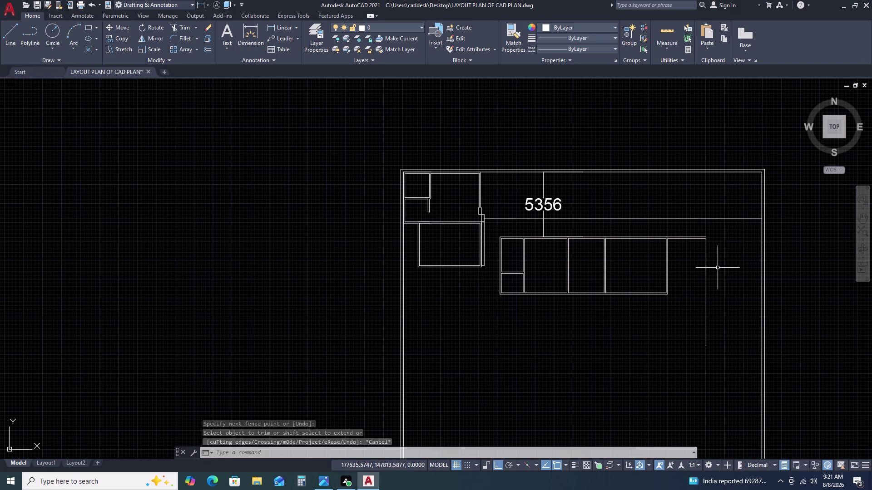
scroll(up, 3)
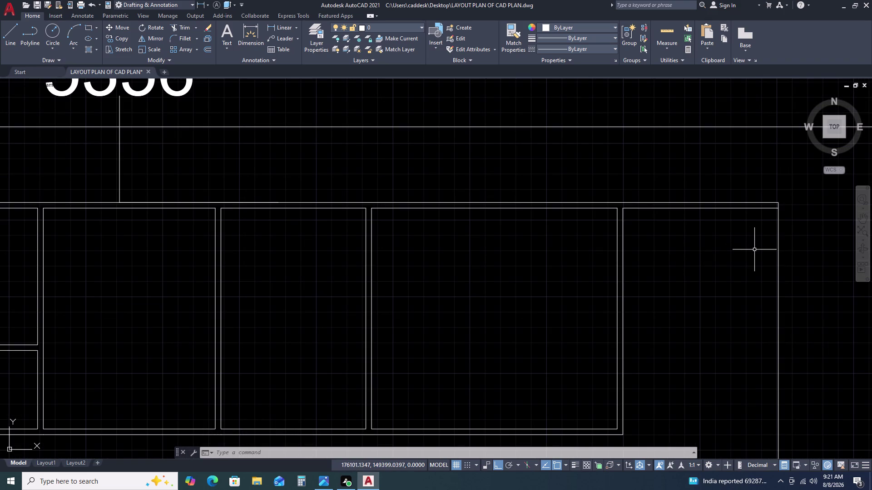
Draw a 2500-long wall line starting from the bay's top corner.
text(L)
key(space)
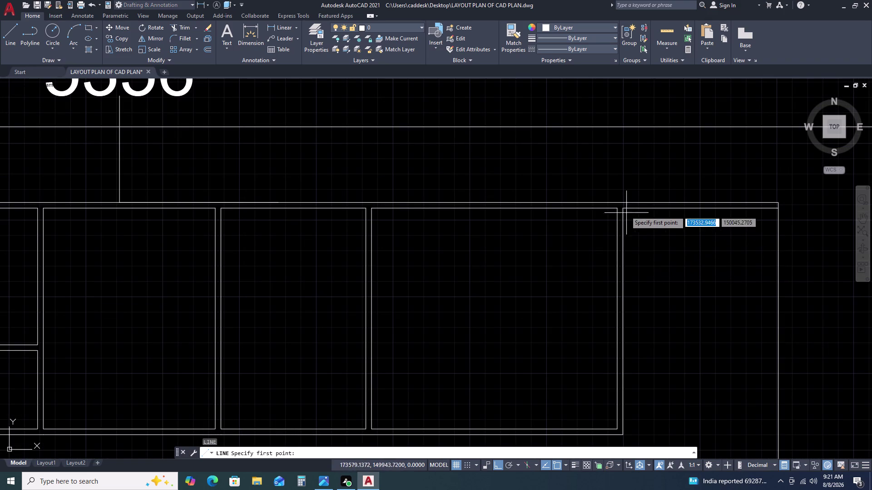
double_click(624, 207)
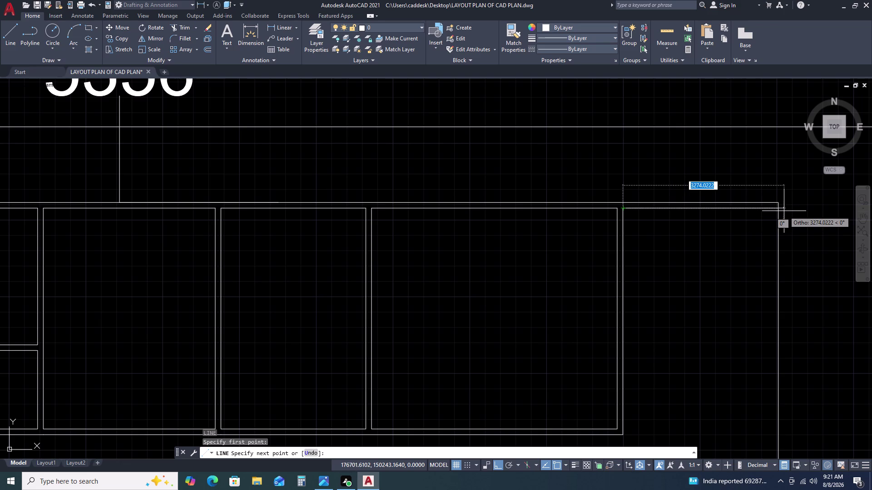
text(25)
key(0)
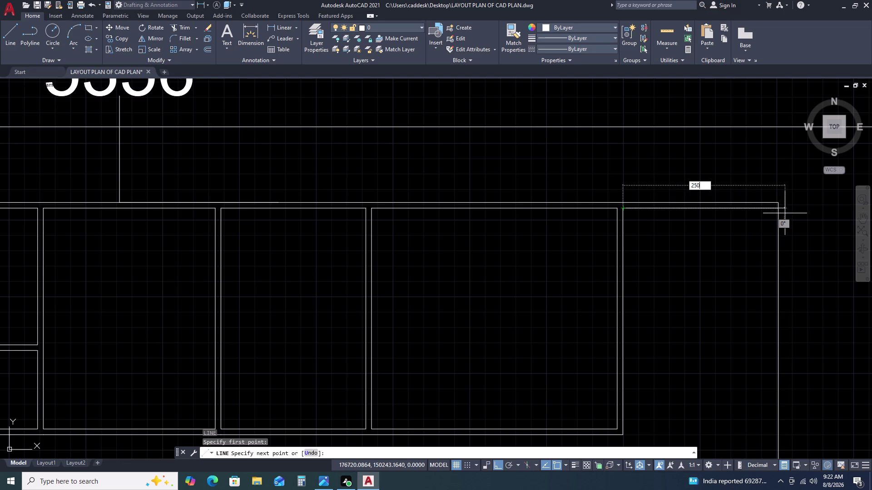
key(0)
key(space)
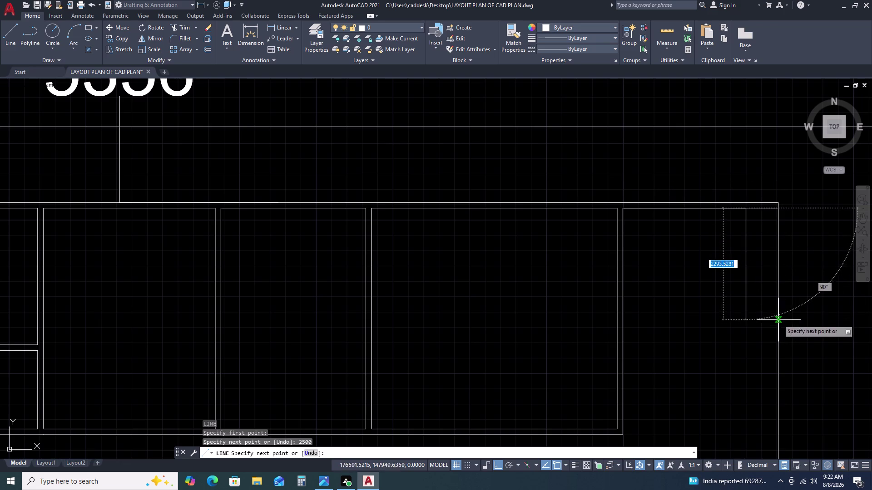
scroll(down, 3)
scroll(down, 3)
scroll(up, 3)
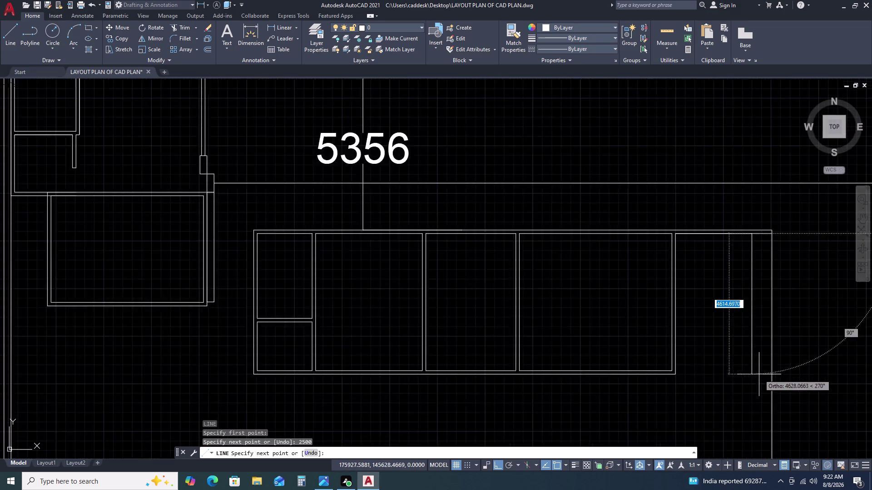
scroll(up, 3)
middle_drag(759, 375, 750, 308)
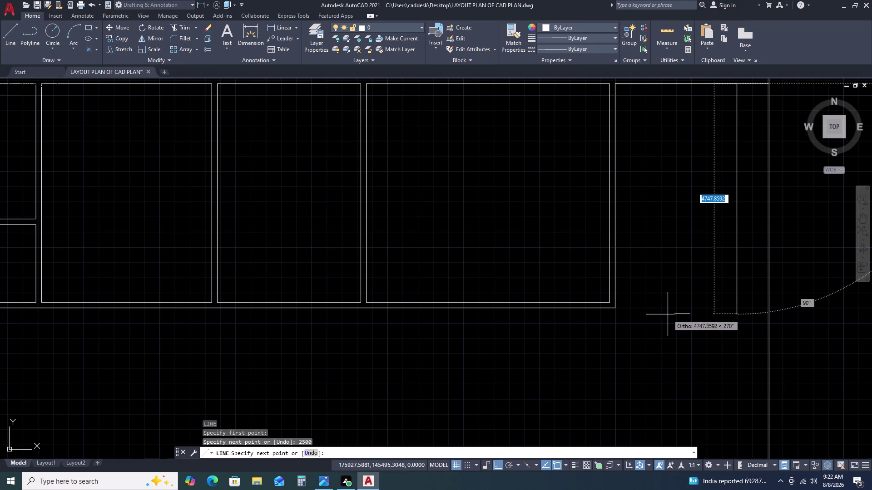
Add the 1500-long segment, end the line, and select both new lines.
key(1)
key(5)
key(0)
key(0)
key(space)
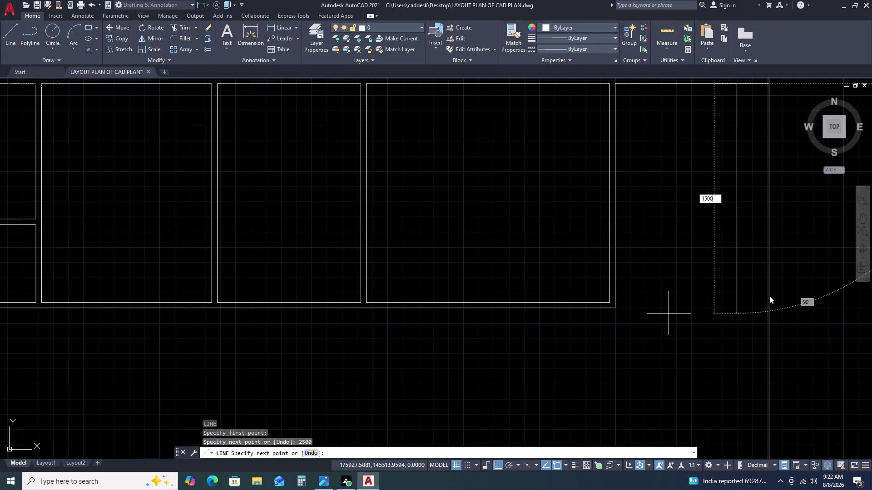
double_click(613, 155)
key(Escape)
scroll(down, 3)
scroll(up, 3)
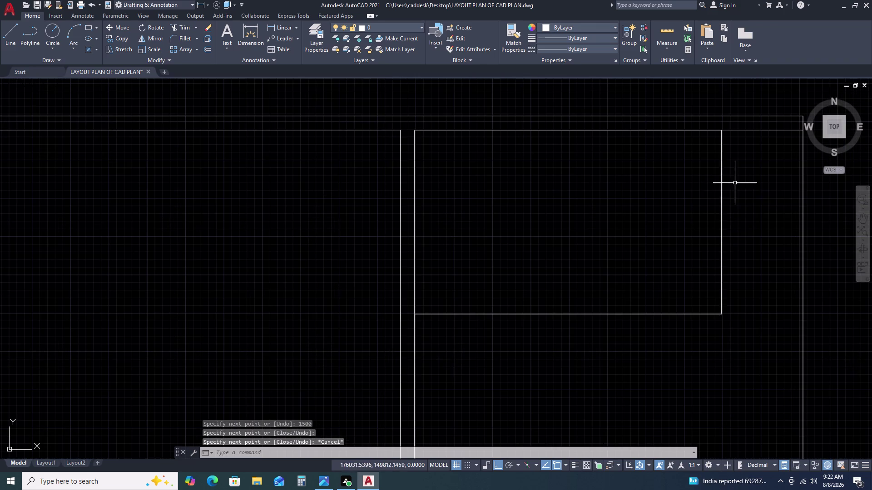
click(735, 183)
click(706, 200)
drag(693, 278, 689, 283)
click(635, 337)
Offset the small room's bottom line downward and right line outward by 115.
text(O)
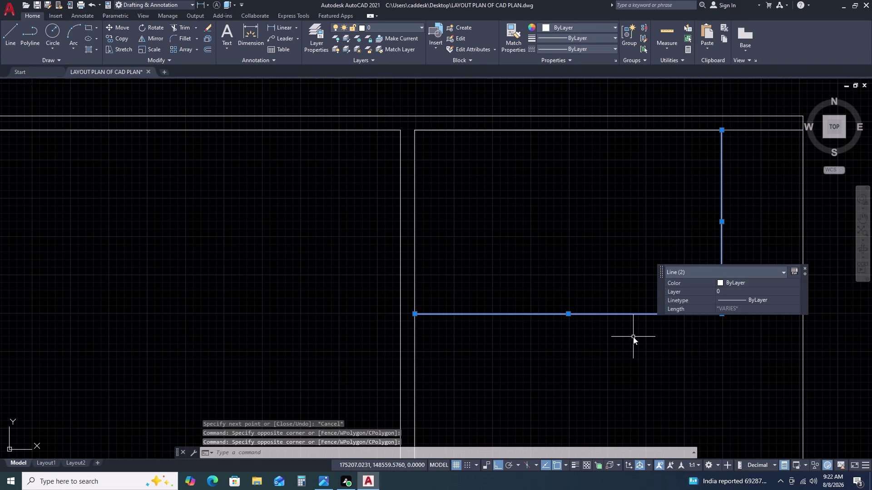
key(space)
text(1156)
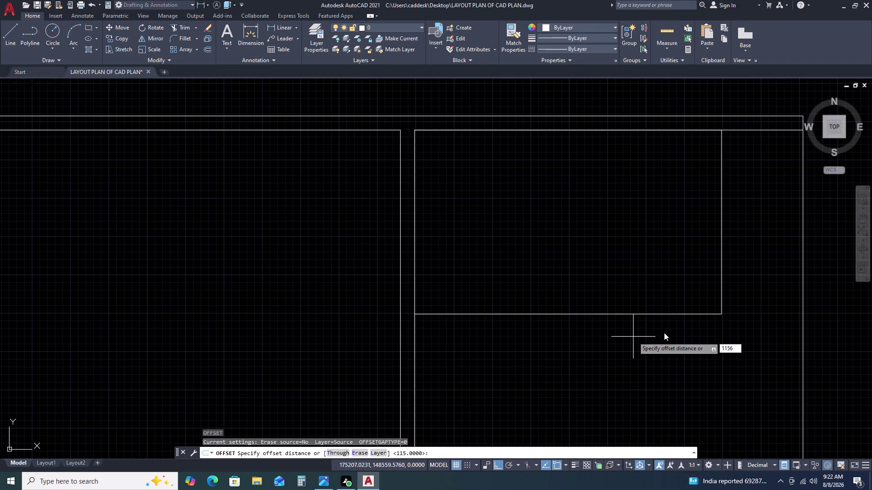
key(BackSpace)
key(space)
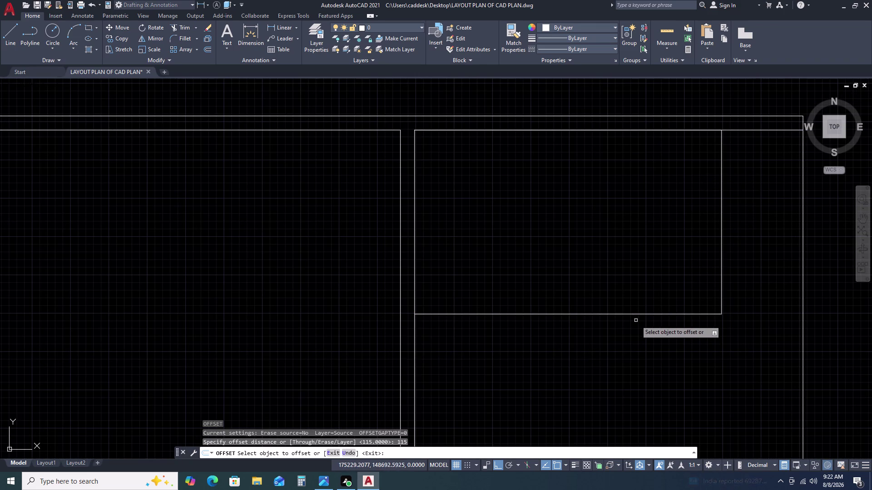
click(635, 315)
click(637, 339)
click(720, 277)
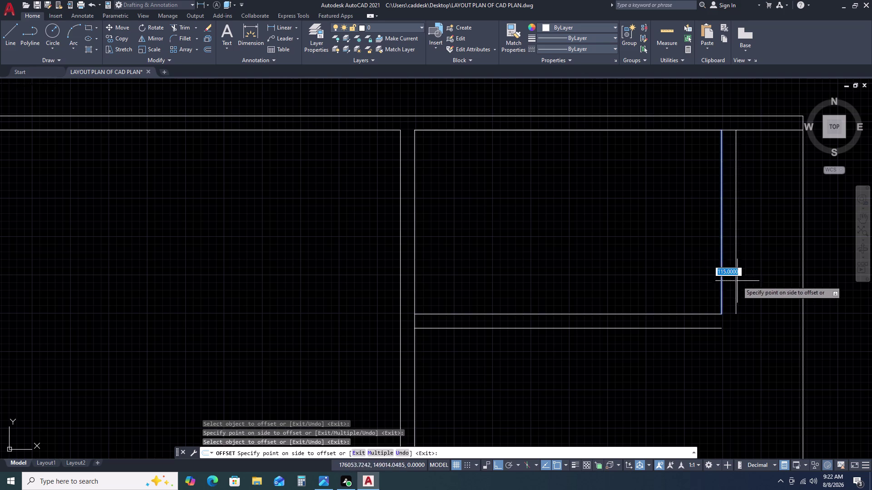
click(738, 281)
key(Escape)
Fillet the outer bottom-right corner at radius 0 and delete the top inner line.
text(F)
key(space)
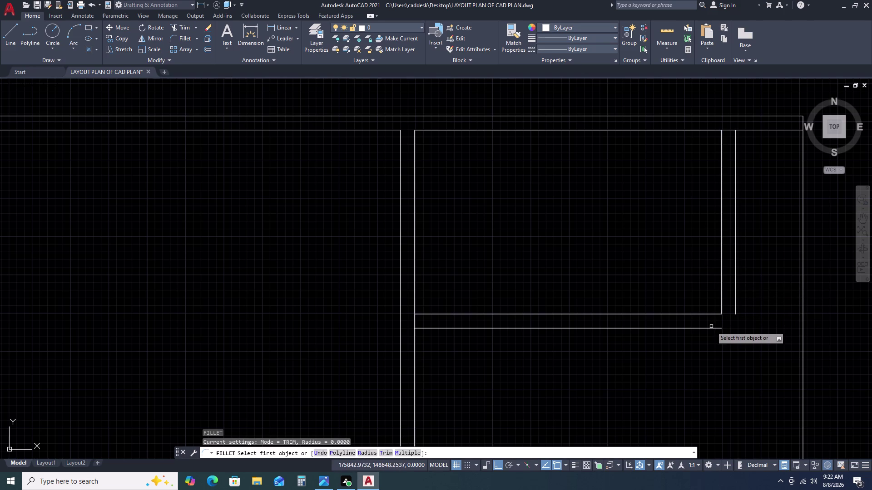
click(711, 330)
click(737, 309)
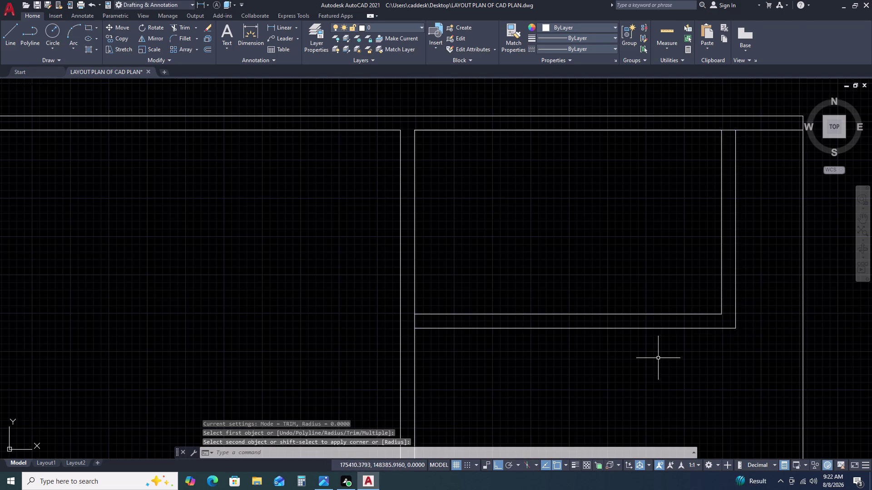
scroll(down, 3)
key(Escape)
middle_drag(677, 353, 658, 282)
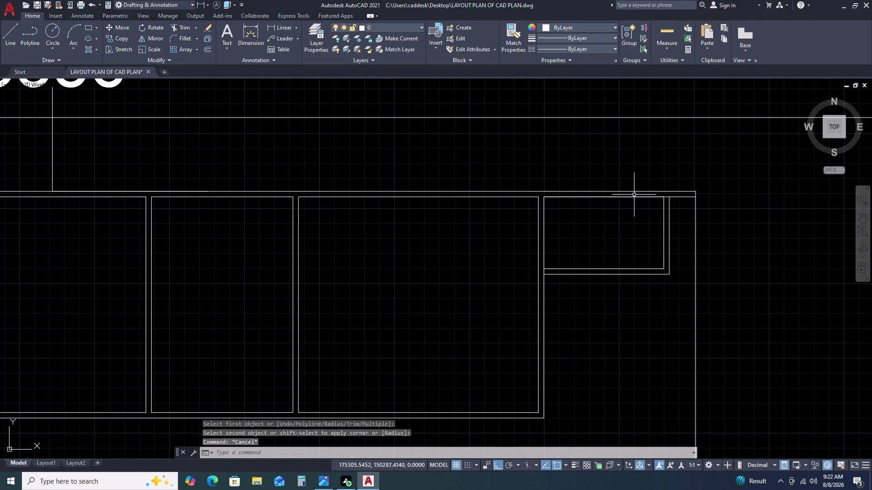
click(633, 197)
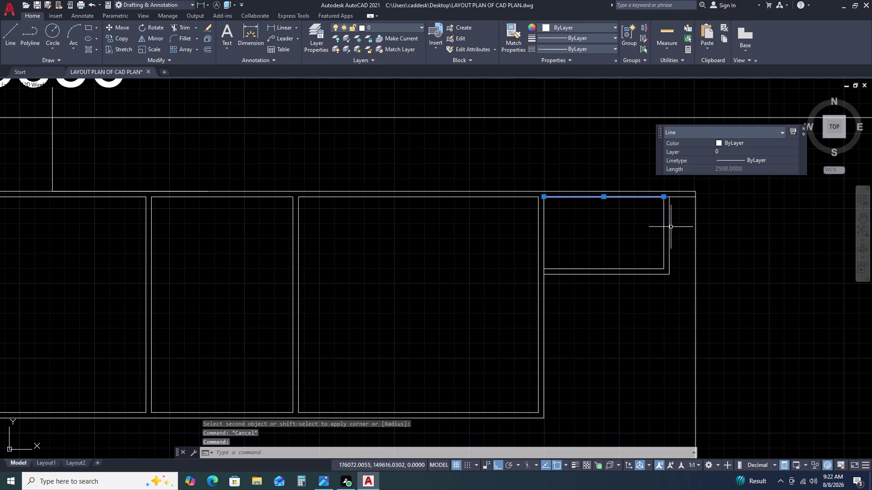
key(Delete)
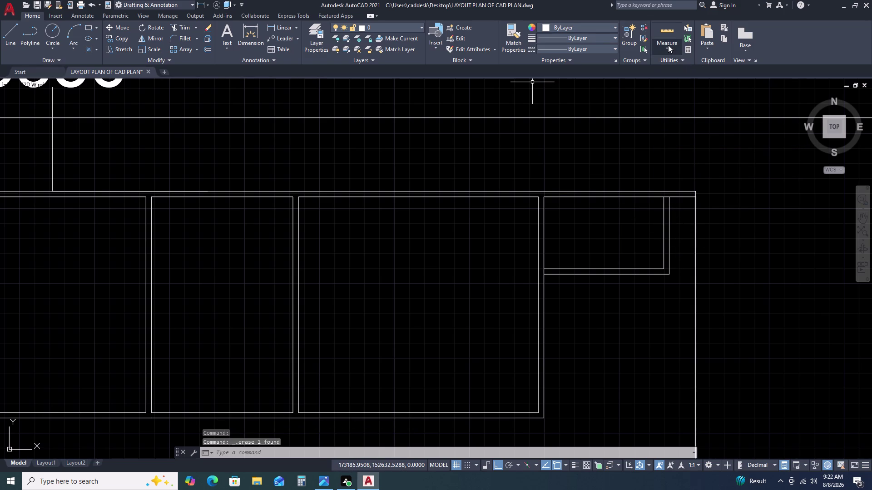
click(668, 45)
click(672, 73)
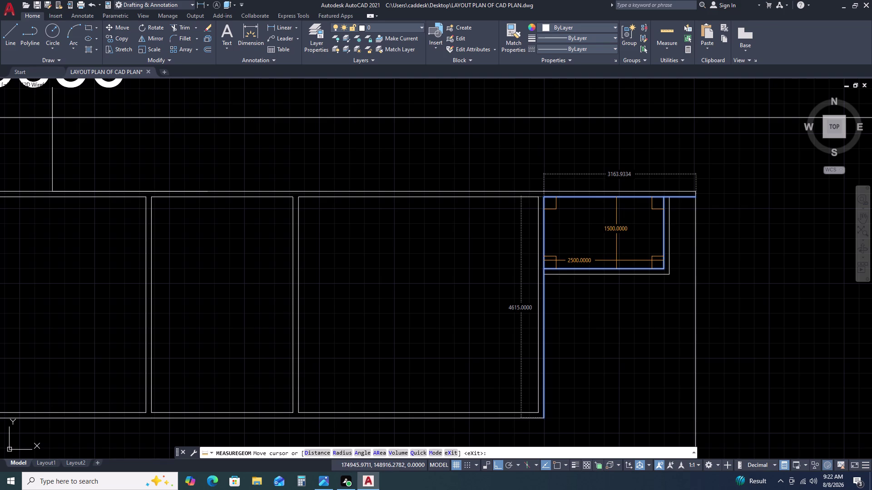
scroll(down, 3)
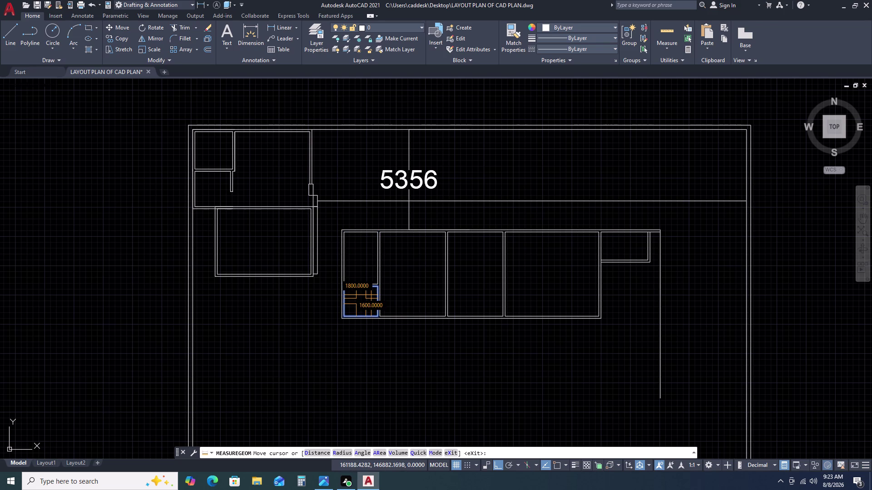
key(Escape)
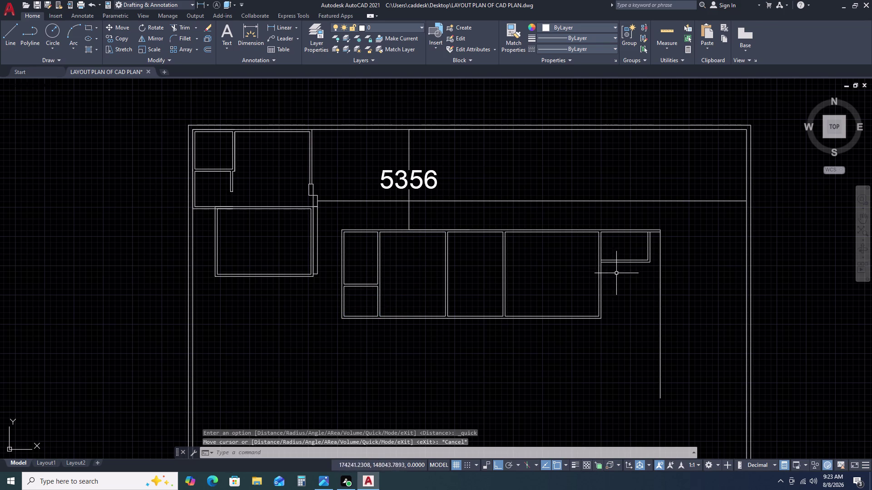
Try a linear dimension from the wall corner to the long vertical line, then cancel it.
scroll(up, 3)
scroll(down, 3)
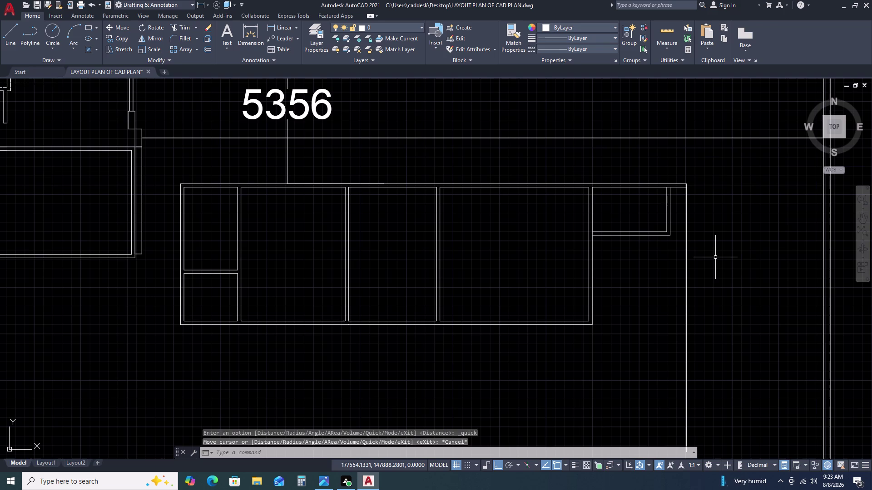
key(d)
text(LI)
key(space)
scroll(up, 3)
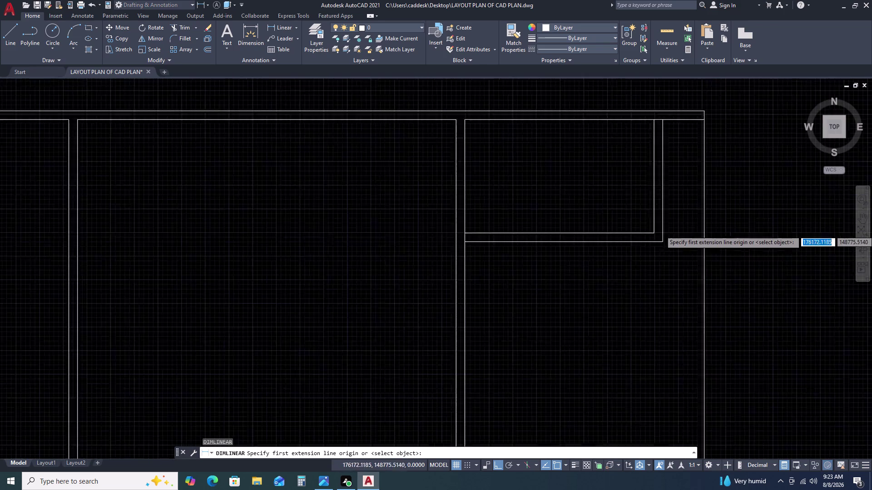
double_click(656, 250)
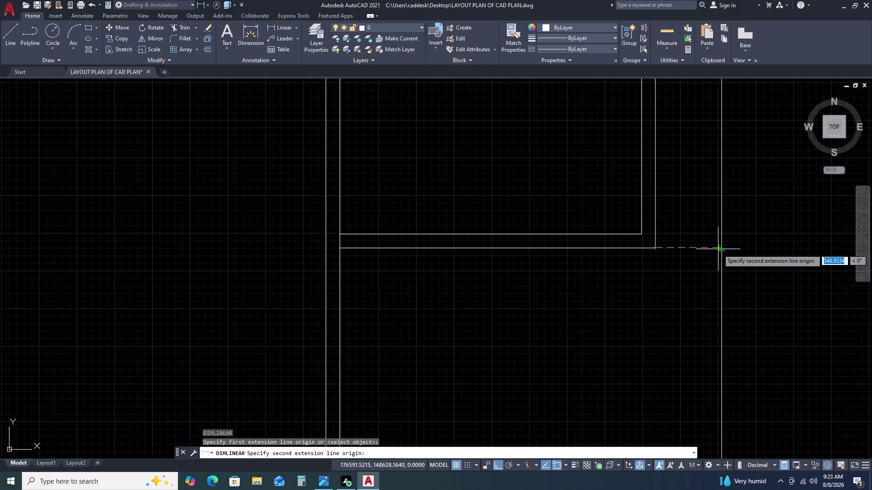
click(722, 249)
scroll(down, 3)
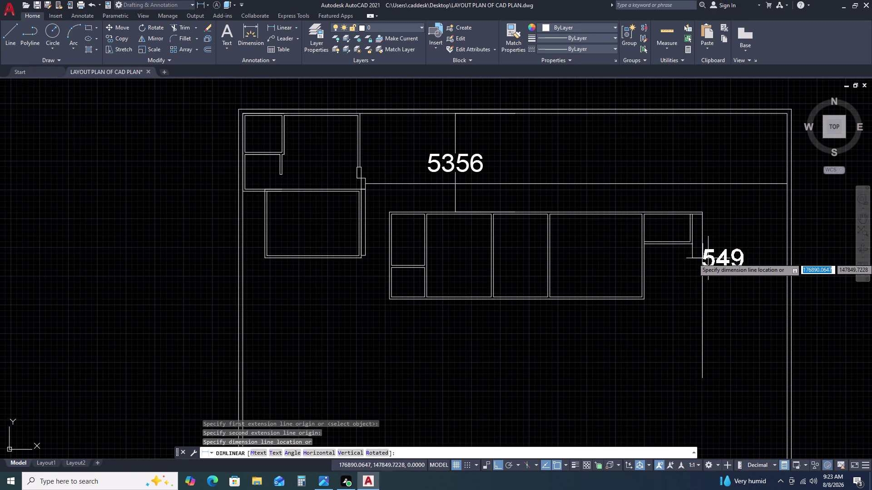
scroll(up, 3)
key(Escape)
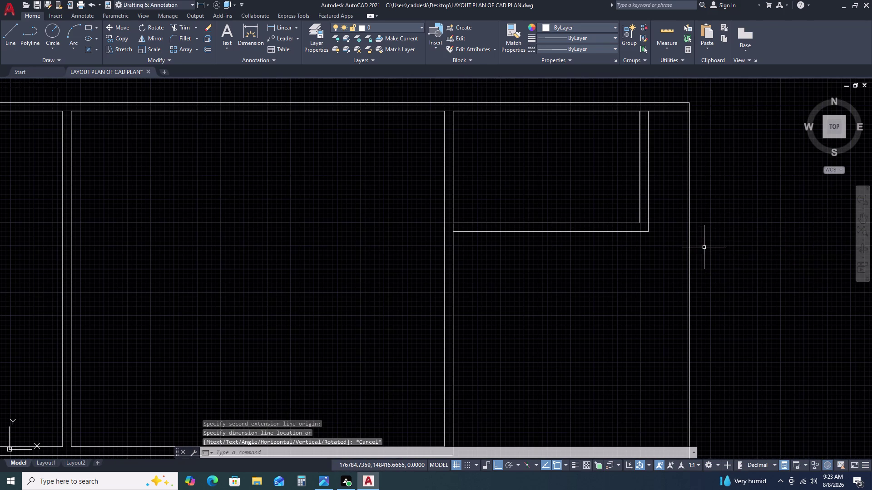
Offset the long vertical line by 115 to form a double-line wall.
click(722, 234)
double_click(679, 274)
text(O)
key(space)
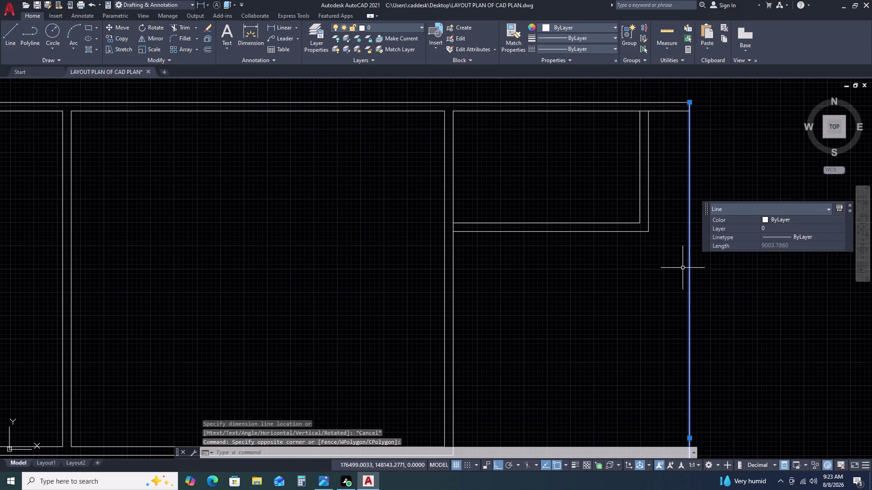
text(11)
text(5)
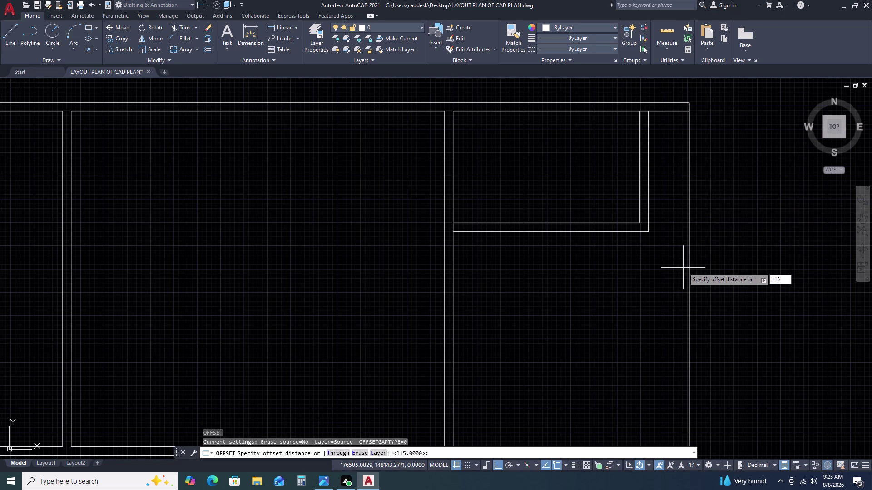
key(space)
click(678, 269)
key(Escape)
Trim the overlapping line ends where the new wall lines meet the top wall.
key(t)
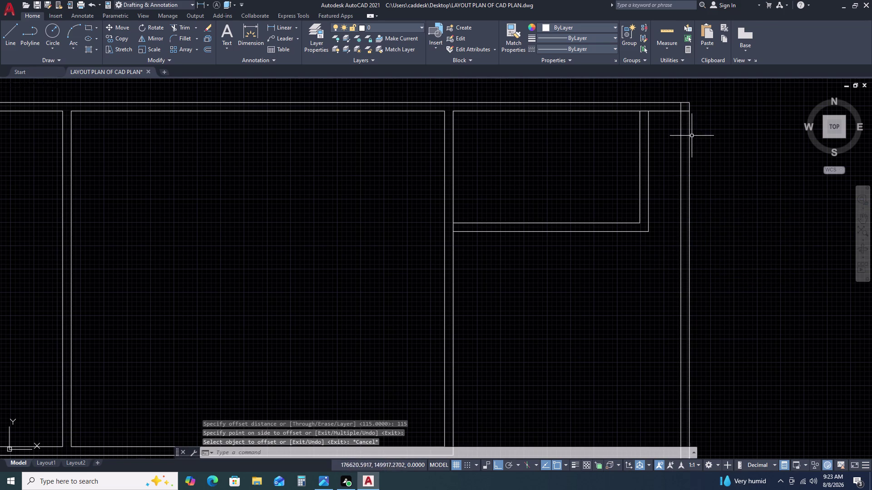
key(r)
key(space)
scroll(up, 3)
click(648, 84)
drag(648, 85, 654, 85)
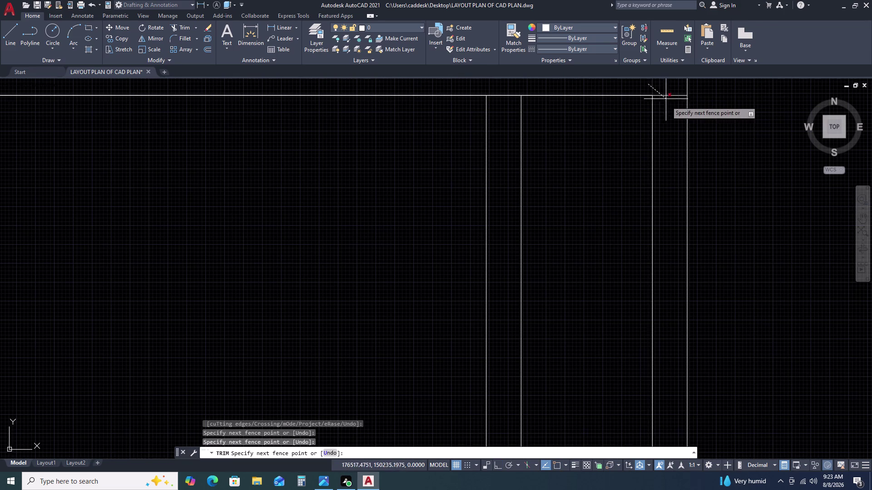
click(668, 108)
click(669, 111)
key(Escape)
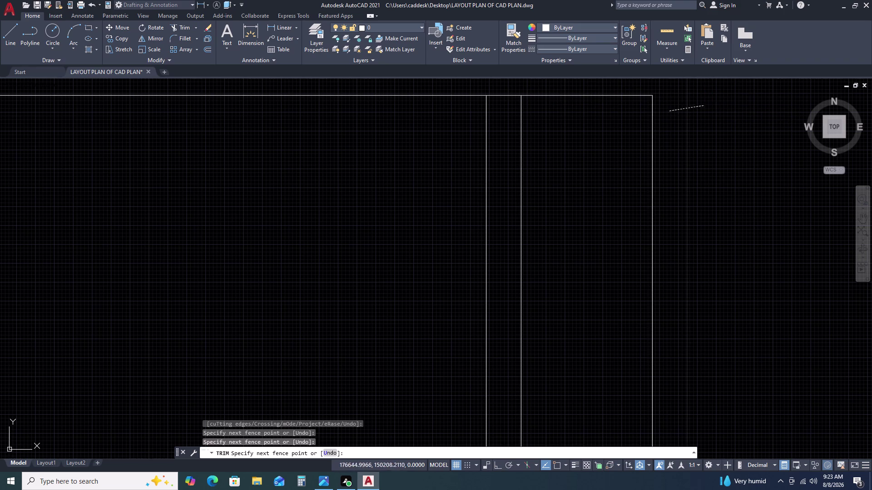
key(space)
drag(509, 90, 509, 94)
click(504, 127)
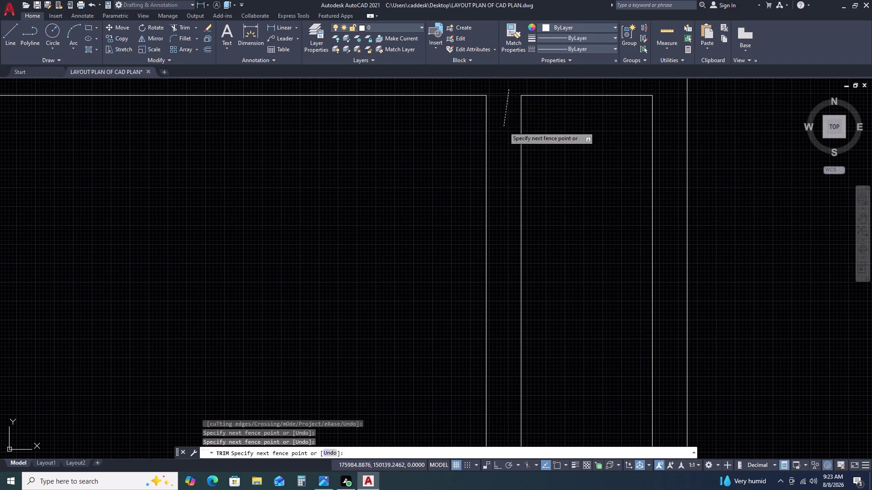
key(Escape)
scroll(down, 3)
Start a new linear dimension with the DLI alias.
key(d)
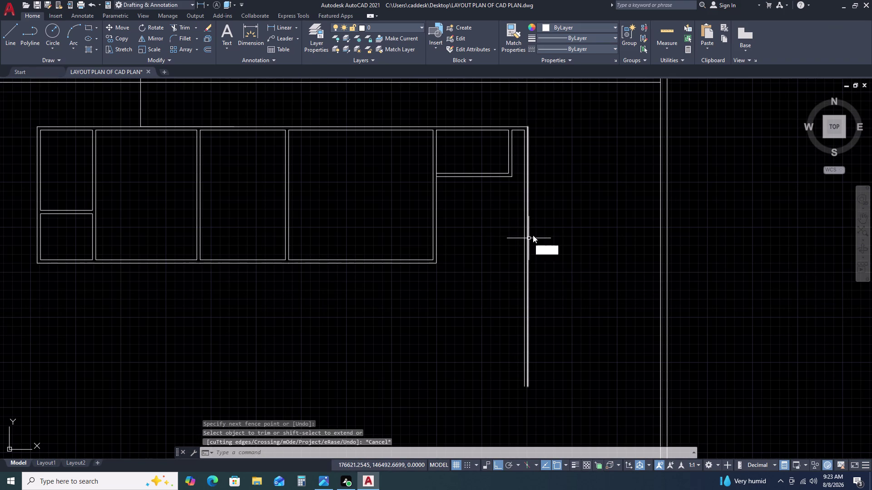
key(l)
text(I)
key(space)
scroll(up, 3)
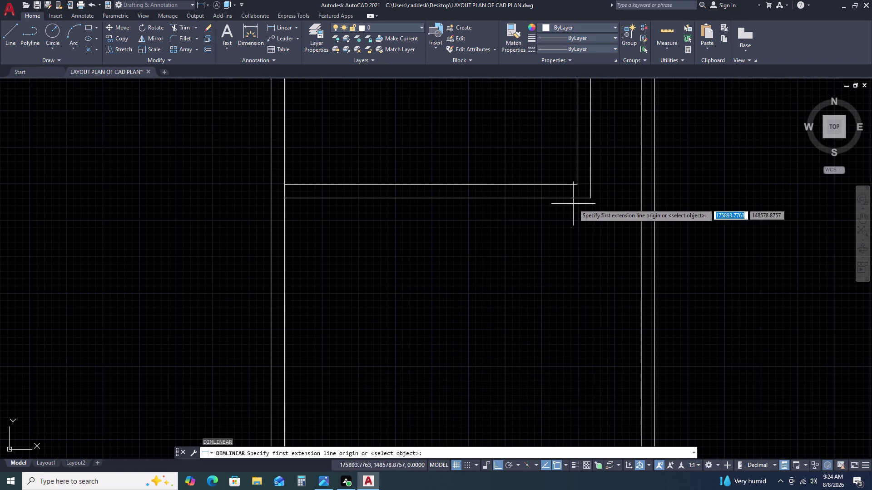
Pick a wall corner and the outer wall line for a dimension, then abandon it.
click(589, 198)
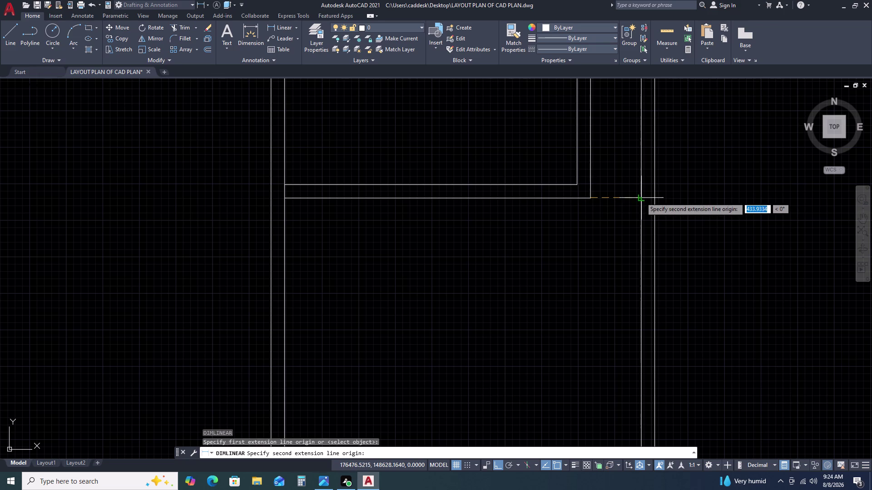
click(640, 198)
scroll(down, 3)
key(Escape)
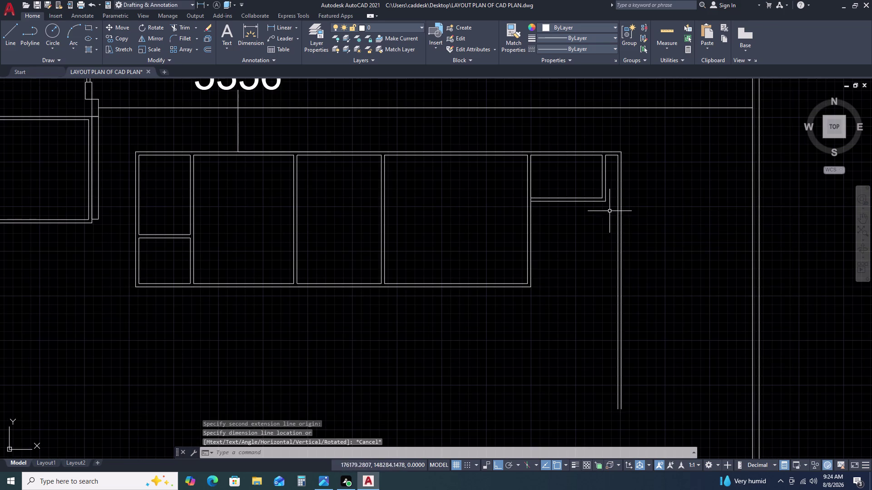
scroll(down, 3)
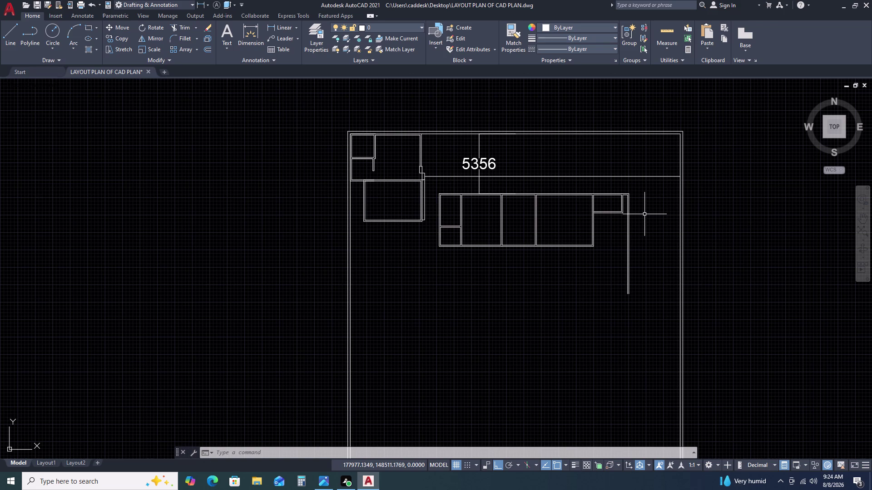
Try another linear dimension between two wall points and cancel it.
key(d)
key(l)
text(I)
key(space)
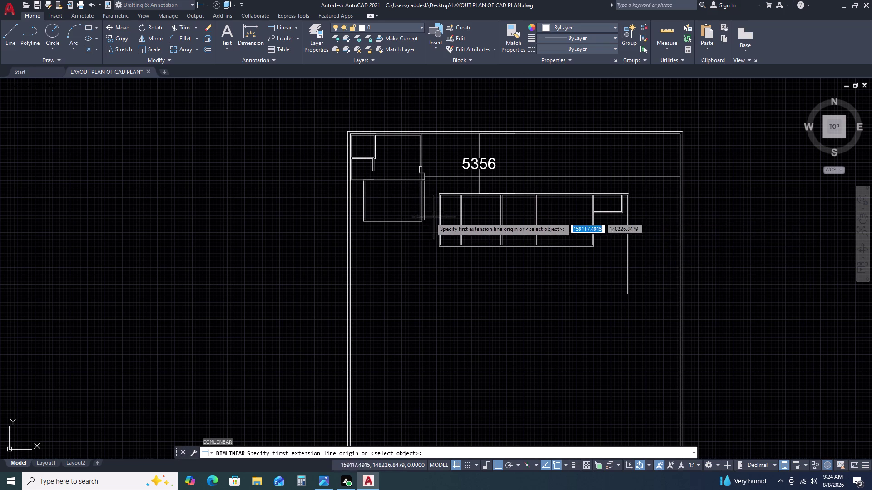
scroll(up, 3)
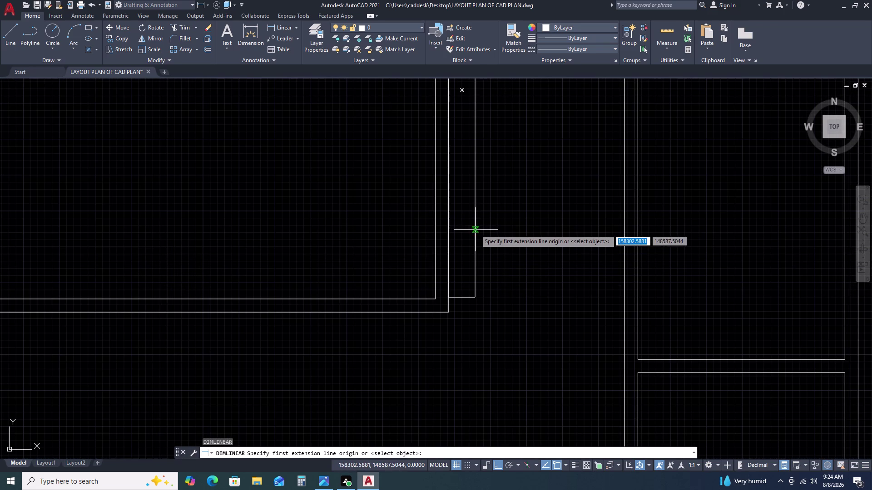
click(475, 226)
click(625, 225)
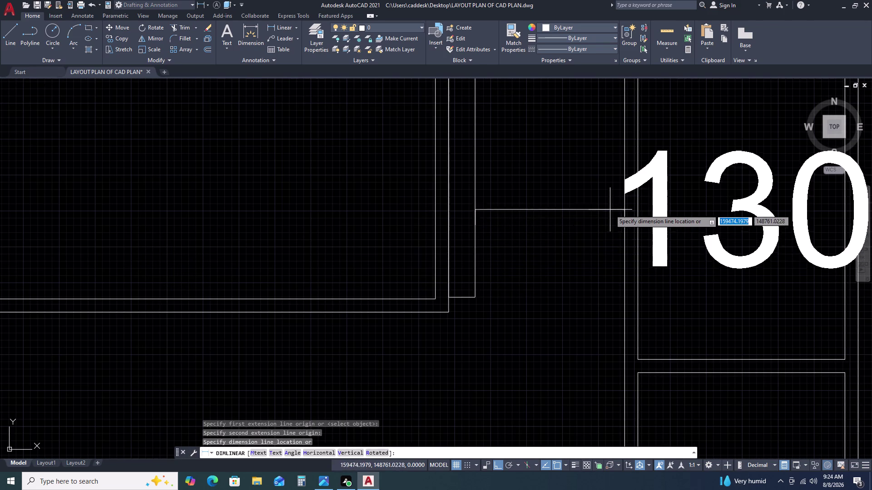
scroll(down, 3)
key(Escape)
scroll(down, 3)
Place the 4596 dimension from the room corner to the far right wall.
key(space)
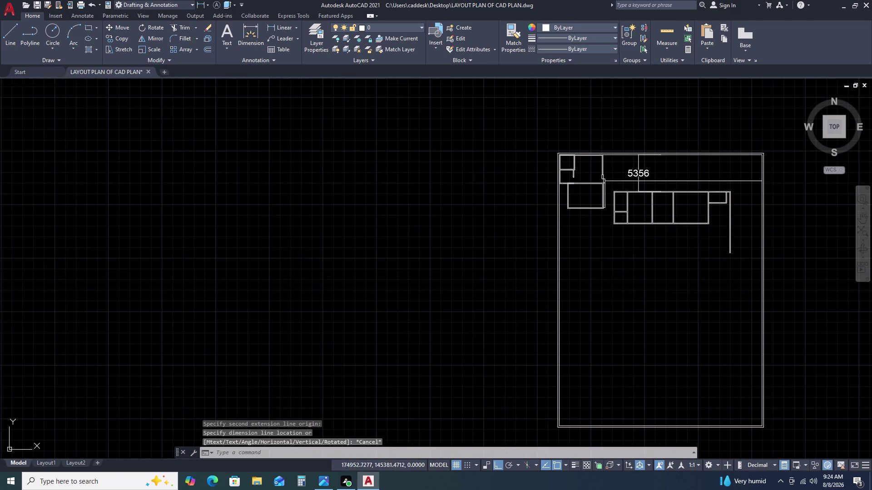
scroll(up, 3)
click(617, 254)
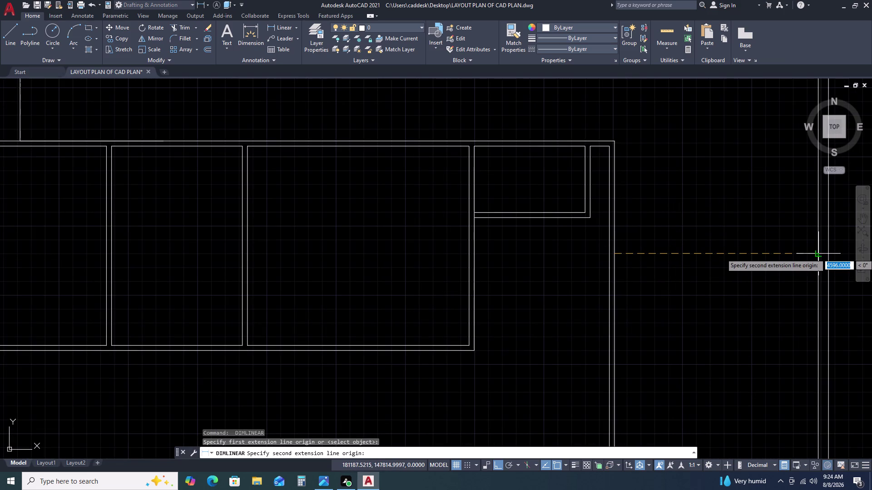
click(817, 254)
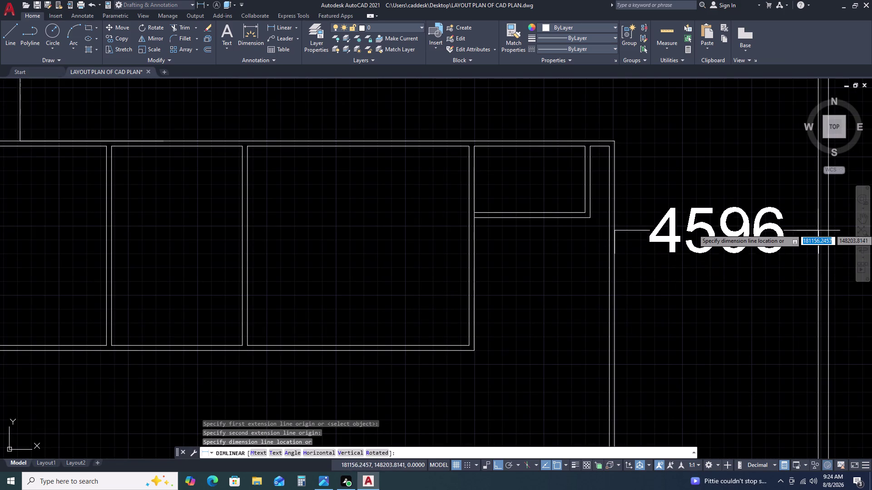
right_click(818, 225)
double_click(819, 225)
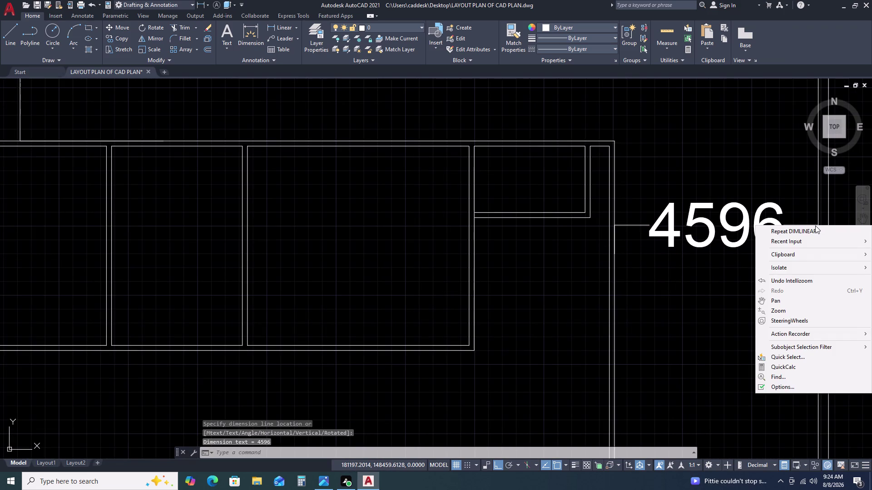
key(Escape)
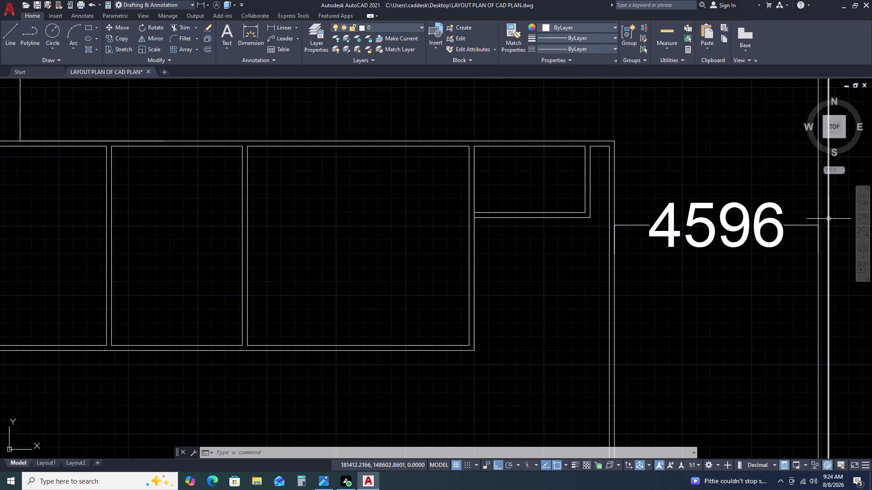
scroll(down, 3)
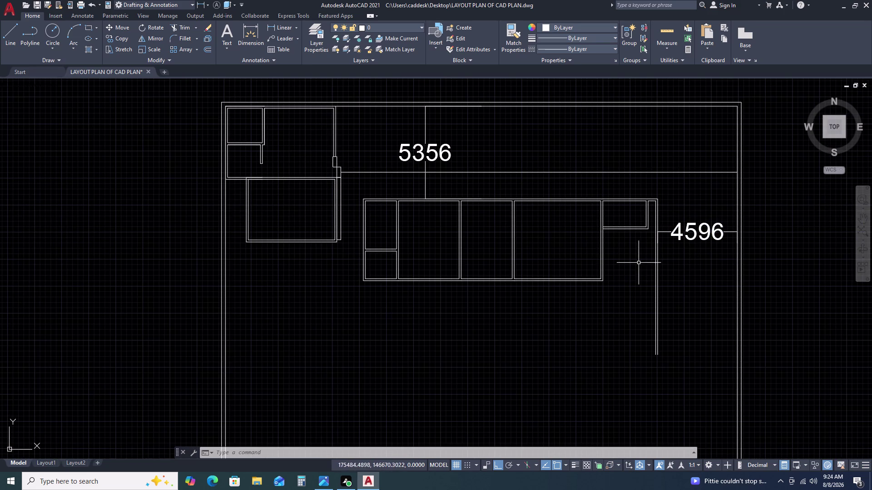
middle_drag(554, 243, 606, 240)
middle_drag(610, 238, 634, 227)
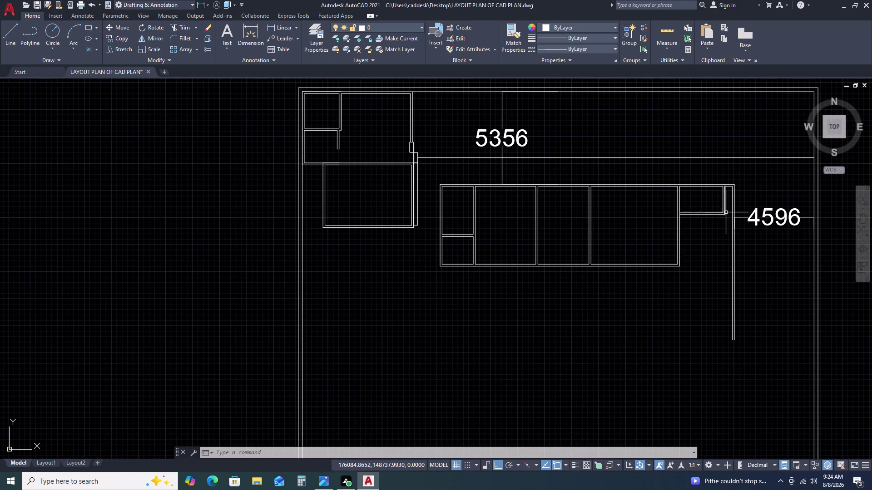
Try a linear dimension between two wall points, then cancel the misplaced result.
key(d)
text(LI)
key(space)
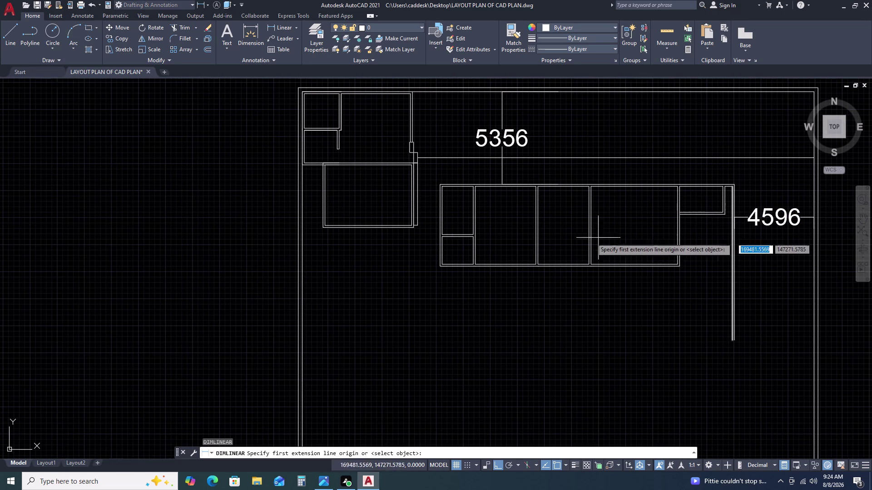
scroll(up, 3)
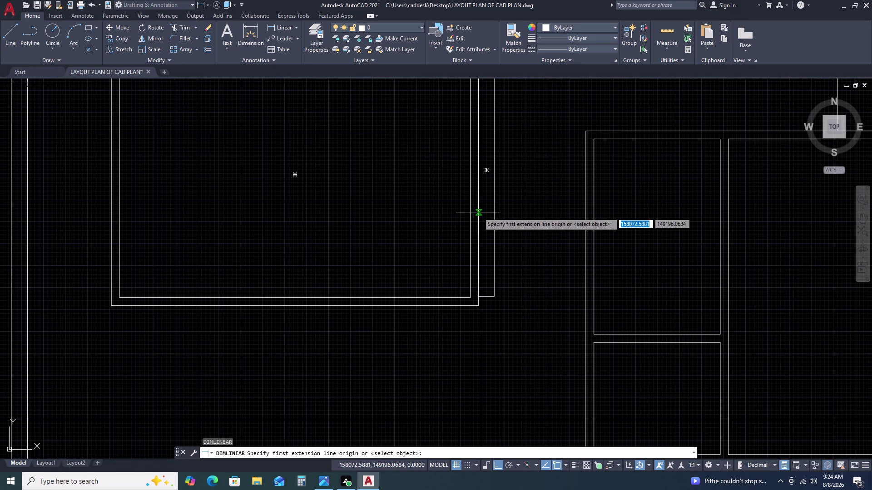
click(478, 213)
click(583, 215)
key(Escape)
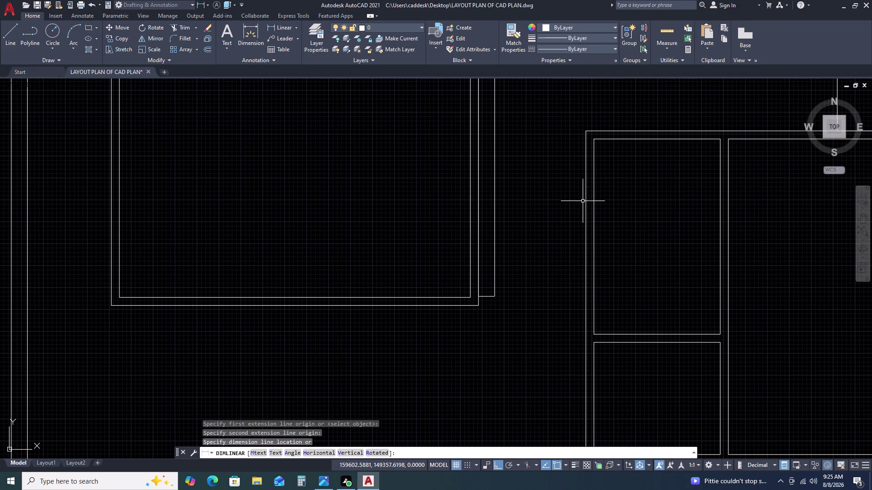
Dimension 1300 from the room wall and place the dimension line.
key(space)
click(478, 216)
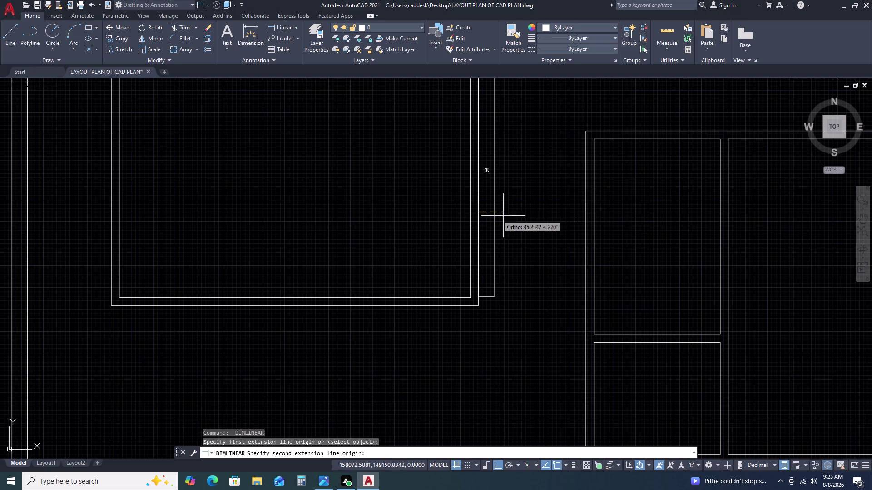
text(13)
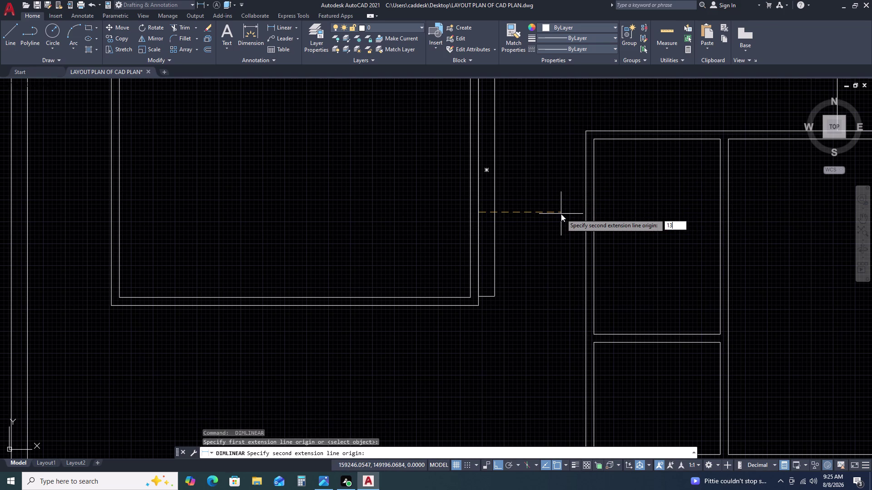
text(00)
key(space)
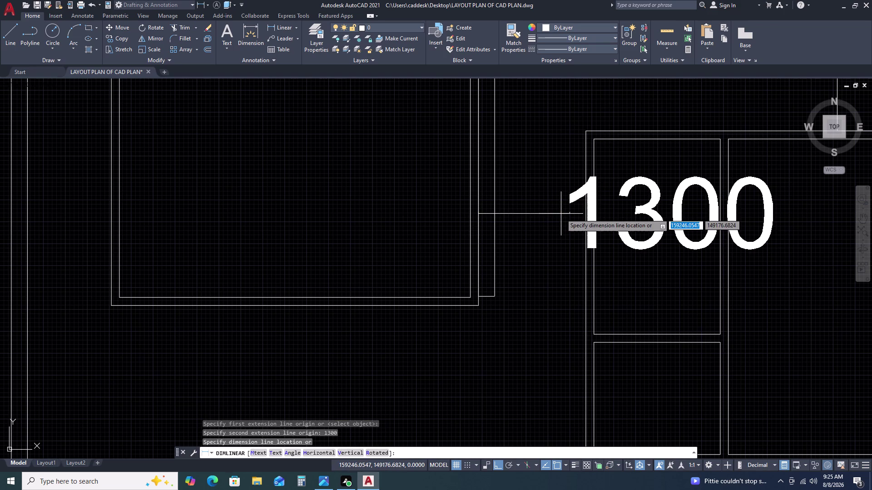
click(554, 170)
scroll(down, 3)
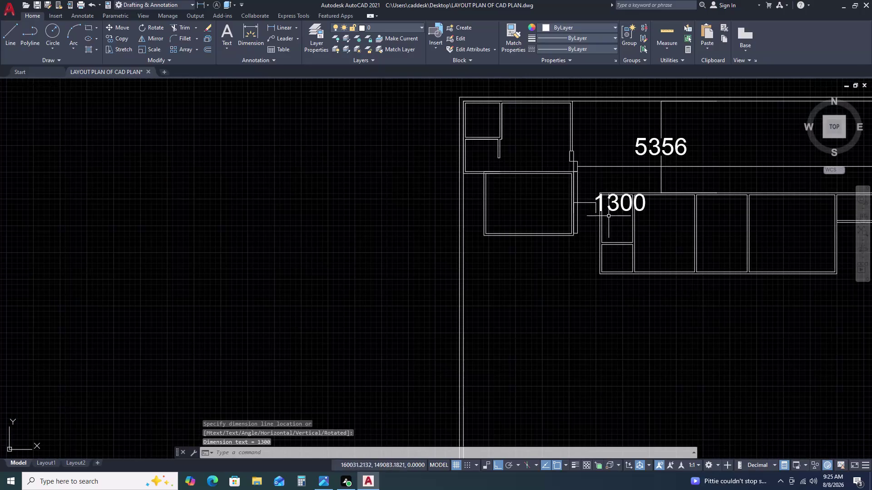
Select the 1300 dimension and try editing its measurement value, then cancel.
click(613, 204)
click(614, 200)
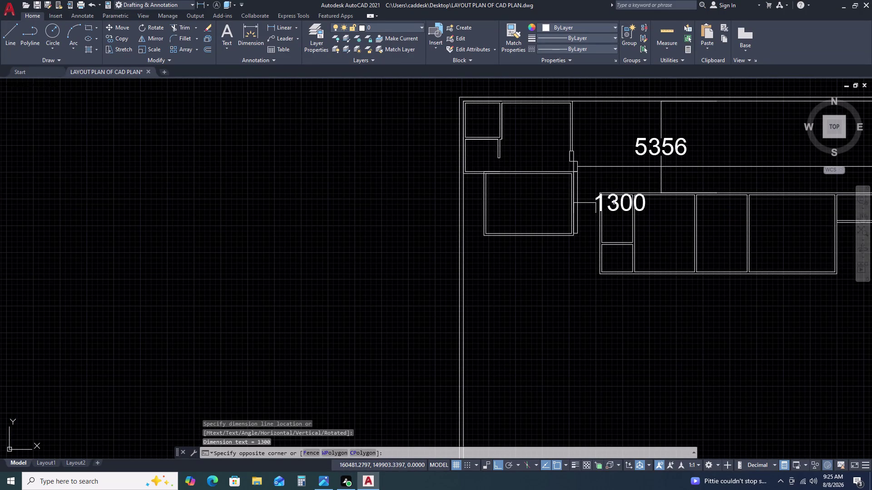
click(615, 208)
click(713, 177)
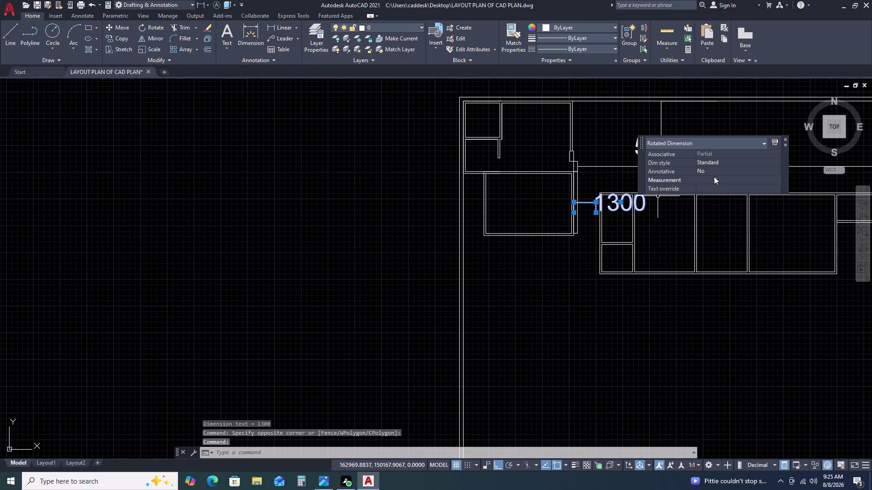
double_click(715, 178)
triple_click(717, 178)
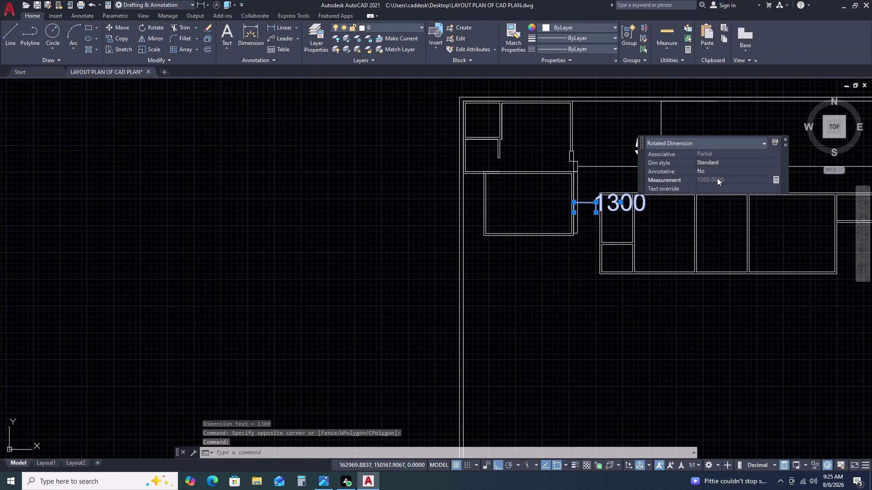
double_click(717, 178)
key(Escape)
key(Escape)
key(Escape)
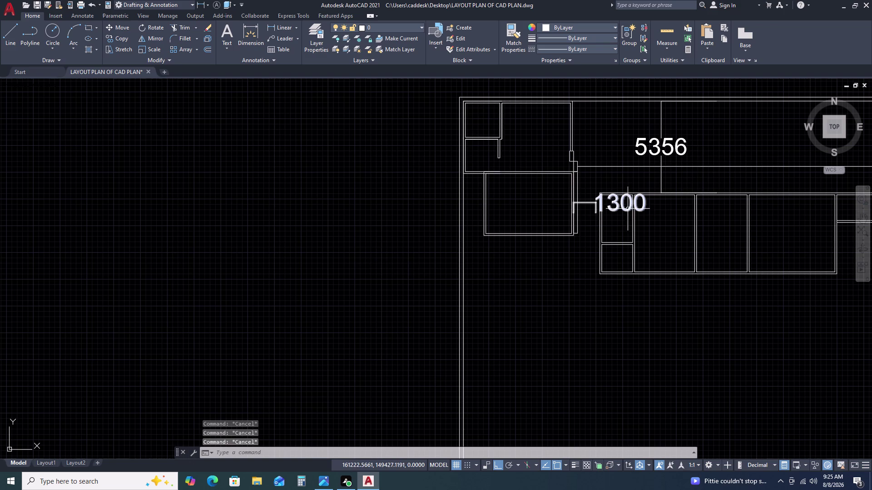
Edit the 1300 dimension text, then discard the changes and exit editing.
double_click(623, 206)
key(Delete)
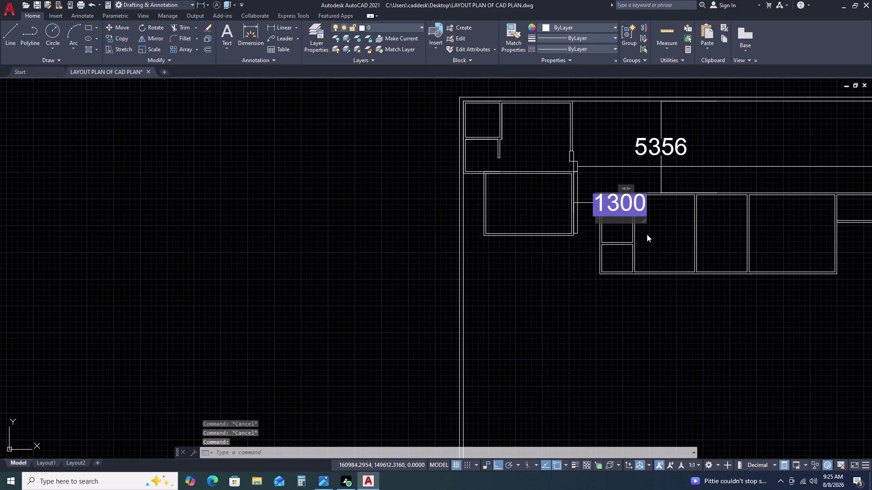
key(Delete)
key(Escape)
key(Escape)
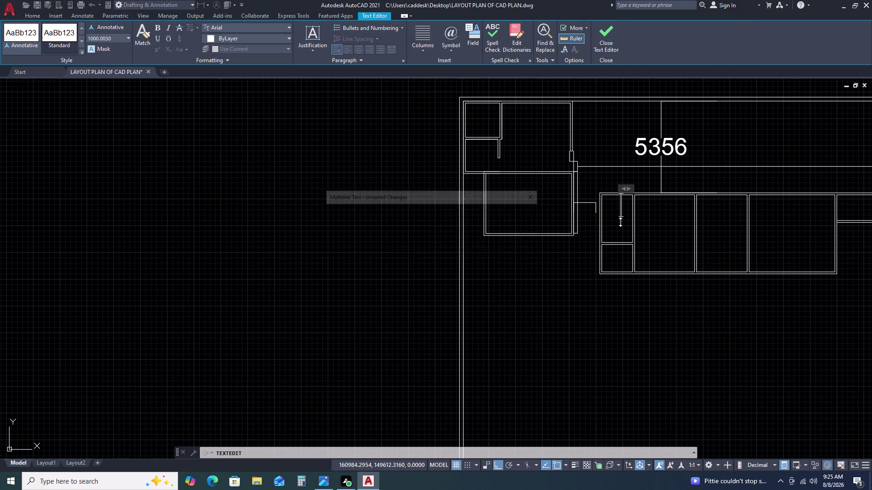
key(Escape)
key(Escape)
key(Escape)
key(Escape)
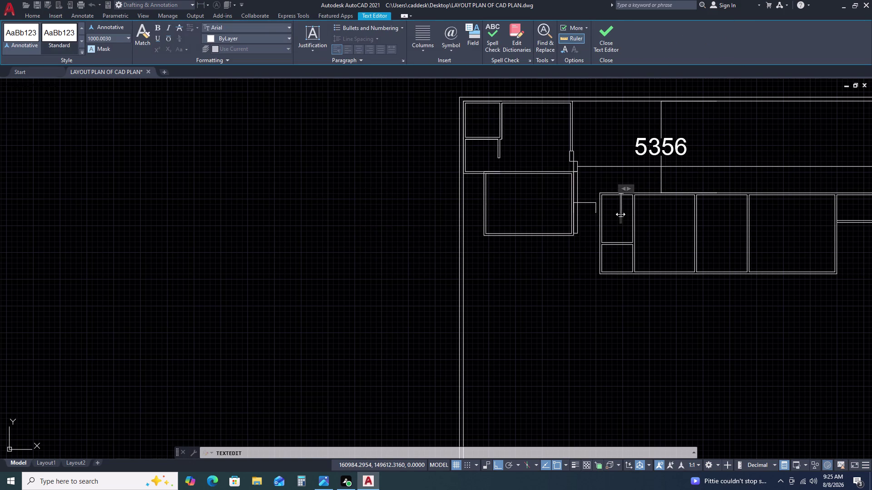
key(Escape)
click(478, 243)
key(Escape)
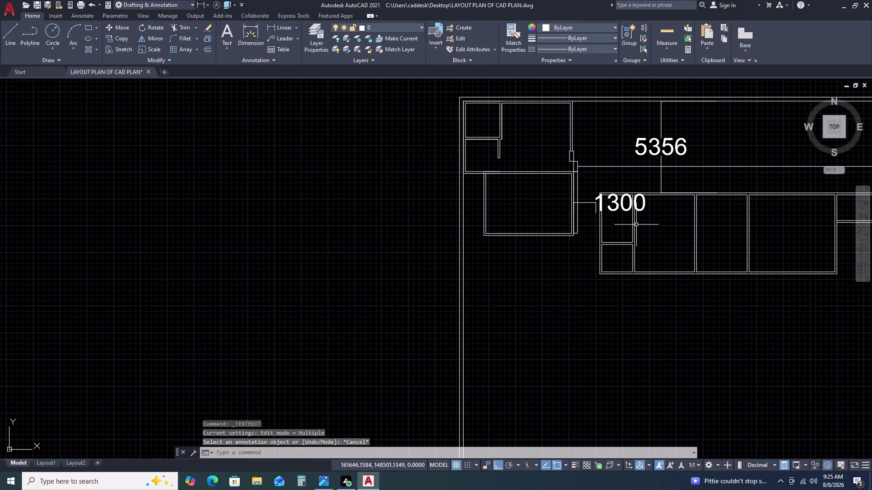
Window-select the 1300 dimension and erase it.
scroll(up, 3)
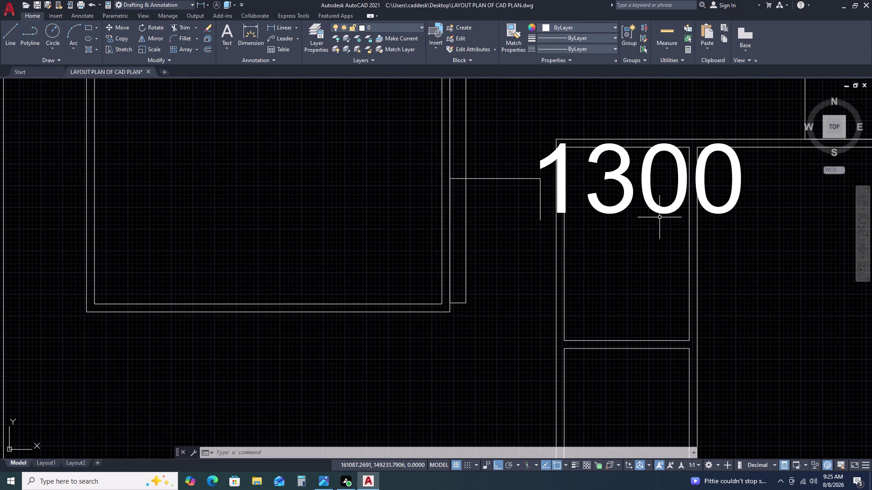
scroll(down, 3)
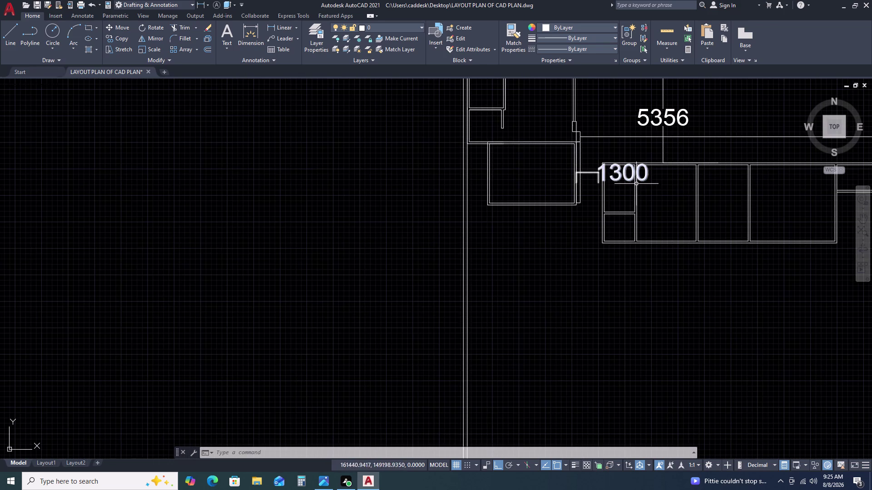
middle_drag(704, 211, 653, 207)
middle_click(653, 207)
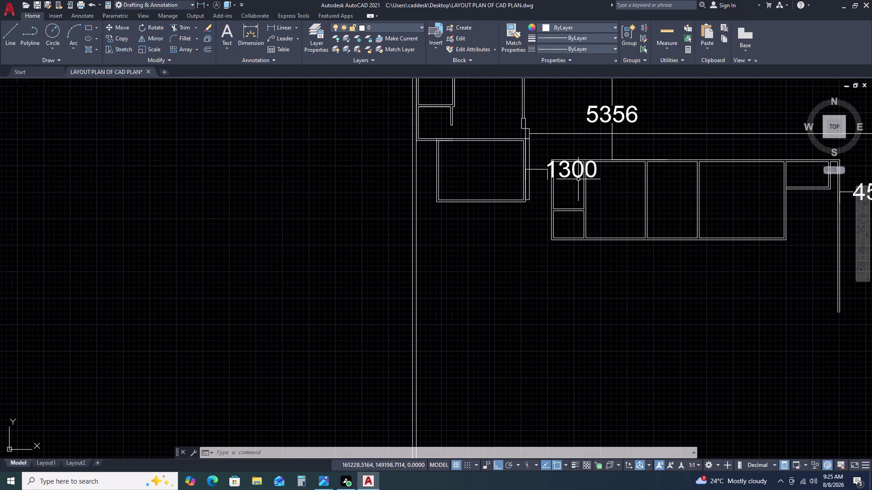
scroll(up, 3)
scroll(down, 3)
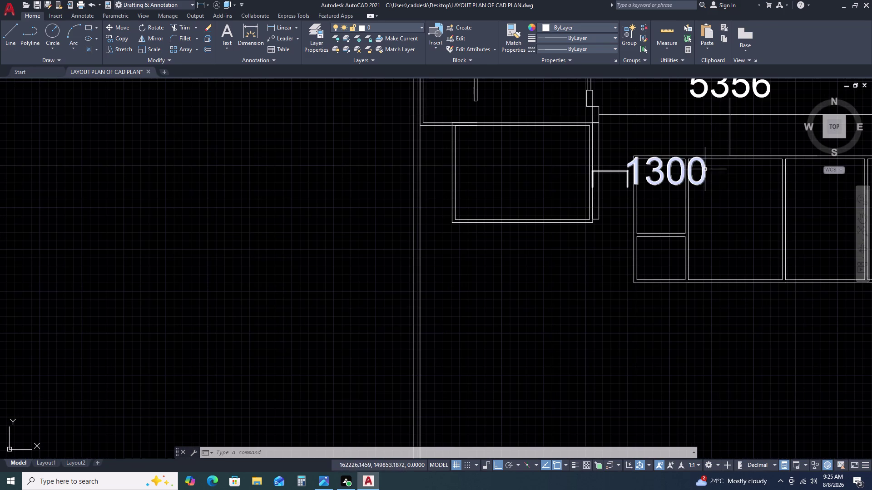
scroll(up, 3)
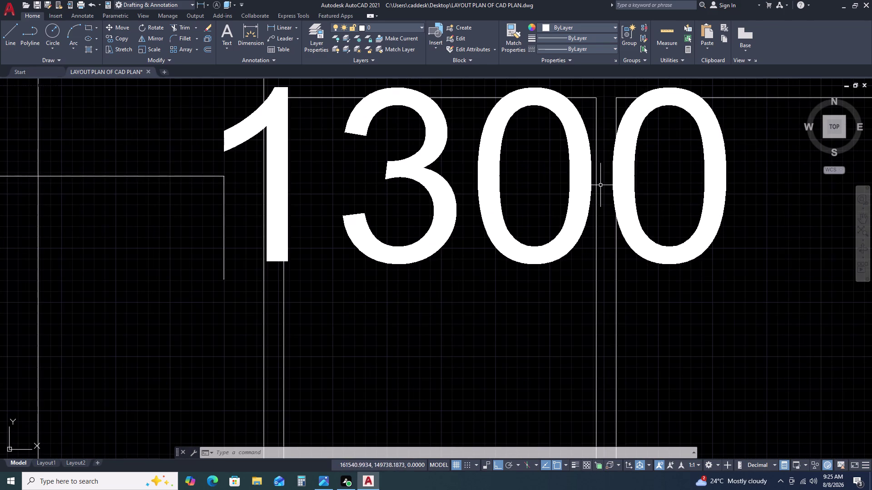
drag(600, 185, 595, 186)
click(532, 213)
key(Escape)
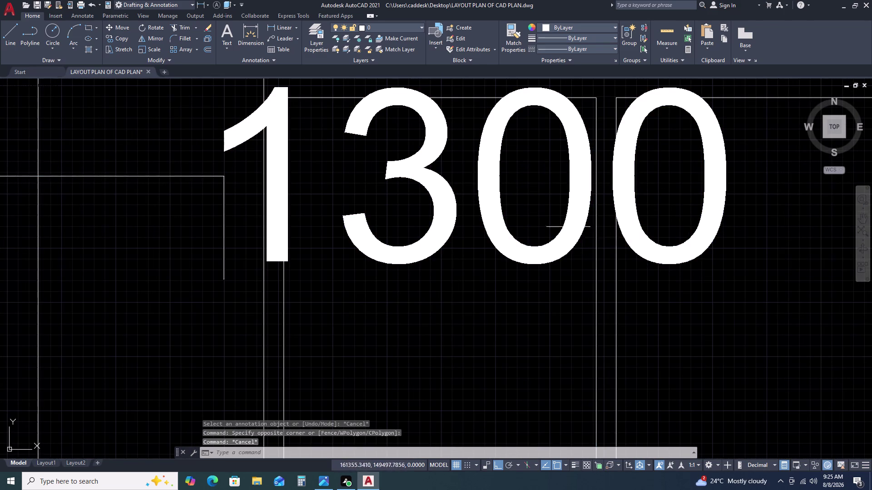
click(564, 225)
drag(565, 225, 530, 253)
click(528, 255)
key(Delete)
Pan out to show the rooms and 4596 dimension, then box-select the lower room row.
scroll(down, 3)
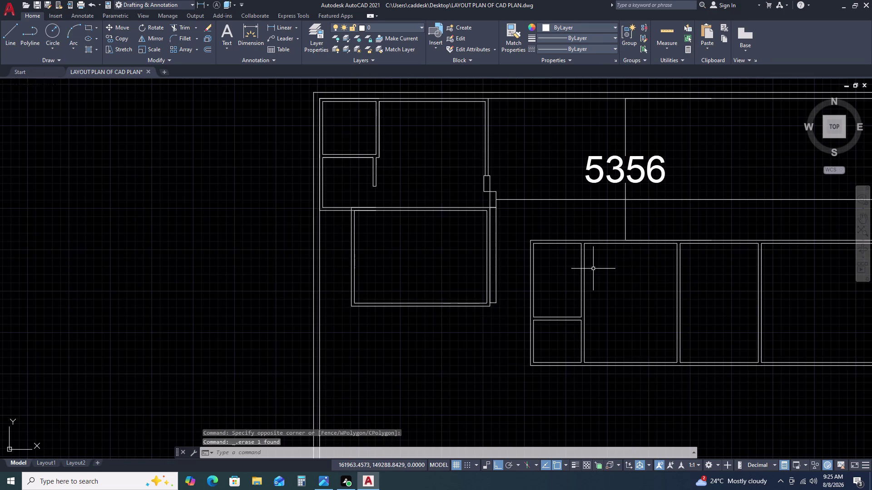
scroll(down, 3)
scroll(up, 3)
scroll(down, 3)
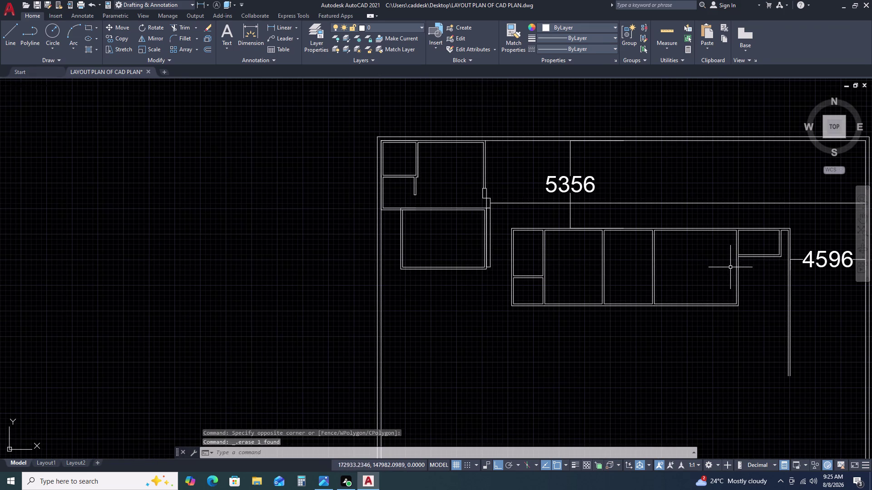
middle_drag(730, 268, 663, 254)
drag(432, 209, 447, 227)
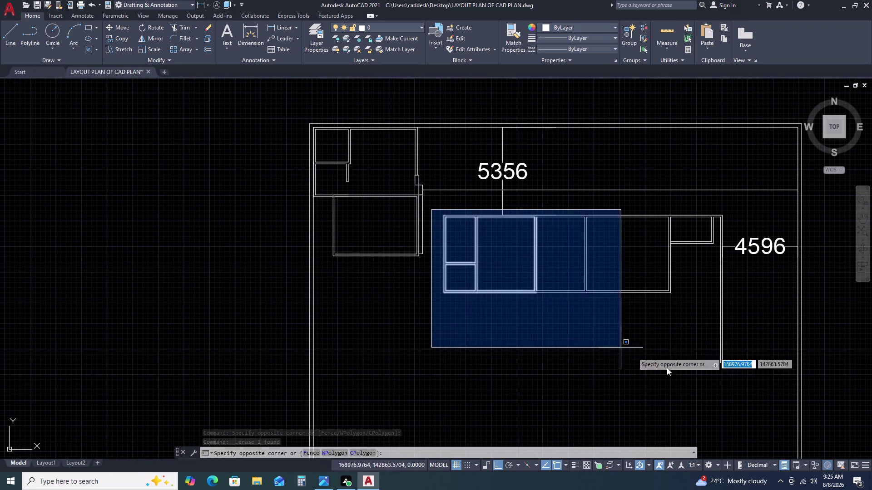
Begin moving the selected lower rooms, then cancel and re-centre the room block.
click(738, 386)
right_click(738, 386)
click(738, 386)
text(M)
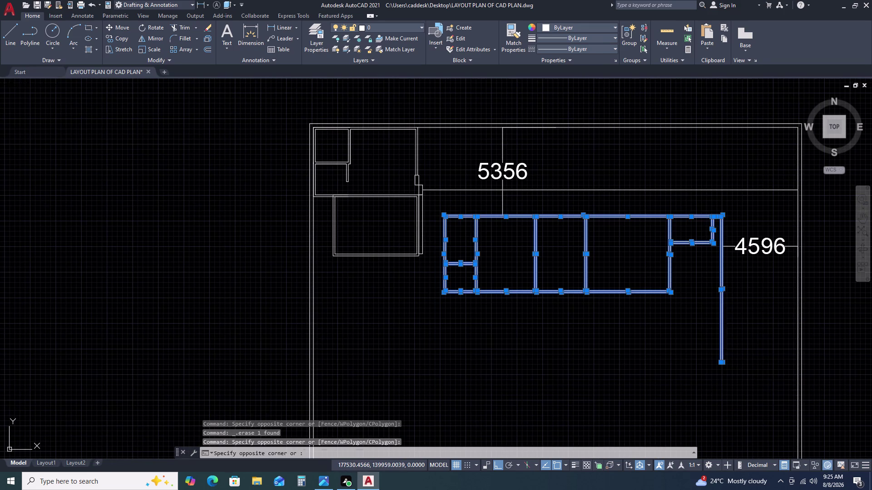
key(space)
scroll(down, 3)
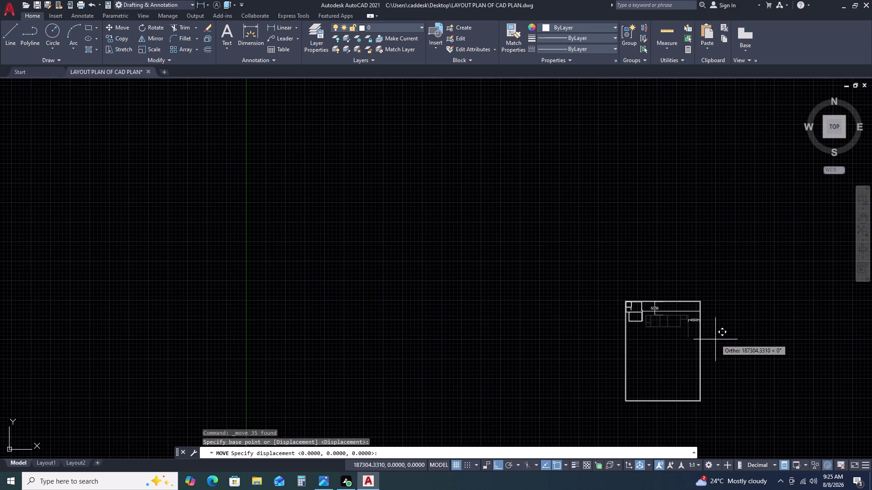
key(Escape)
key(Escape)
middle_drag(680, 348, 678, 341)
middle_click(677, 339)
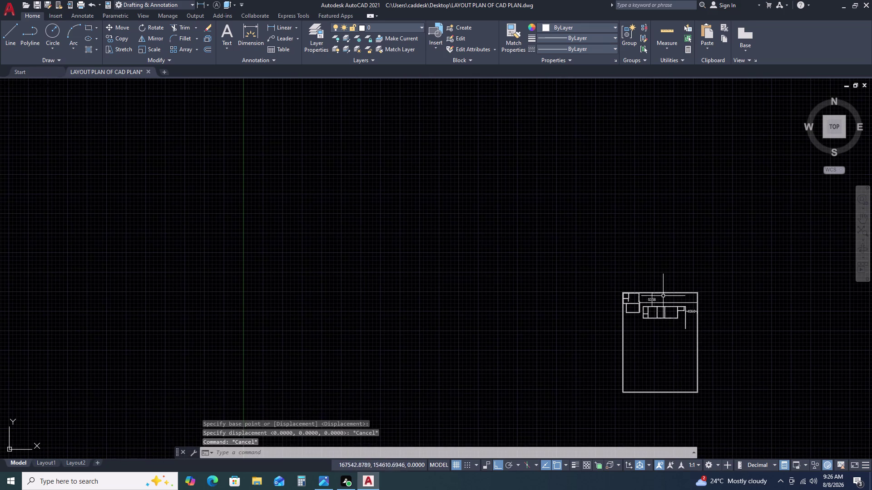
scroll(up, 3)
middle_drag(667, 281, 663, 270)
middle_drag(712, 381, 698, 321)
middle_drag(685, 279, 675, 250)
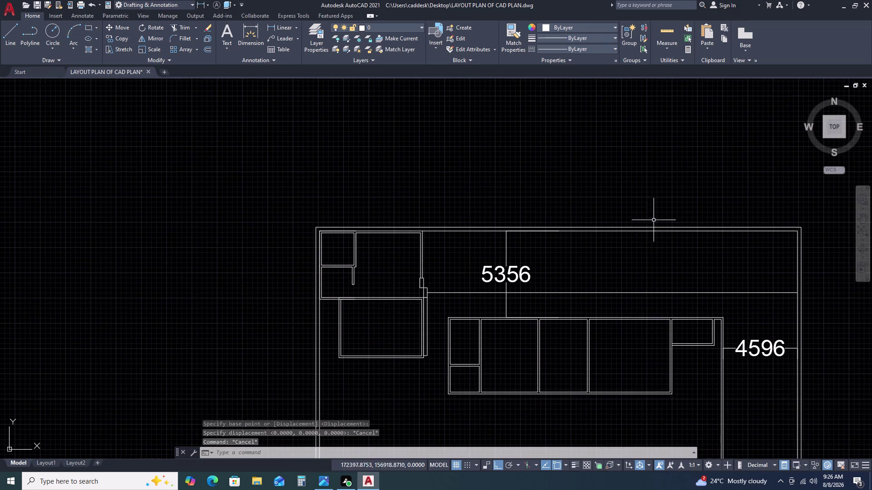
middle_drag(654, 325, 624, 251)
Move the room block and its long wall line down toward the boundary's bottom.
drag(407, 231, 409, 242)
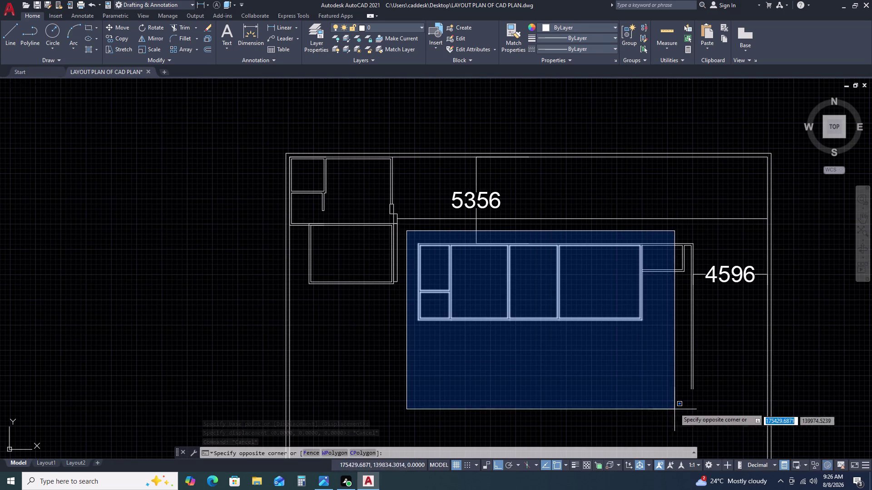
click(697, 420)
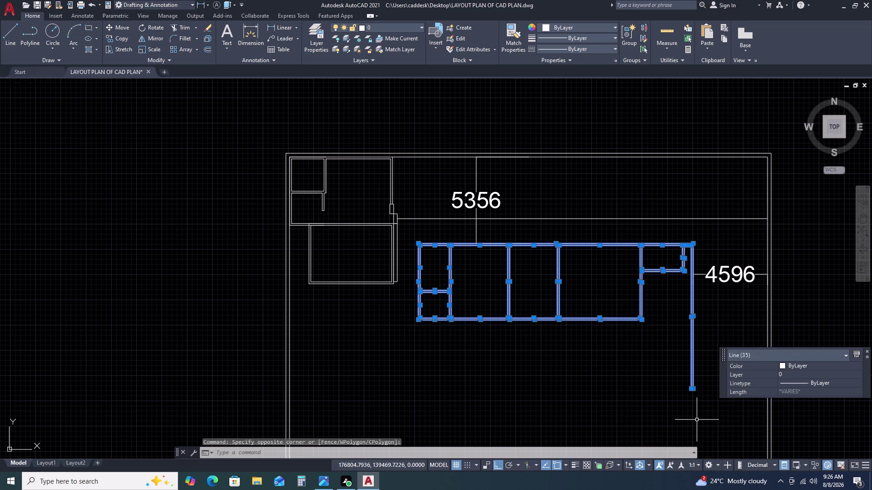
text(M)
key(space)
click(656, 374)
scroll(down, 3)
scroll(down, 3)
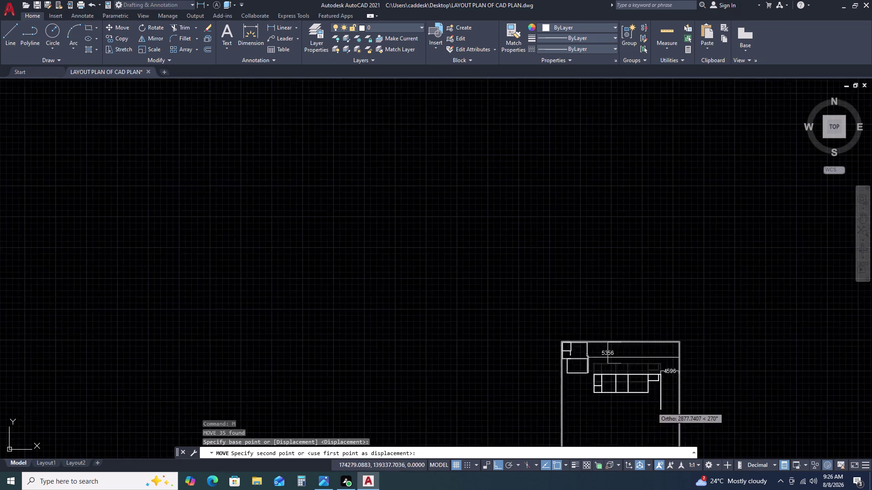
middle_drag(655, 418, 648, 349)
click(651, 371)
key(Escape)
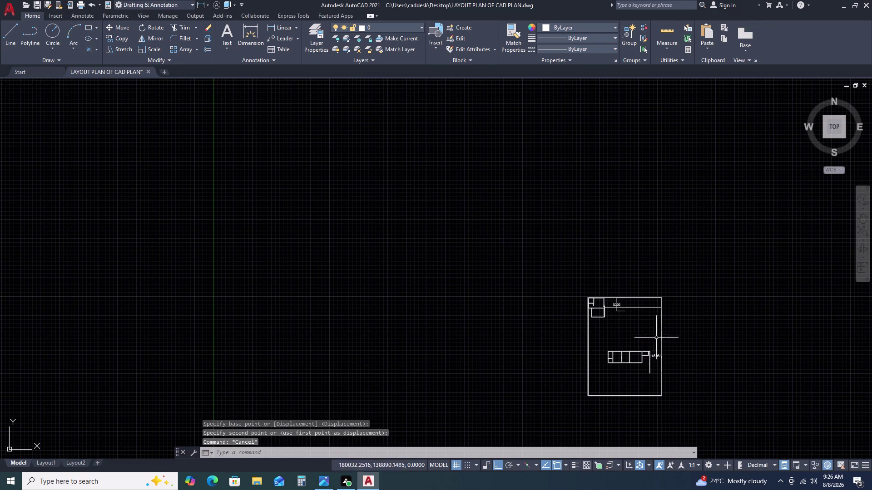
scroll(up, 3)
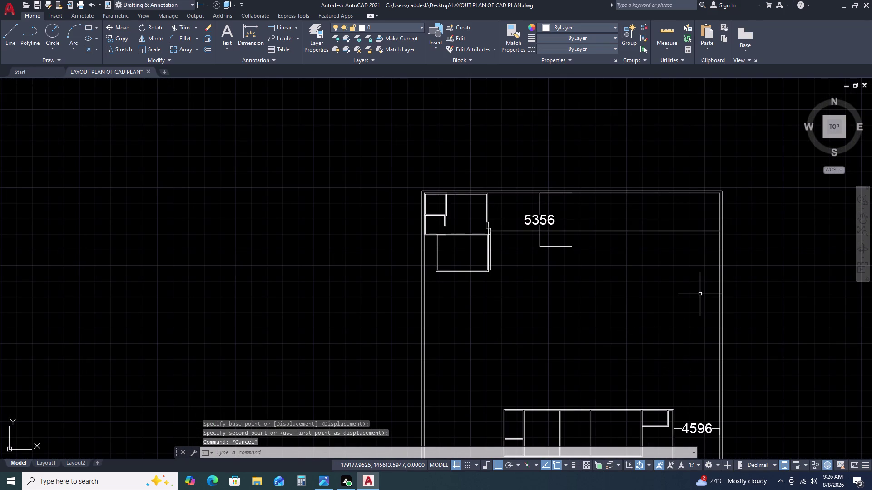
Dimension 1300 rightward from the upper-left room's right wall, placed beneath the 5356 dimension.
text(DSLI)
key(space)
scroll(up, 3)
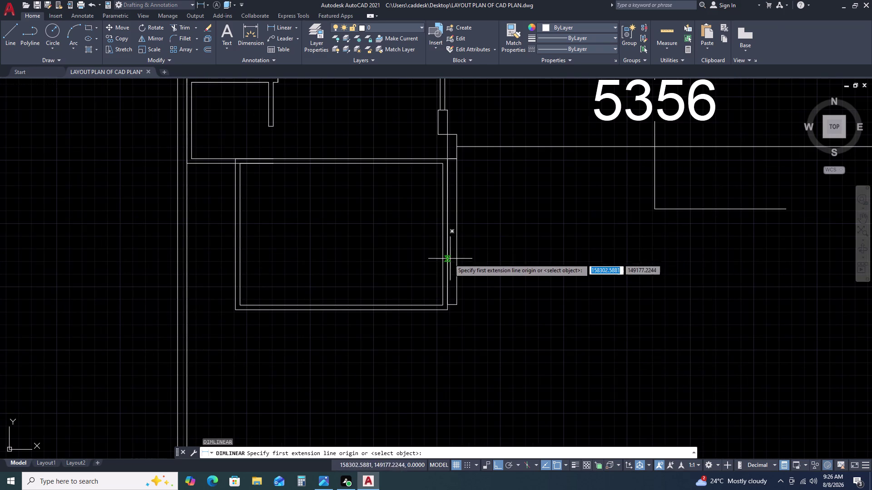
click(445, 232)
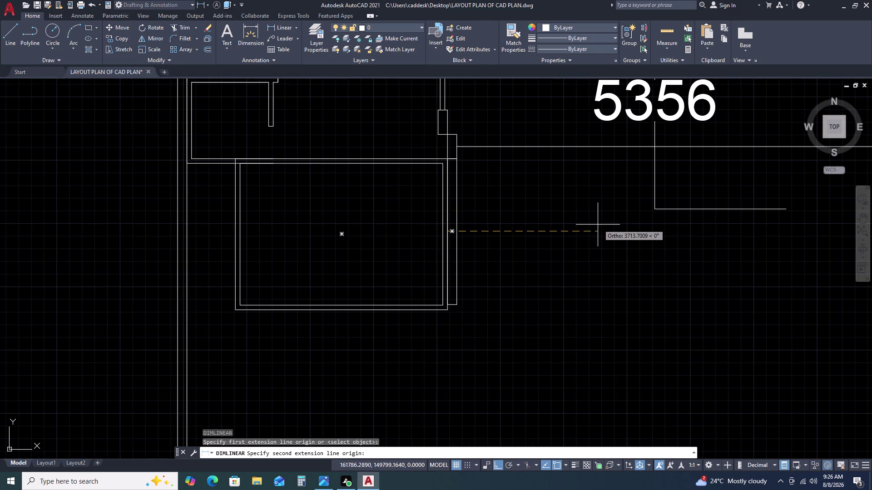
text(1300)
key(space)
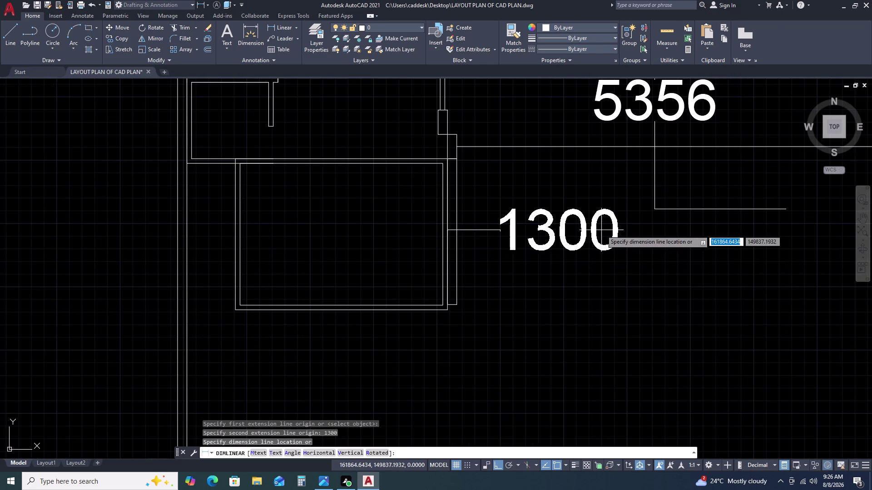
click(589, 211)
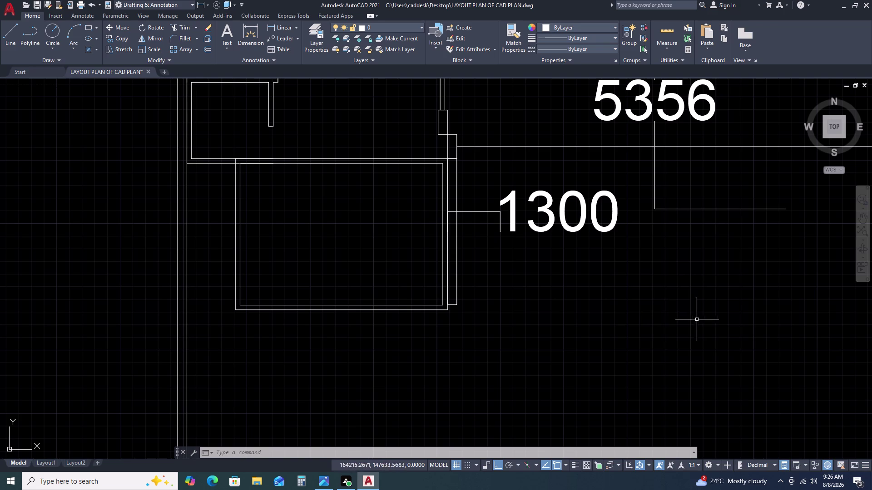
scroll(down, 3)
key(space)
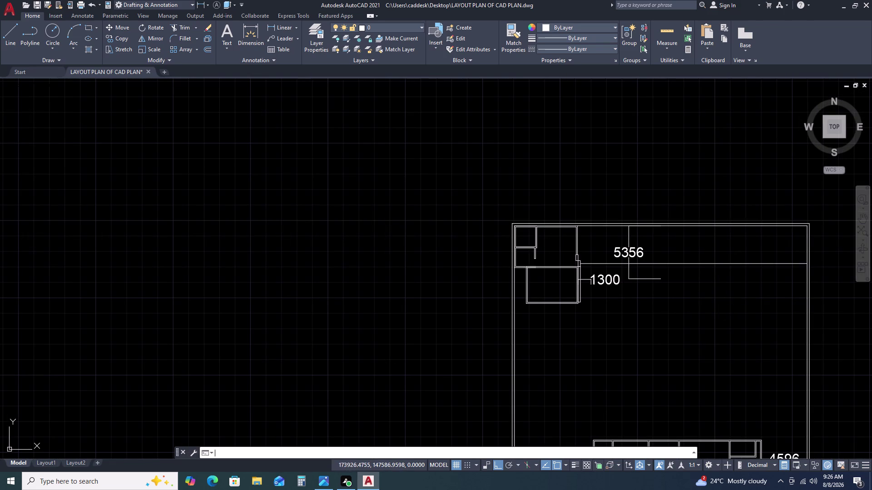
Dimension the upper right bay as 4596, measured left from the right outer wall.
scroll(up, 3)
middle_click(831, 276)
middle_drag(825, 275, 779, 275)
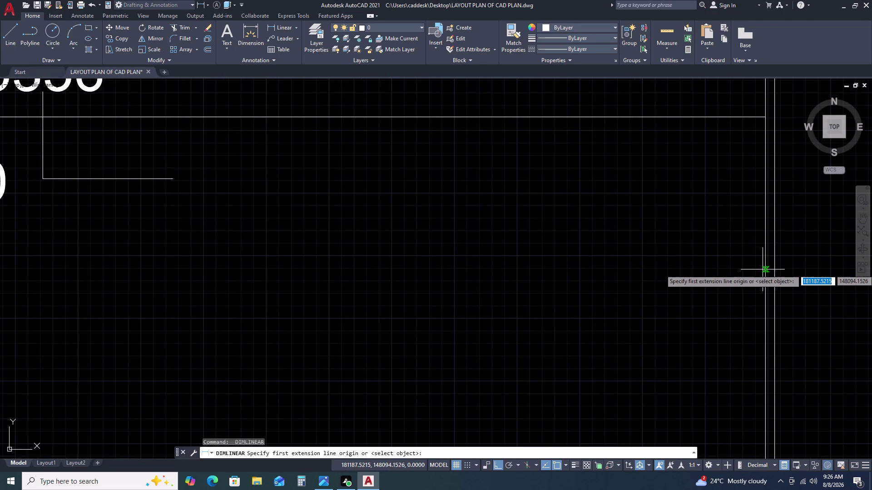
click(764, 272)
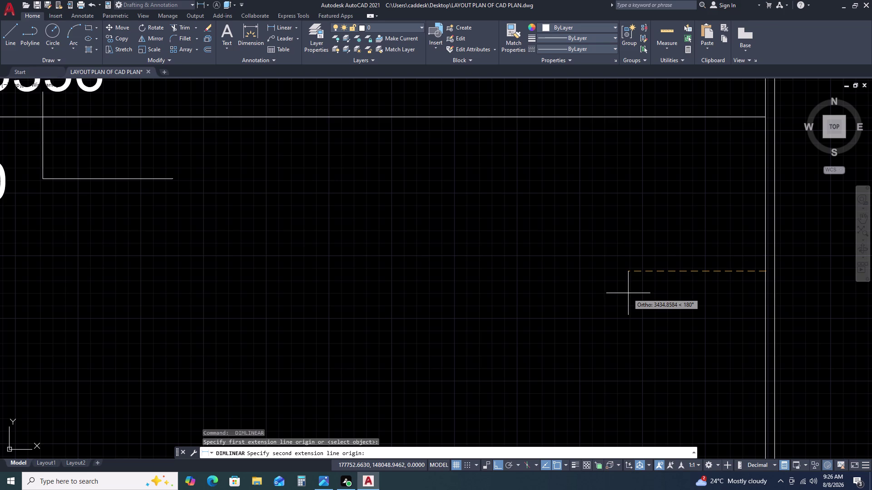
text(45)
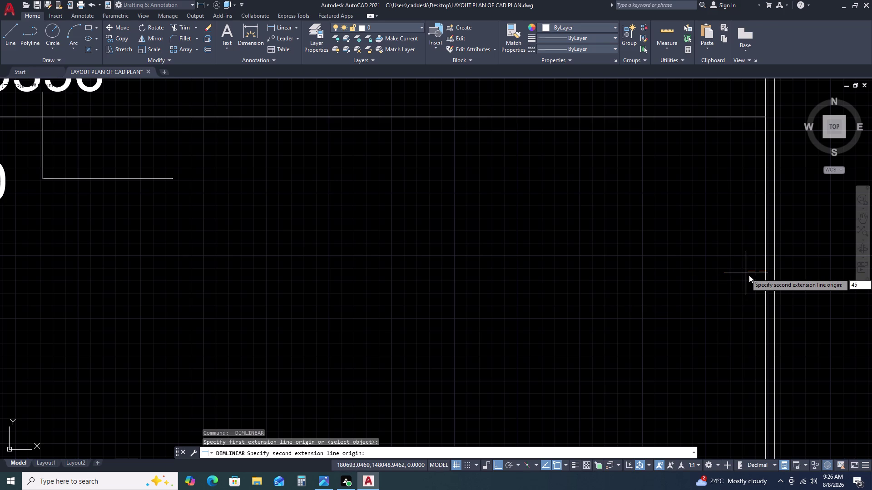
key(9)
key(6)
key(space)
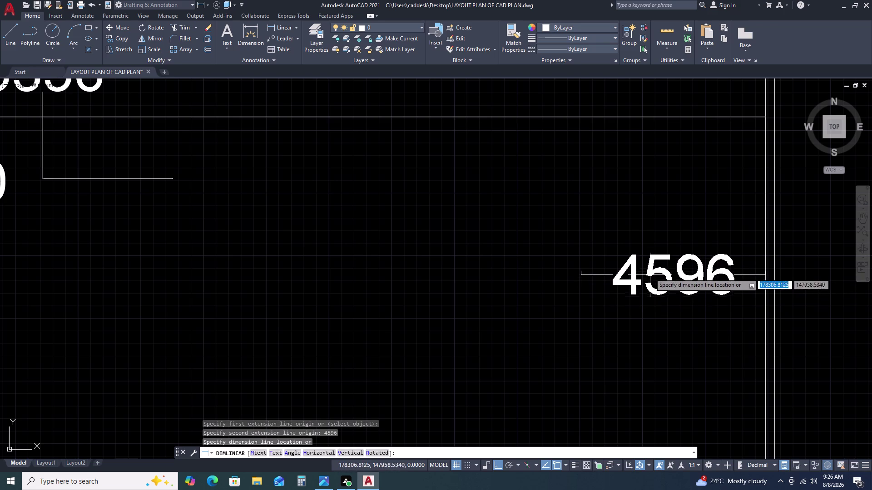
click(612, 174)
scroll(down, 3)
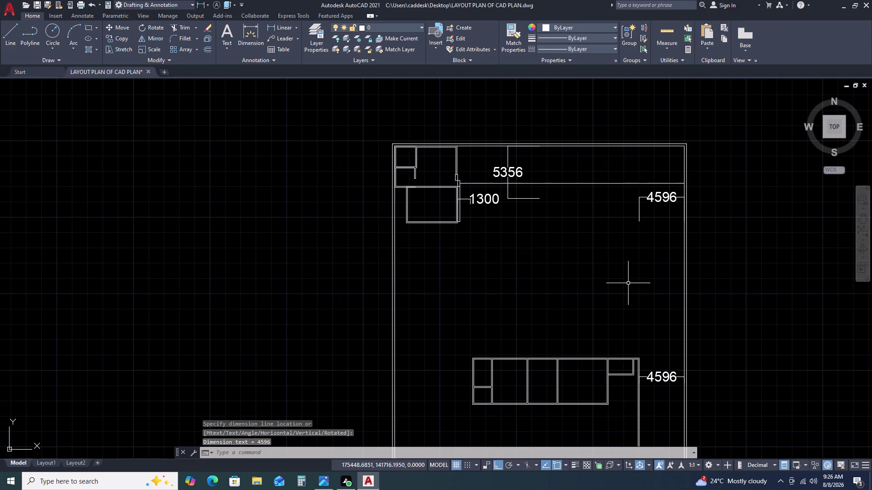
scroll(up, 3)
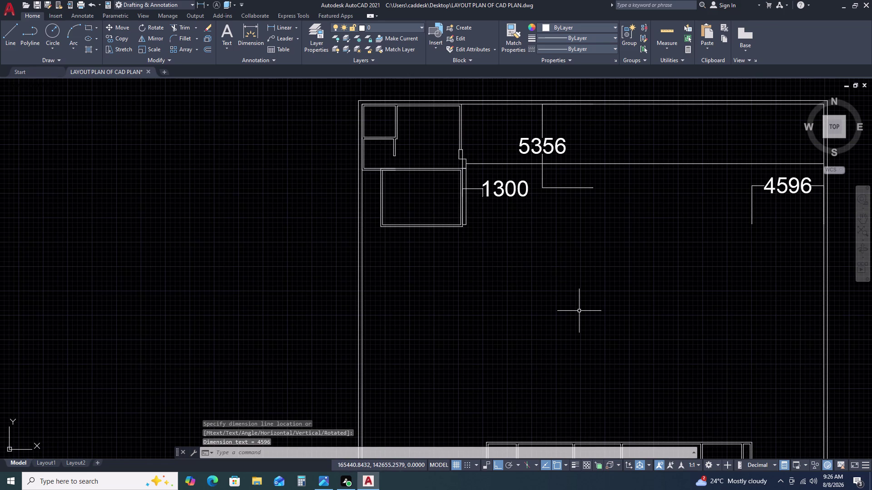
text(L)
key(space)
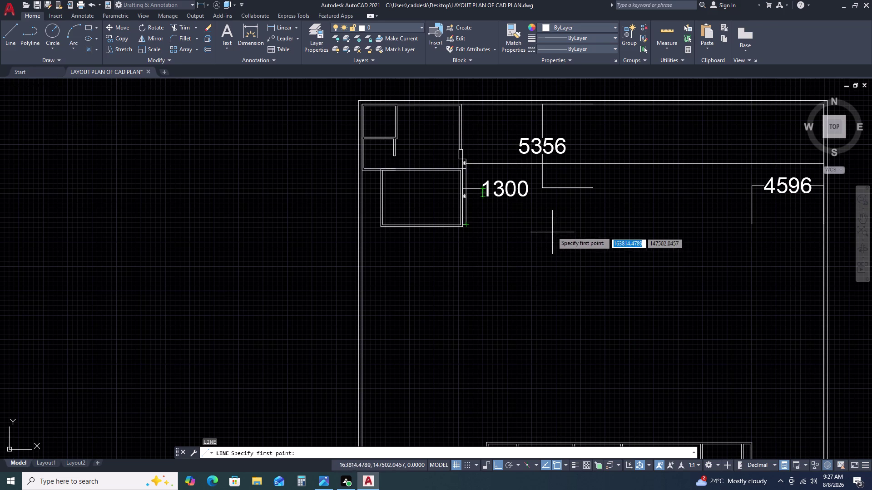
Draw a long vertical wall line through the 1300 dimension's end, from the upper wall down past the room.
scroll(up, 3)
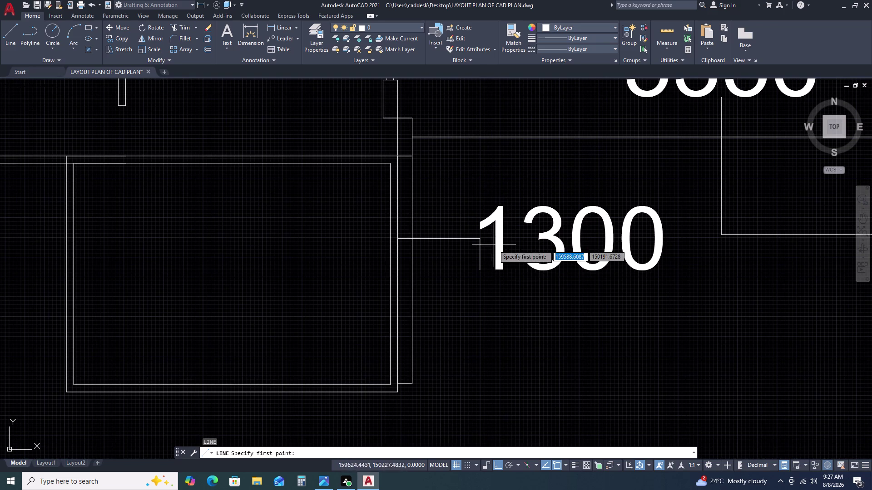
drag(480, 273, 480, 262)
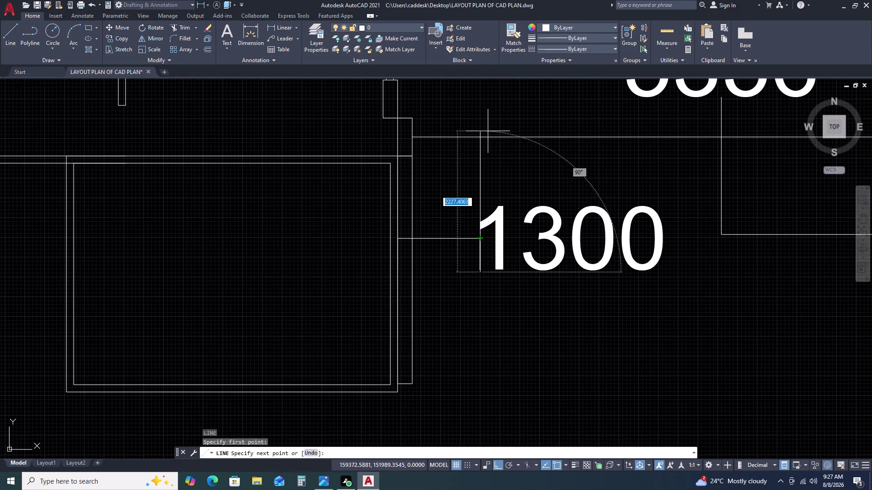
click(480, 138)
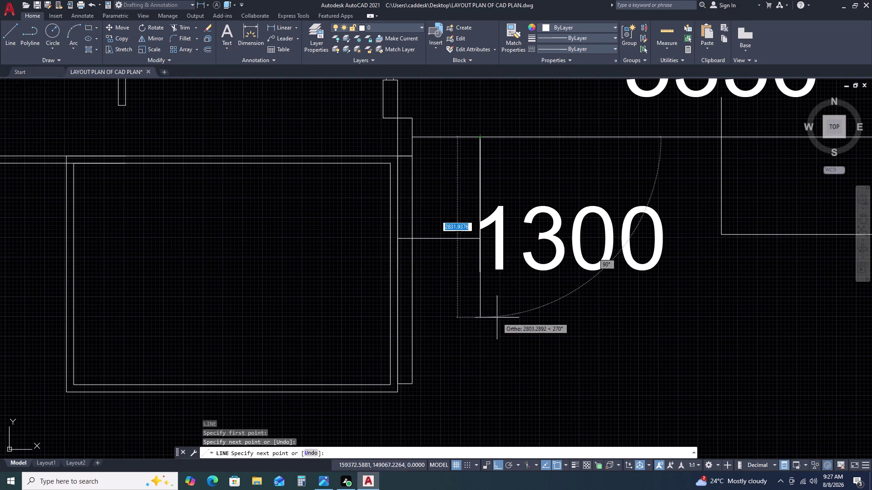
scroll(down, 3)
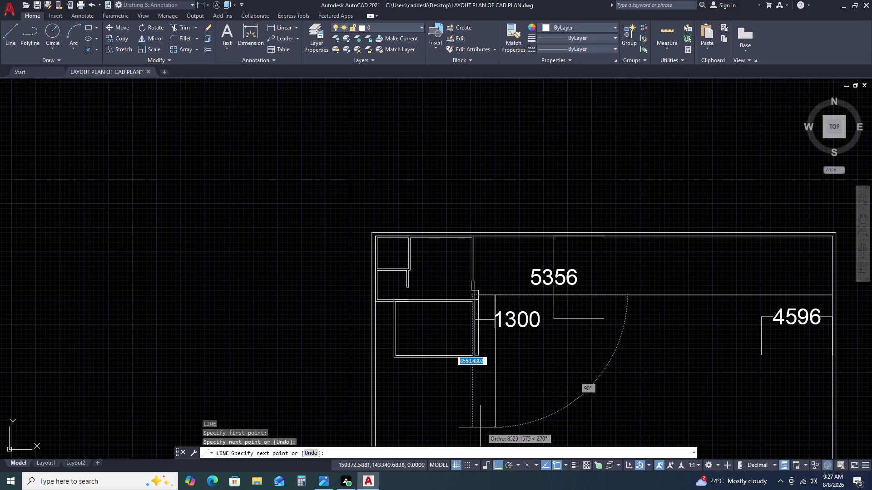
click(480, 428)
key(Escape)
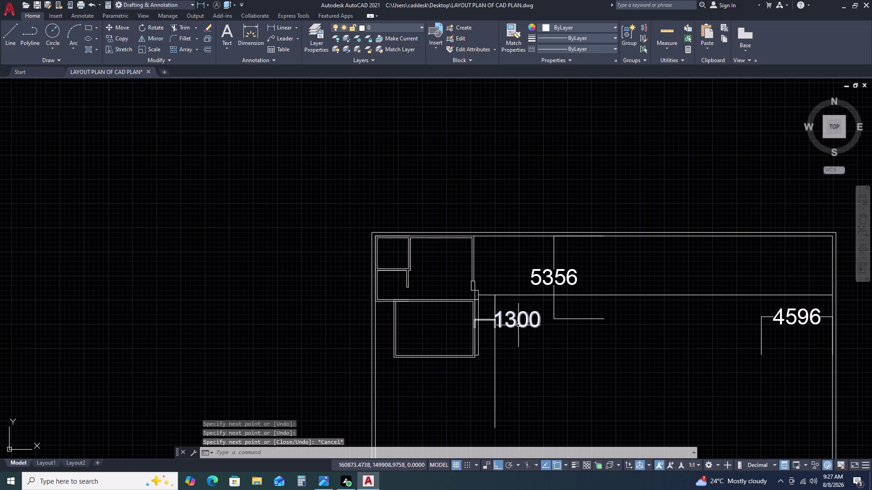
Erase the stray short segment and the 1300 dimension.
click(488, 286)
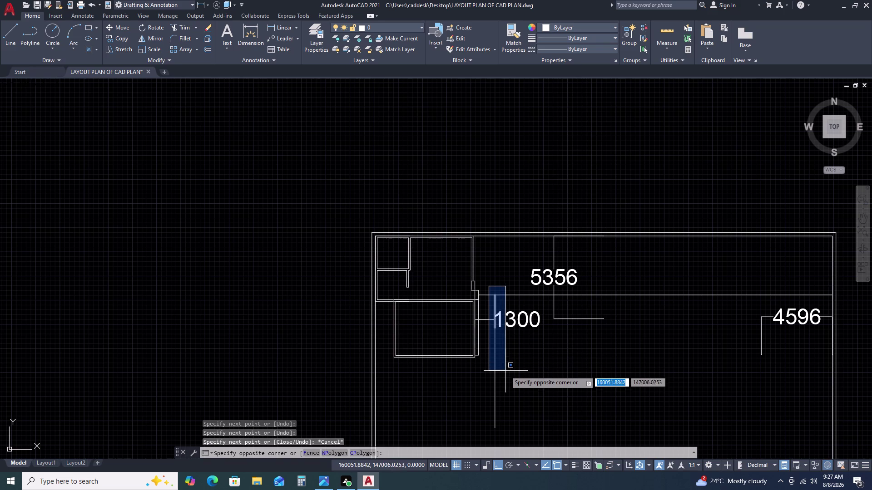
click(505, 371)
key(Delete)
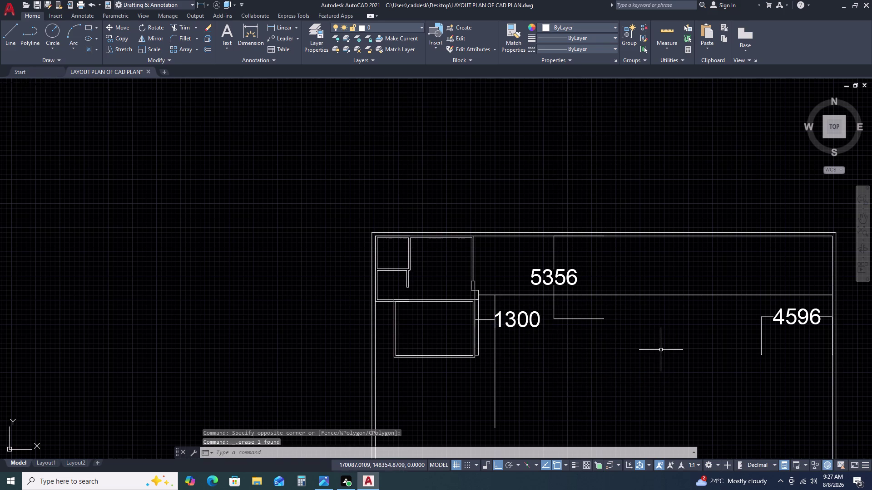
middle_drag(661, 350, 618, 288)
scroll(up, 3)
click(535, 233)
click(499, 281)
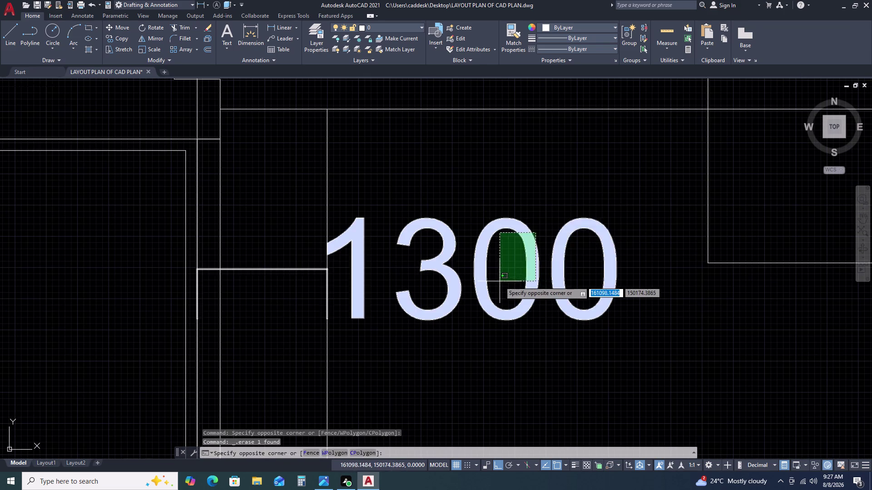
key(Delete)
scroll(down, 3)
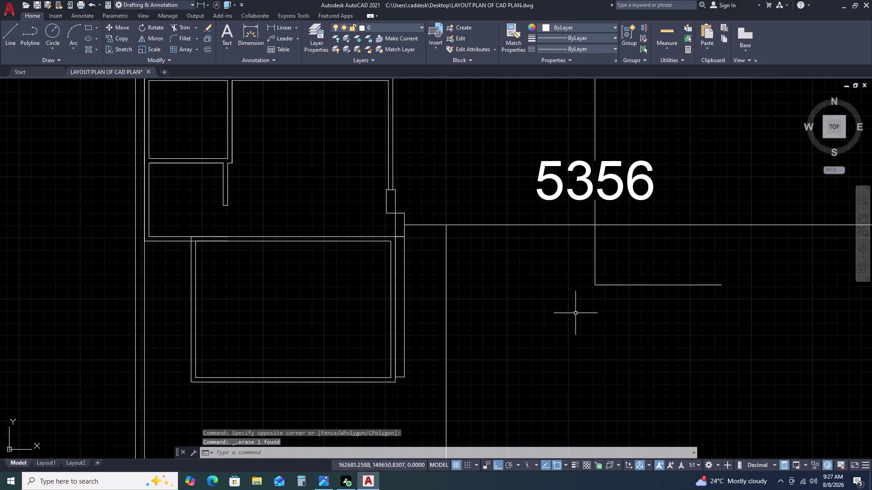
middle_drag(575, 313, 551, 258)
scroll(down, 3)
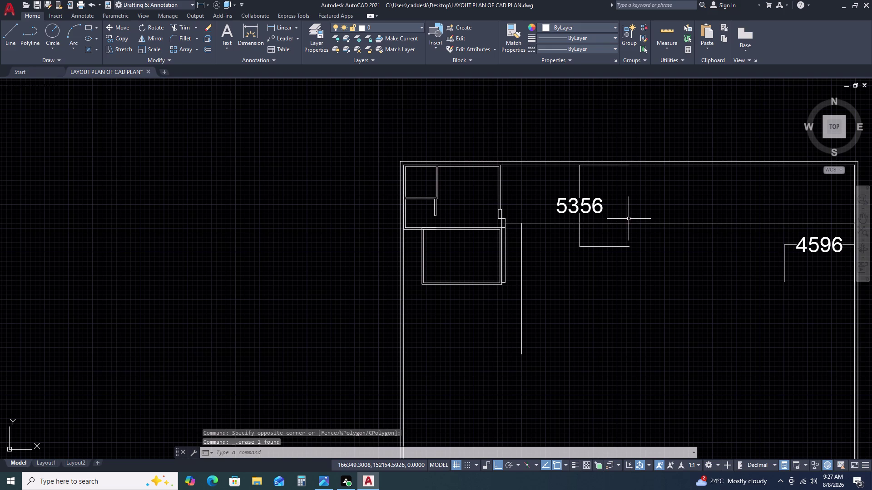
click(628, 219)
key(Escape)
text(L)
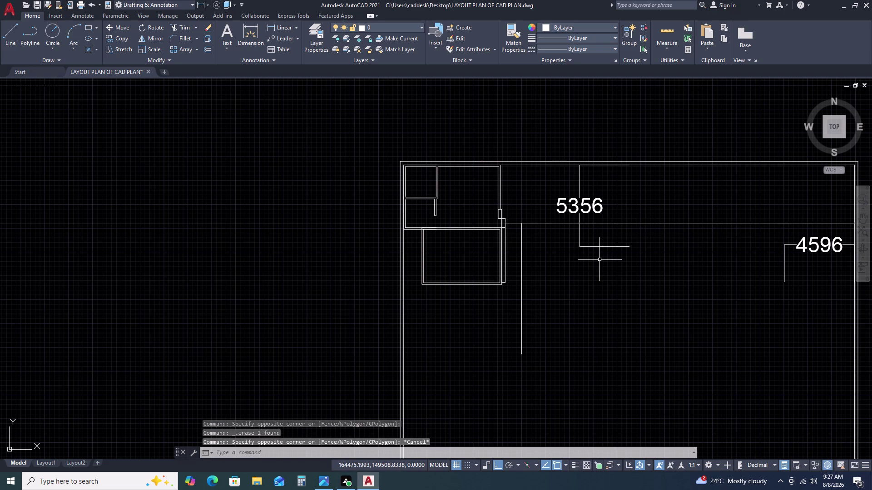
key(space)
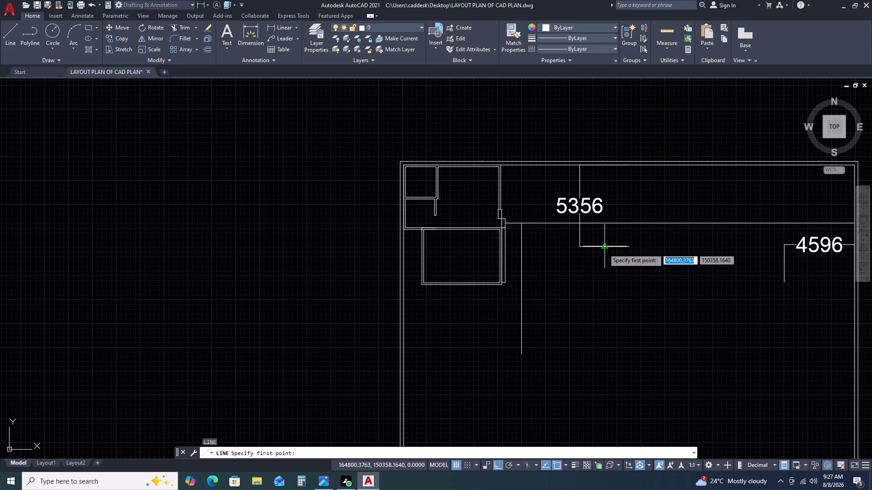
Draw a short horizontal line from the 5356 dimension's lower end to the new vertical wall.
double_click(577, 247)
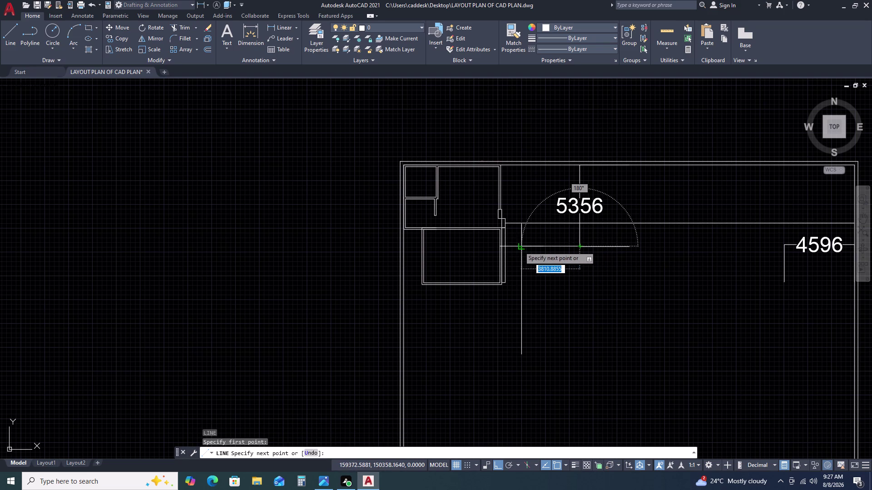
click(519, 247)
key(Escape)
scroll(down, 3)
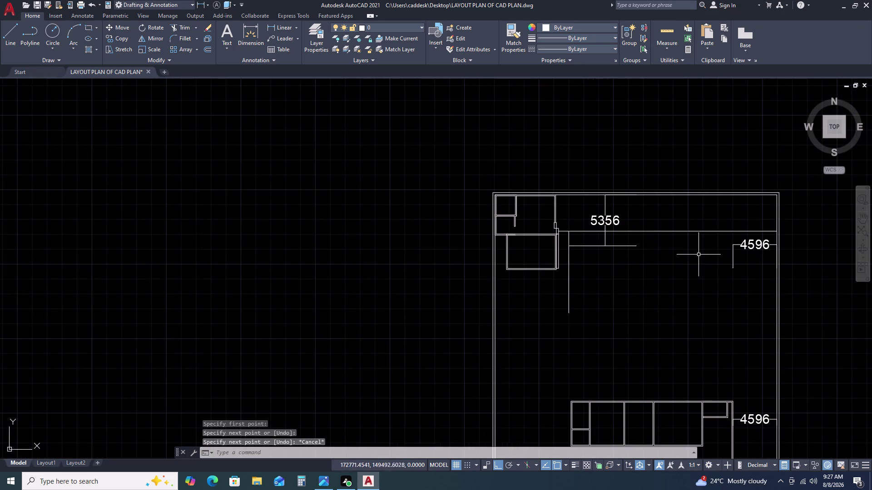
middle_drag(701, 255, 579, 227)
Draw a line from the inner wall's end across to the wall beside the upper 4596 label.
key(l)
key(space)
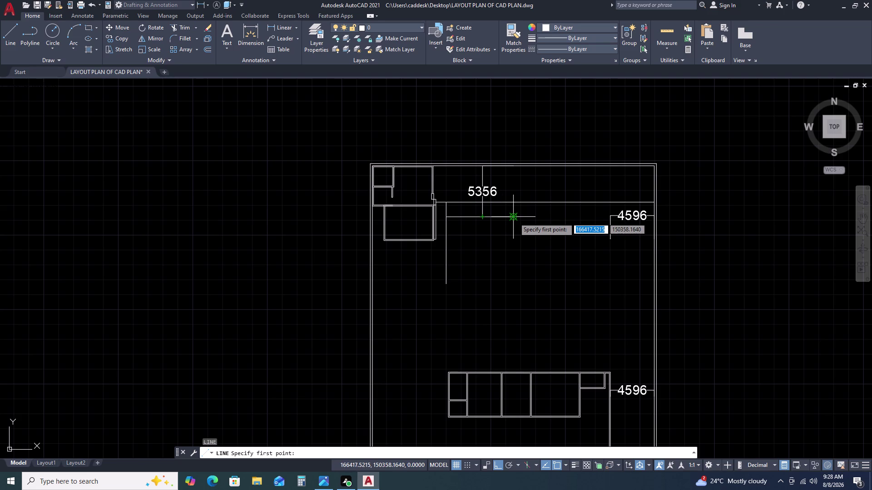
key(Escape)
key(space)
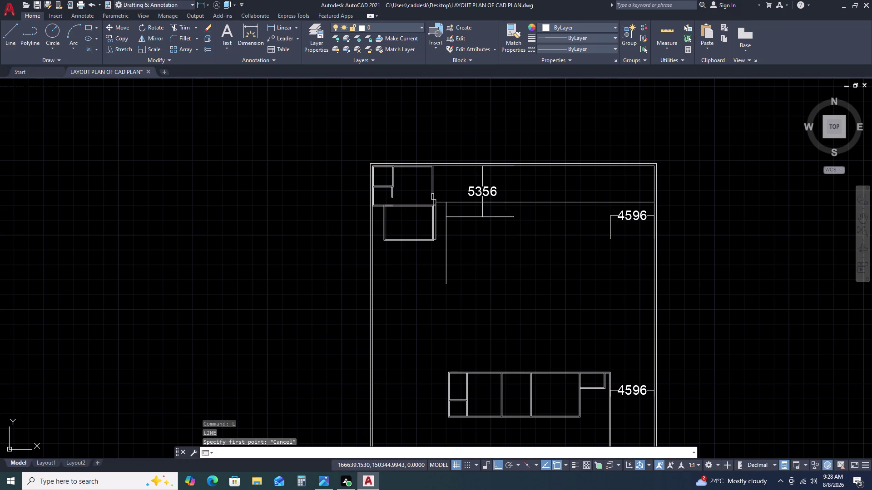
click(515, 217)
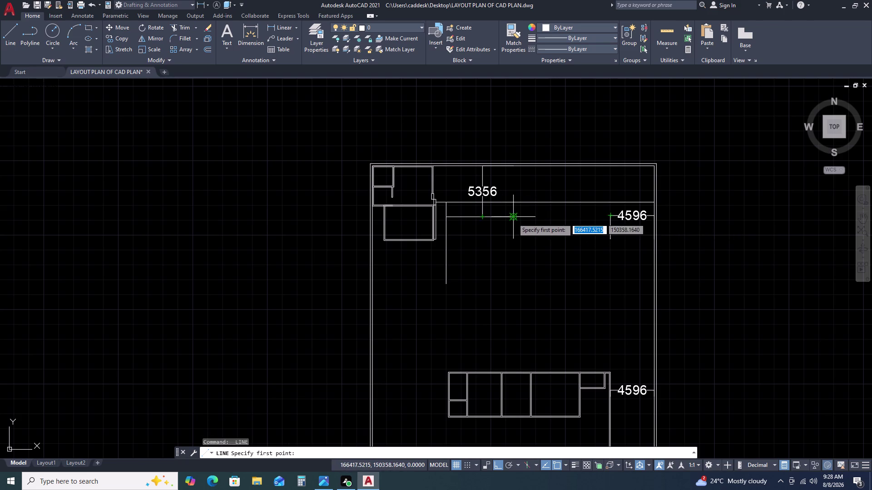
click(513, 218)
double_click(611, 219)
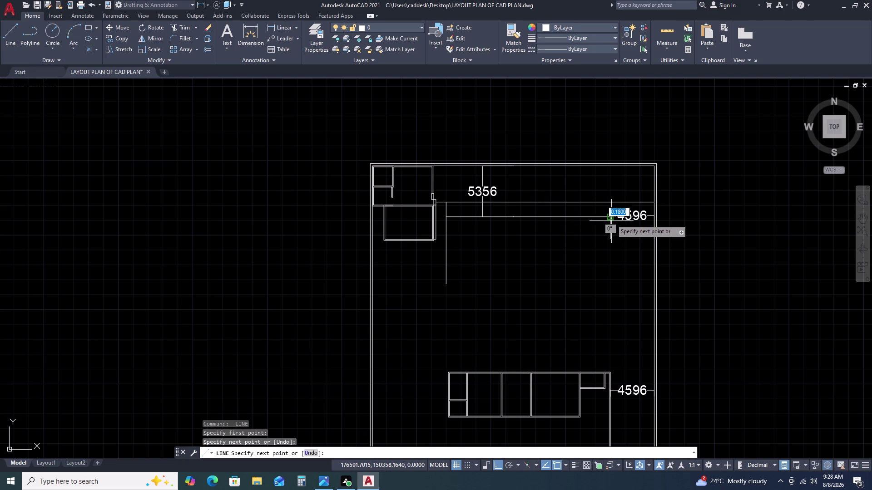
double_click(611, 294)
key(Escape)
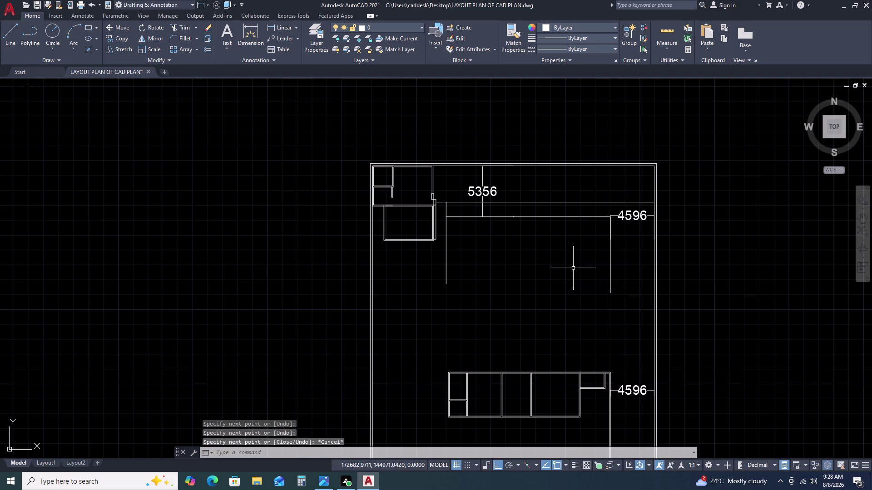
scroll(up, 3)
scroll(down, 3)
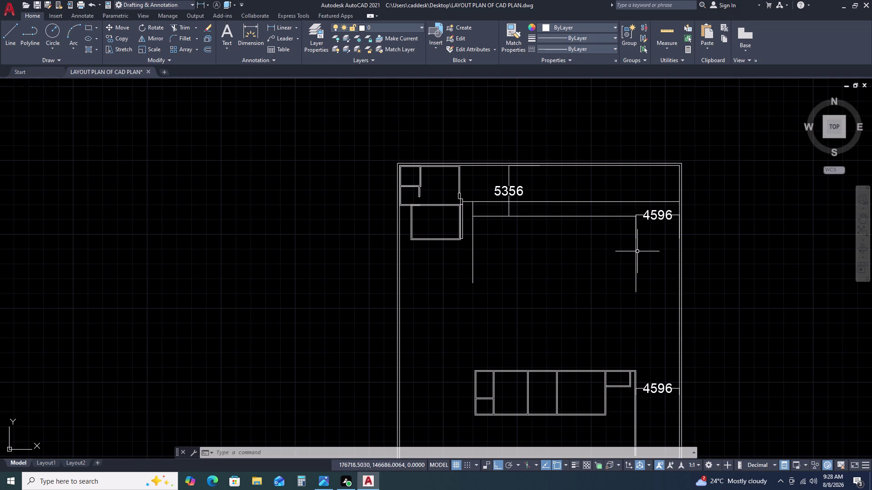
Select the short lines beside the 4596 label, then clear the selection.
scroll(up, 3)
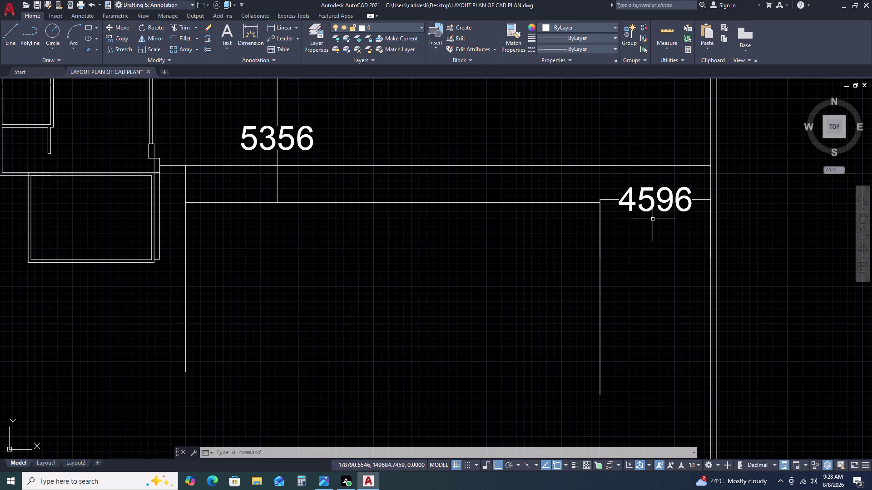
click(631, 202)
double_click(612, 238)
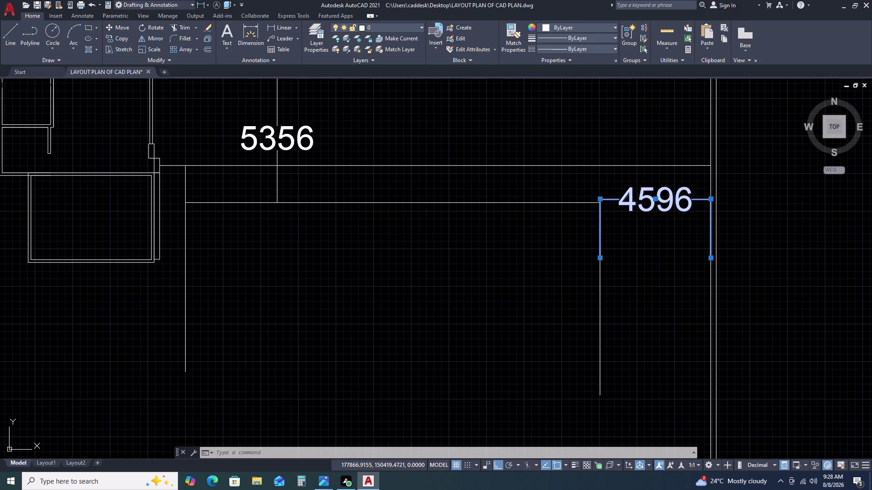
key(Escape)
key(Escape)
key(Escape)
scroll(up, 3)
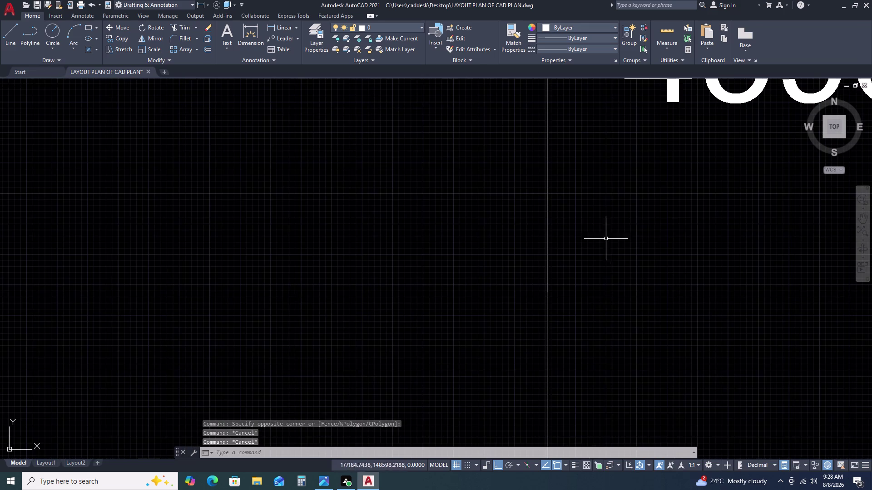
scroll(up, 3)
scroll(down, 3)
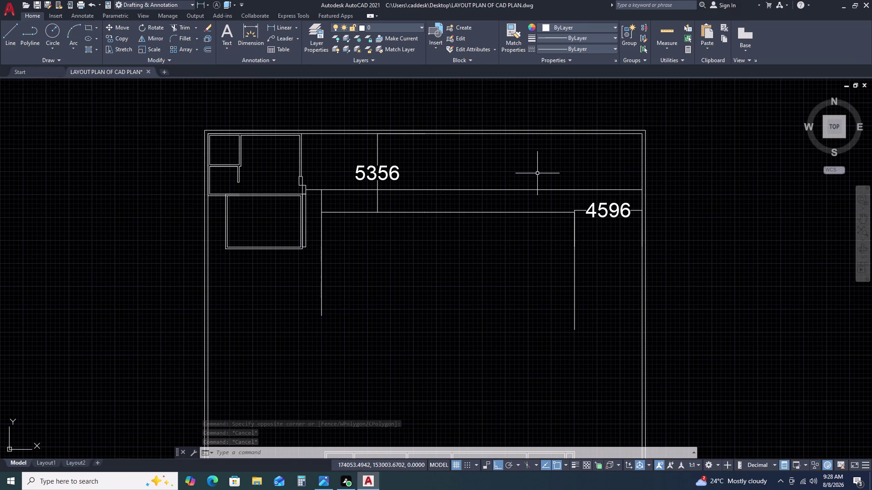
Trim away the stub above the inner corner at the inner wall's left end.
text(TR)
key(space)
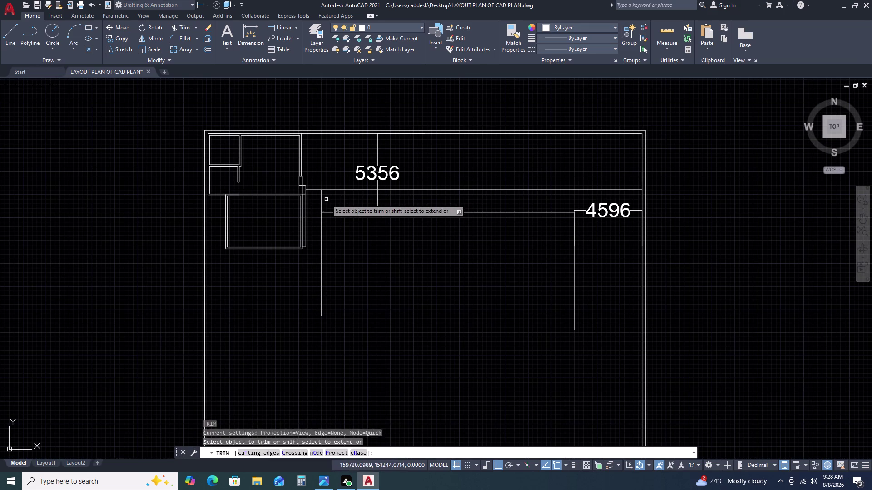
click(326, 199)
click(318, 208)
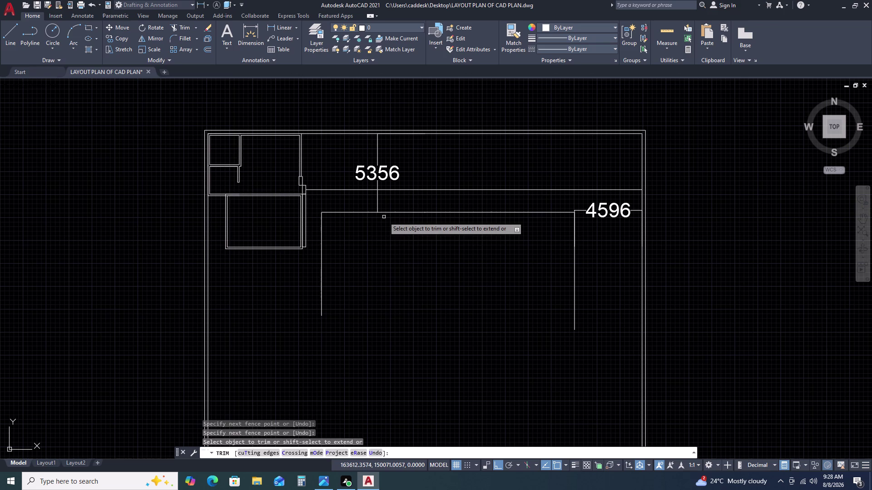
key(Escape)
text(L)
key(space)
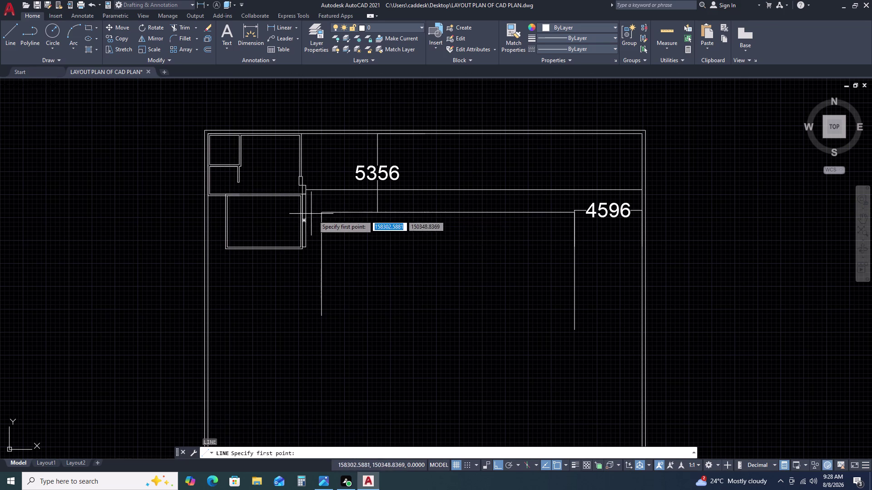
double_click(321, 214)
click(323, 192)
key(Escape)
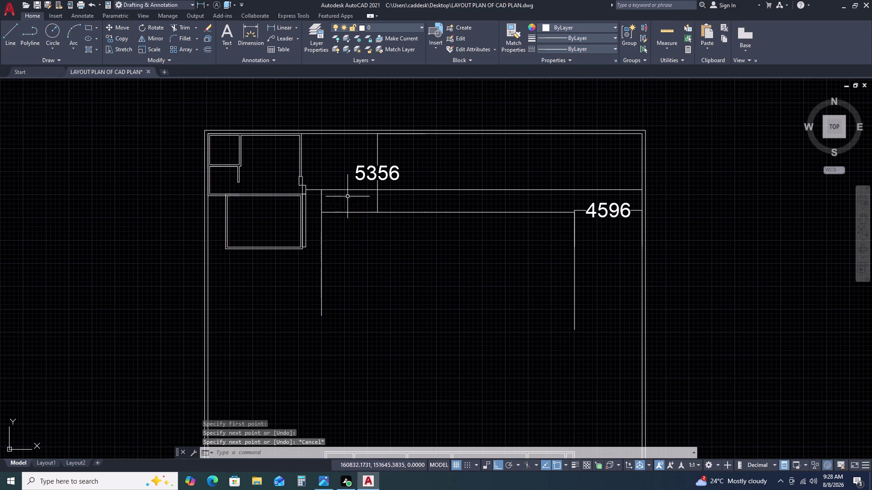
scroll(down, 3)
middle_drag(434, 255, 441, 235)
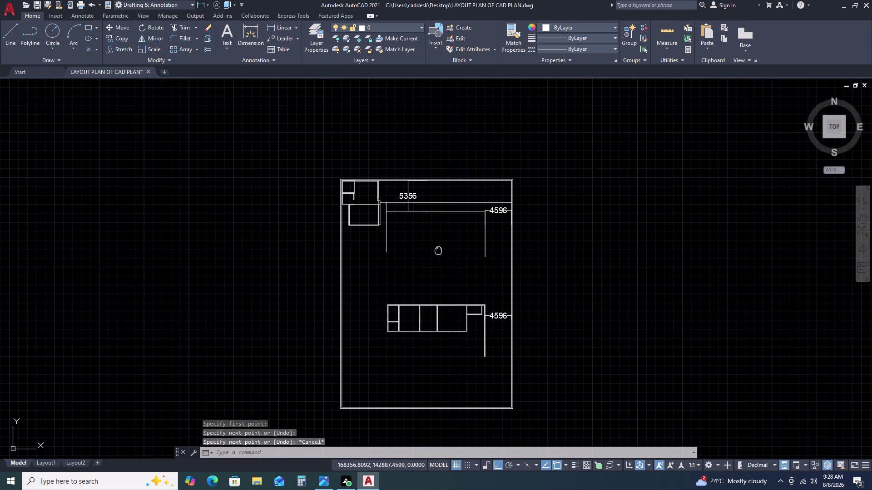
Delete the lower 4596 label and the leftover guide lines beside the small room.
middle_drag(440, 234, 446, 196)
scroll(up, 3)
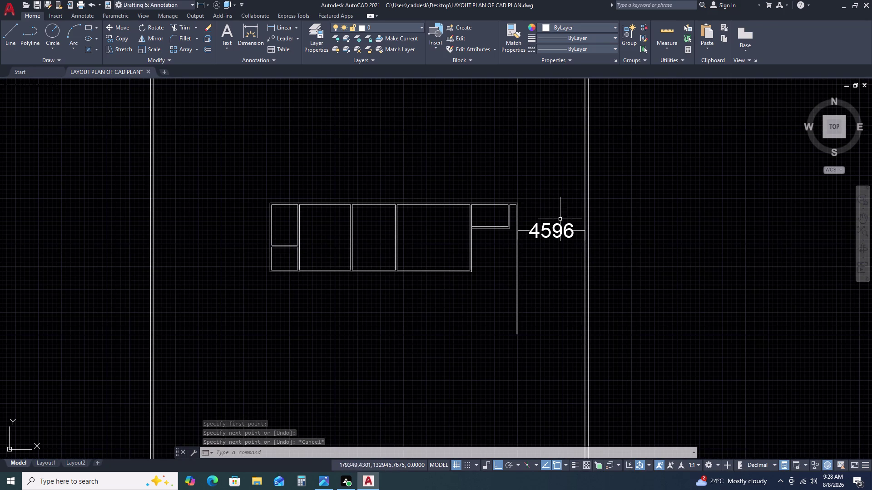
double_click(561, 219)
click(556, 238)
key(Delete)
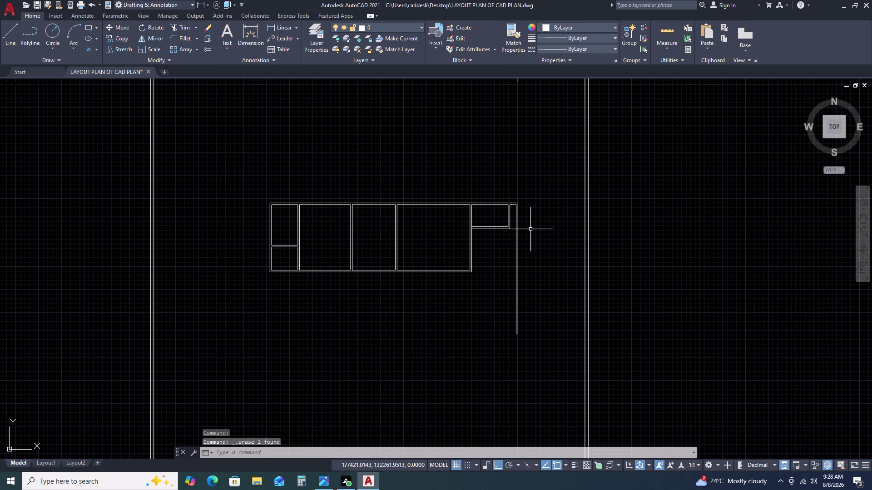
double_click(537, 240)
click(505, 264)
key(Delete)
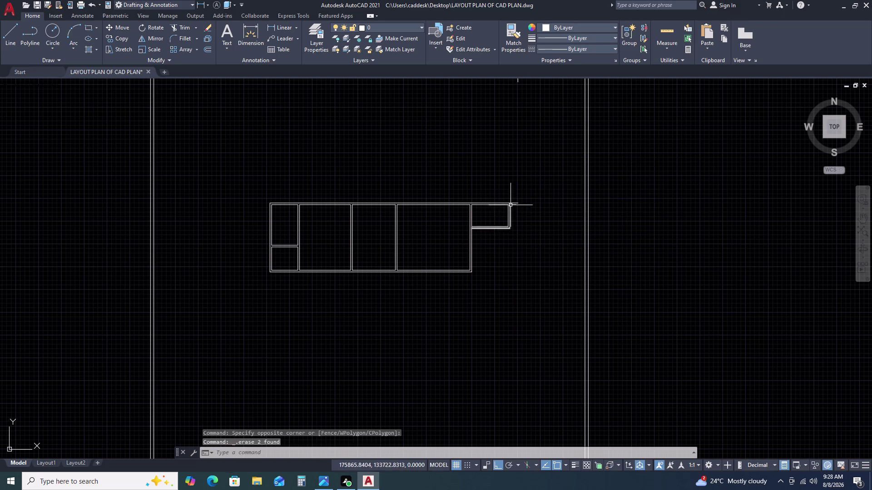
Draw a short line straight up from the small room's top-right corner.
scroll(up, 3)
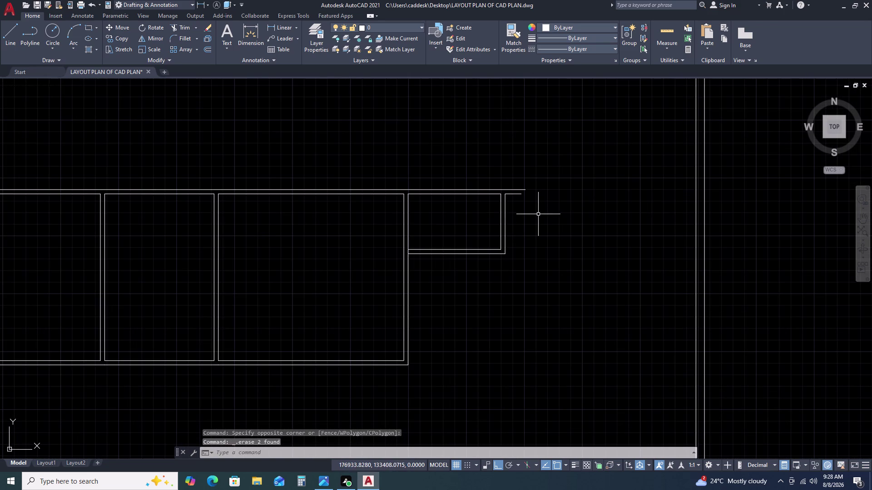
text(L)
key(space)
click(507, 197)
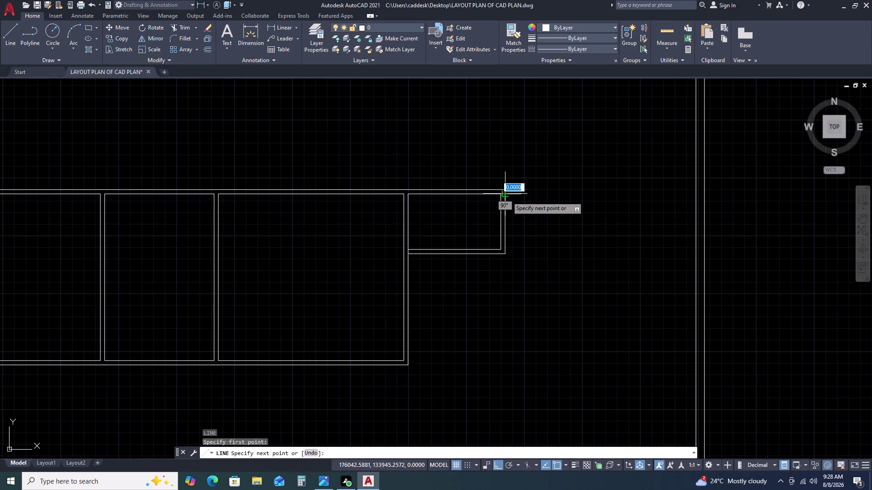
click(507, 186)
key(Escape)
Trim the excess wall line at the small room's corner.
text(TR)
key(space)
scroll(up, 3)
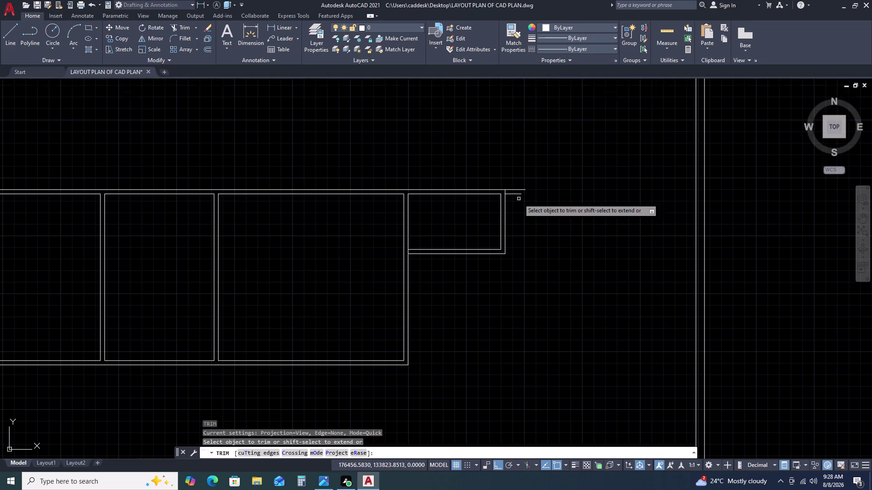
scroll(up, 3)
double_click(518, 133)
click(501, 209)
key(Escape)
Select the whole lower room block.
scroll(down, 3)
scroll(down, 3)
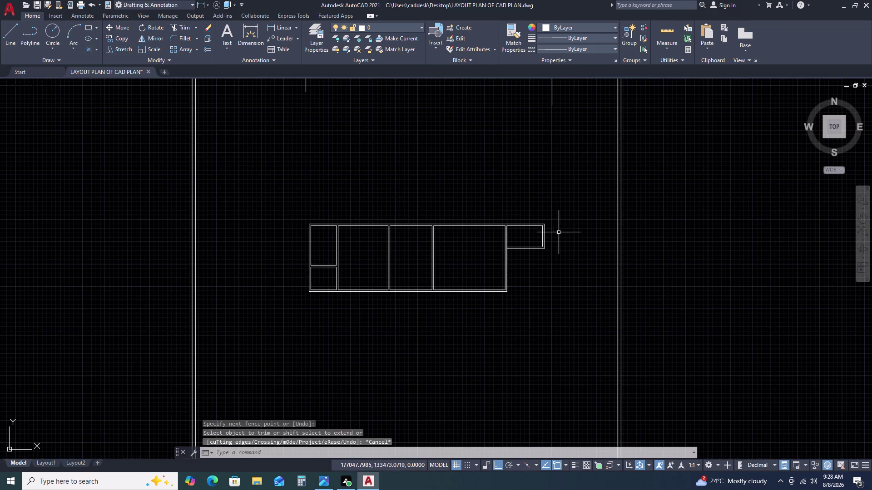
scroll(down, 3)
double_click(573, 206)
double_click(392, 295)
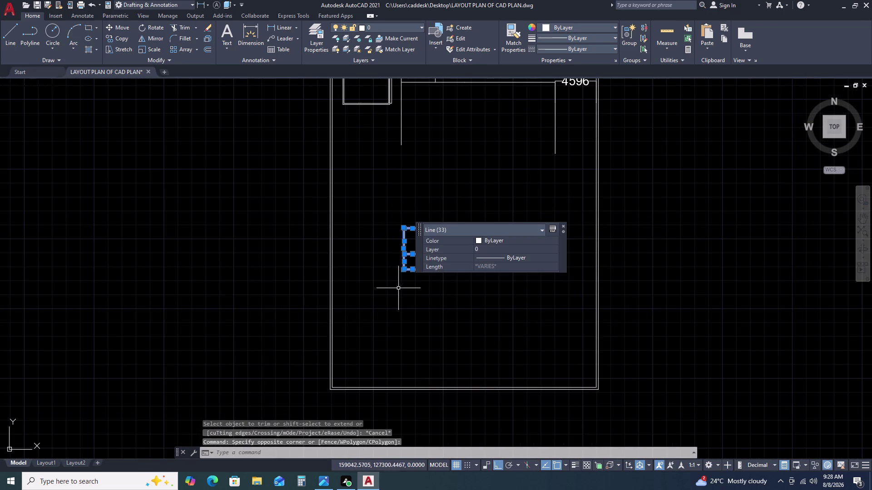
Move the selected lower rooms from their top-right corner, with Ortho turned off.
key(m)
key(space)
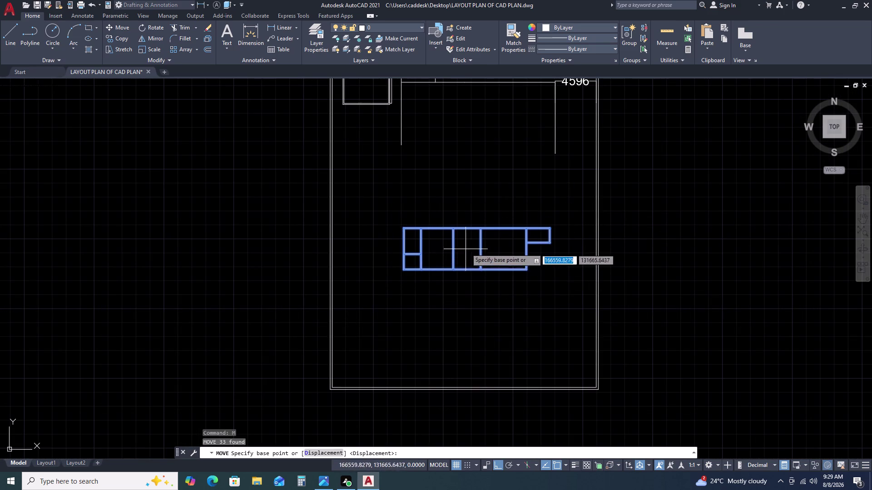
scroll(up, 3)
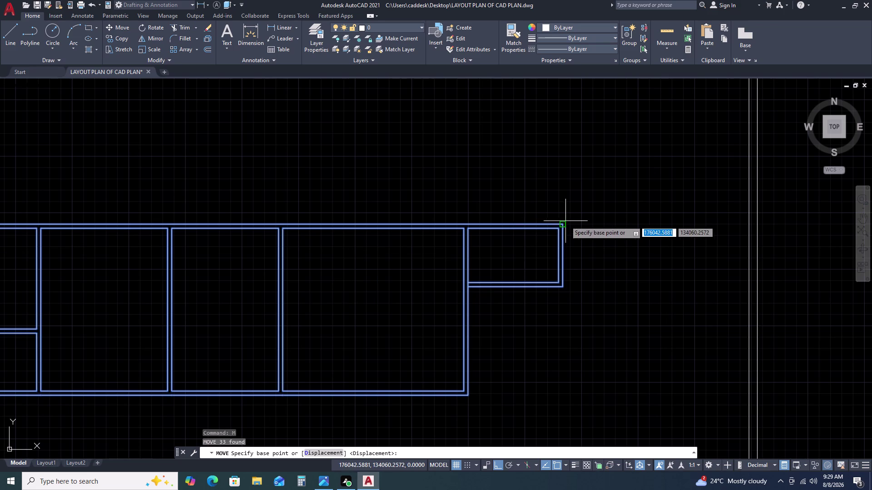
double_click(562, 223)
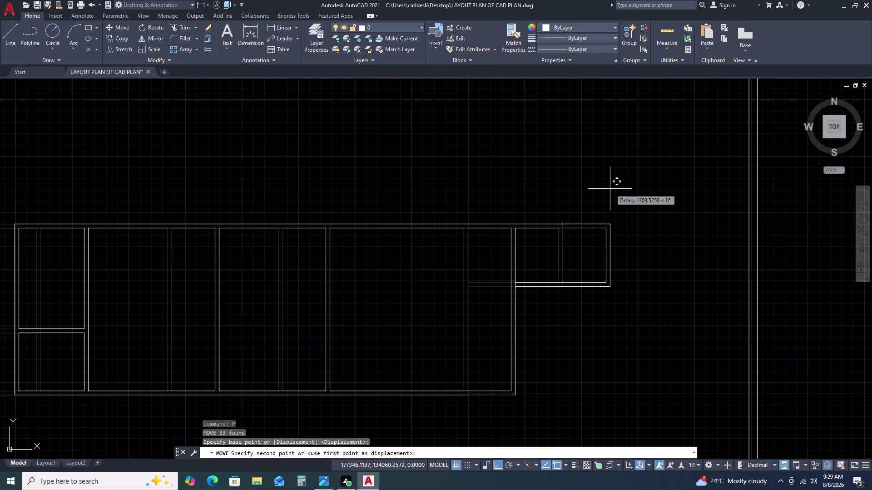
scroll(down, 3)
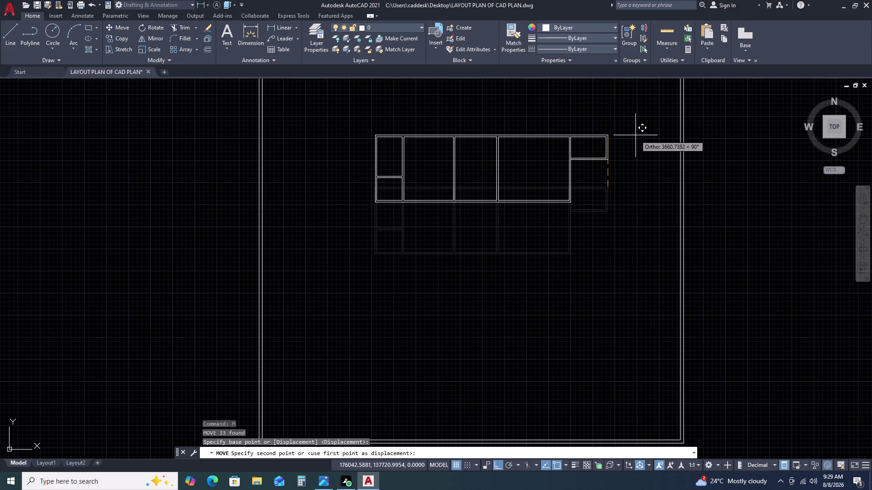
key(F8)
Drop the rooms at the inner wall corner beside the upper 4596 label and check the placement.
scroll(down, 3)
scroll(up, 3)
middle_drag(623, 114, 600, 191)
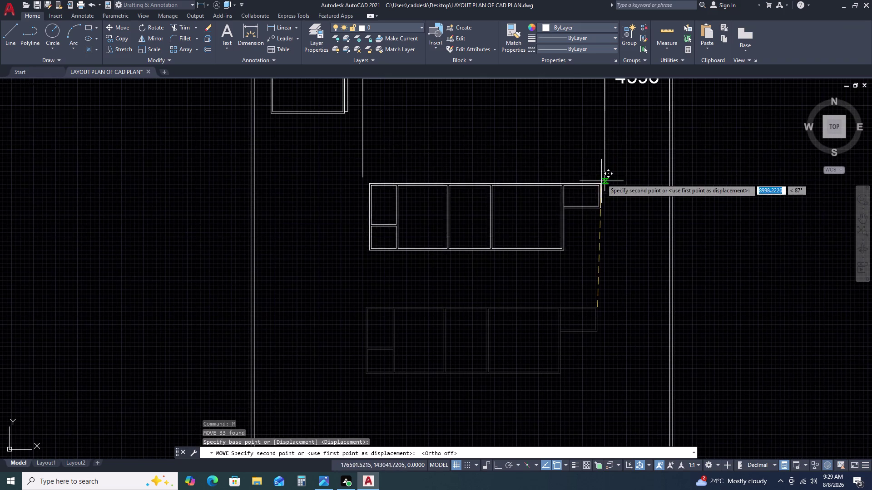
middle_drag(618, 136, 597, 233)
scroll(up, 3)
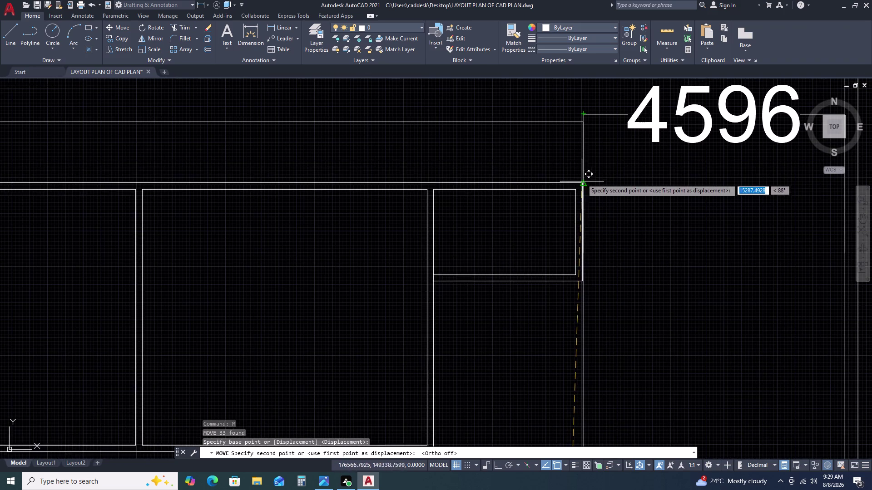
click(583, 120)
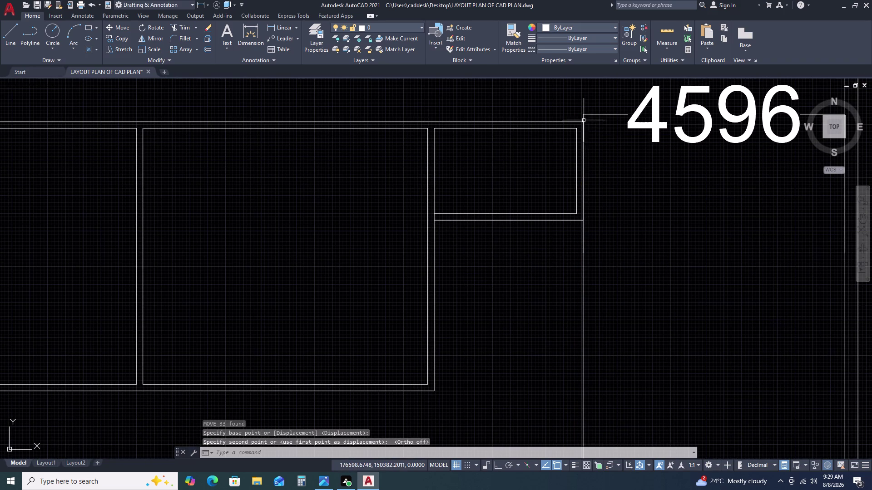
scroll(down, 3)
middle_drag(566, 265, 573, 236)
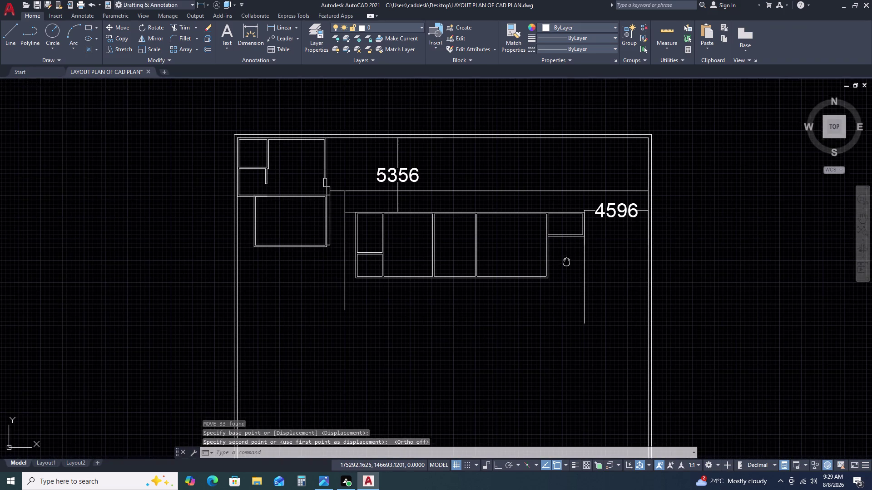
middle_drag(573, 236, 575, 227)
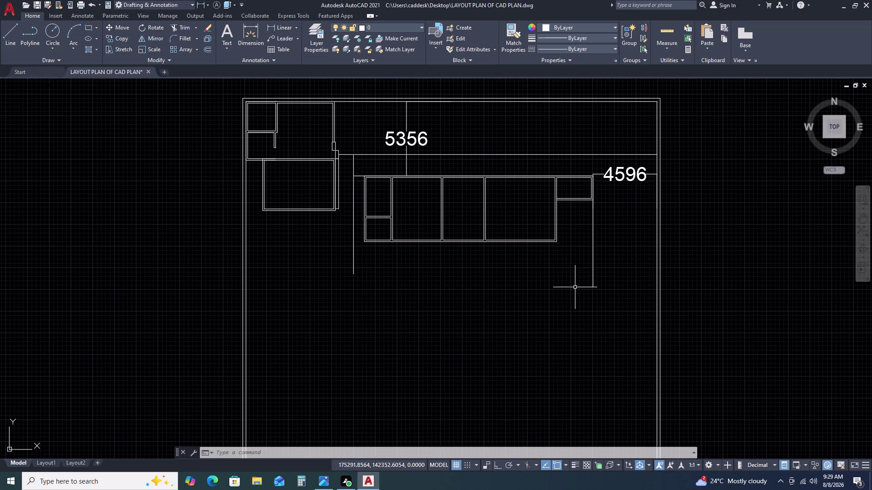
scroll(up, 3)
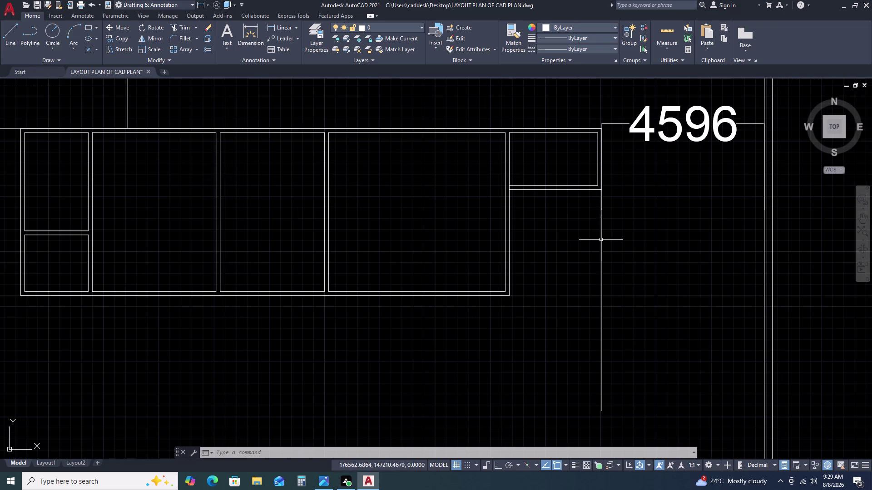
Cancel the hatch and delete the long vertical line below the small room.
text(K)
key(space)
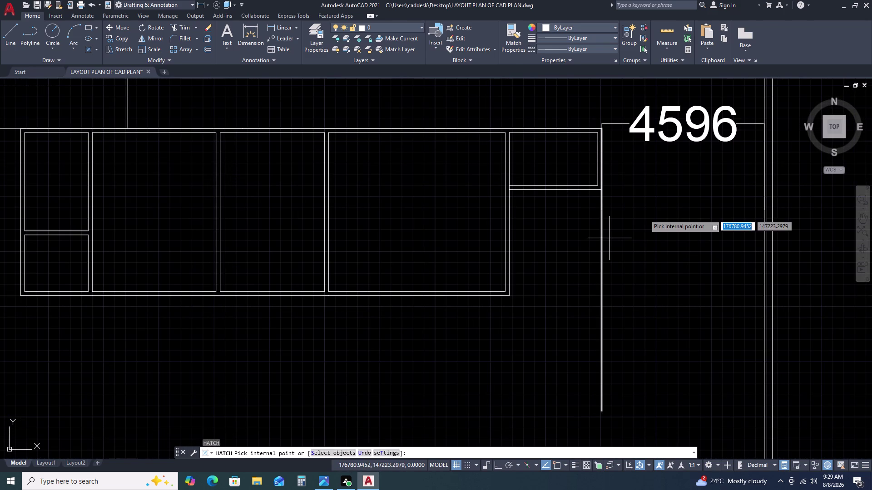
key(Escape)
key(Escape)
key(Escape)
click(613, 220)
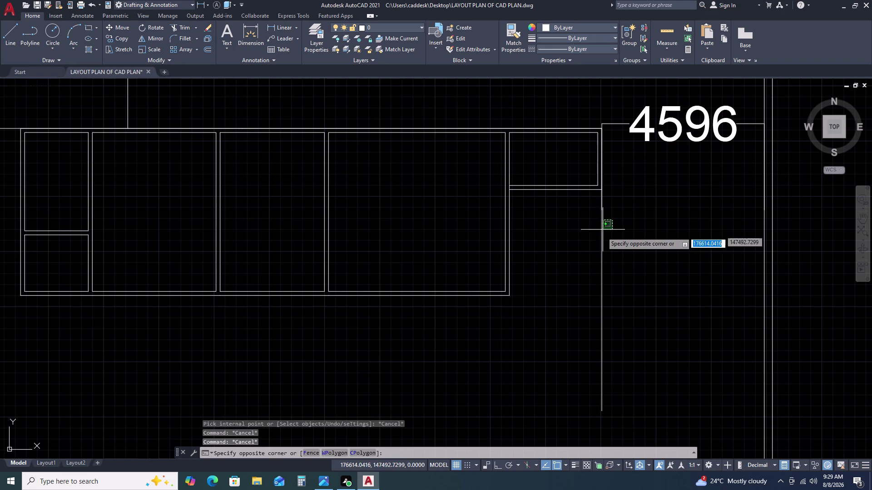
click(596, 246)
key(Delete)
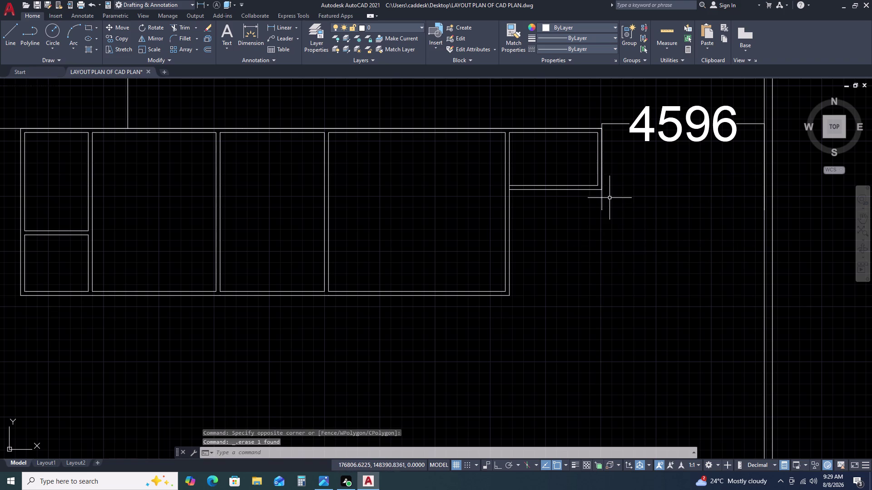
Abandon a selection and a new line near the room beside 4596.
click(606, 197)
drag(606, 197, 592, 205)
click(588, 208)
key(Escape)
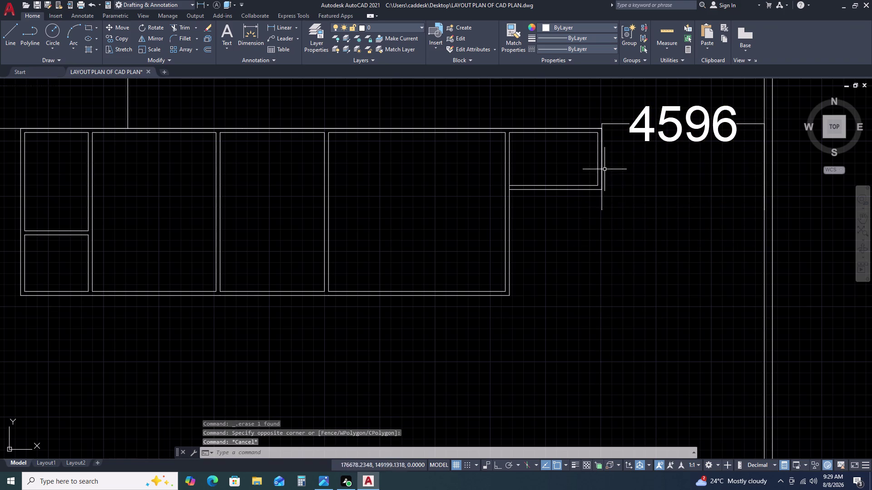
scroll(up, 3)
text(L)
key(space)
scroll(down, 3)
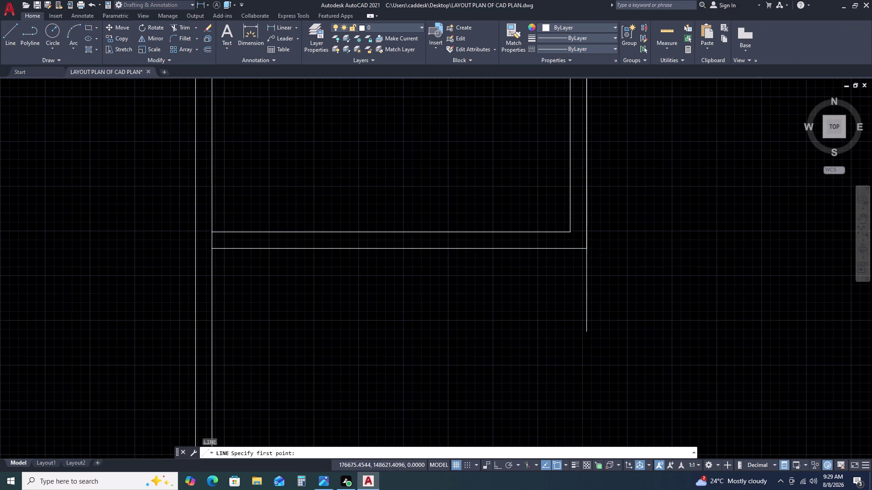
scroll(down, 3)
middle_drag(592, 264, 592, 204)
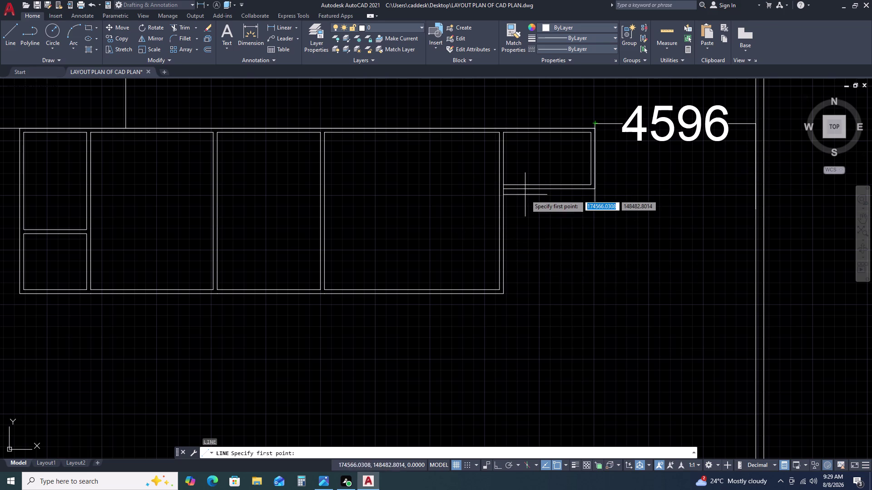
key(Escape)
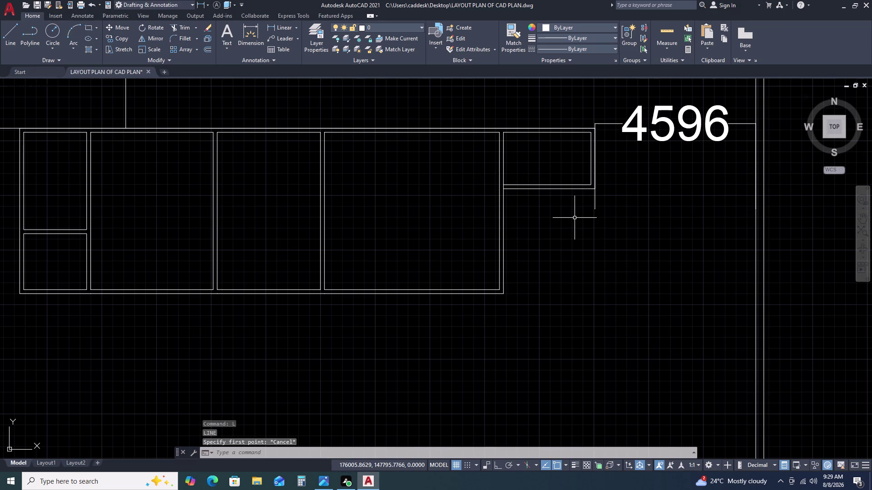
Measure the small room to confirm it is 2500 by 1500, then start a new line.
double_click(664, 39)
click(665, 23)
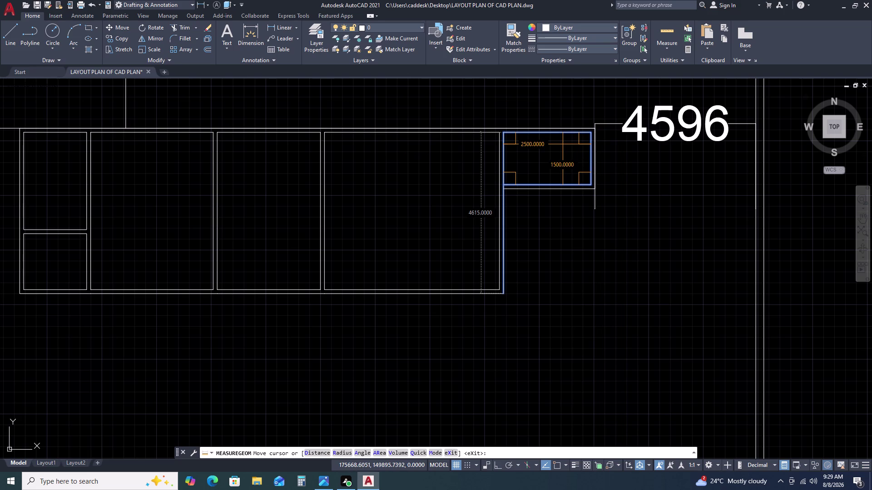
key(Escape)
drag(580, 112, 576, 118)
key(Escape)
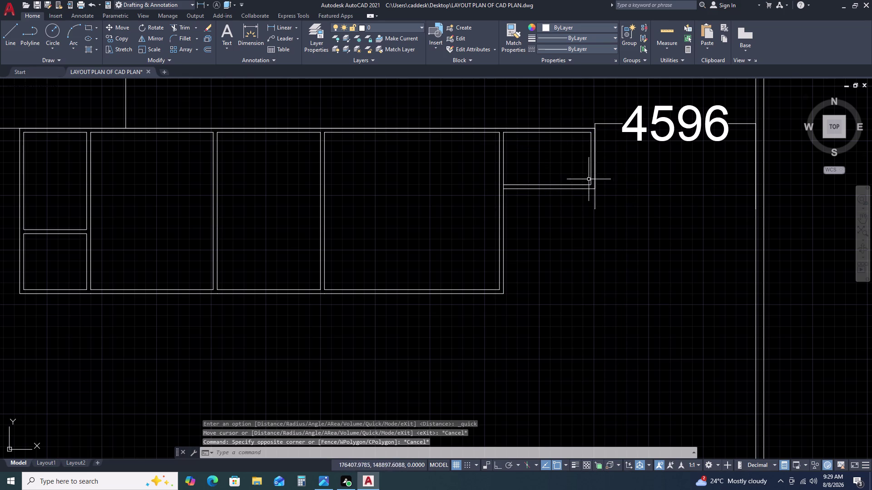
scroll(up, 3)
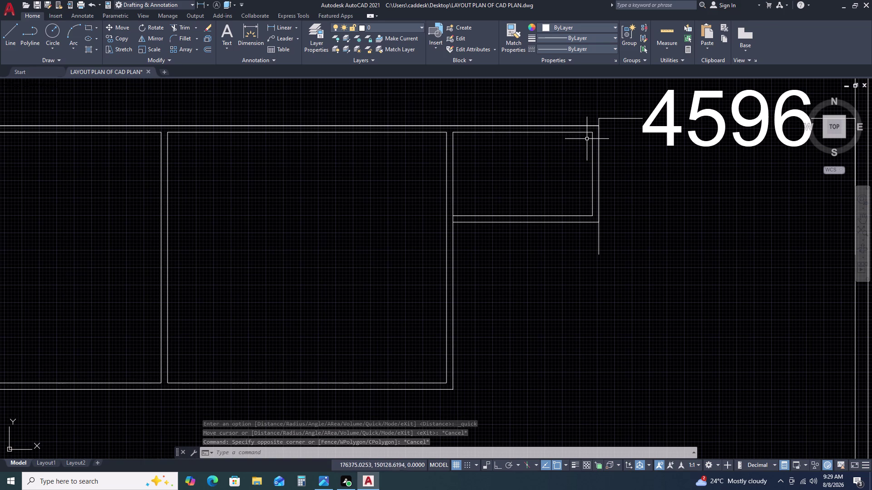
key(l)
key(space)
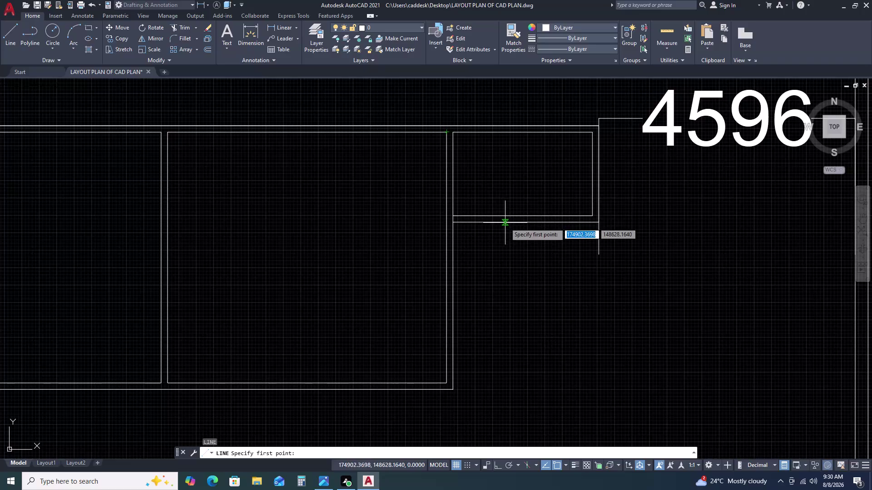
Begin a line near the room block, then cancel it.
scroll(up, 3)
scroll(down, 3)
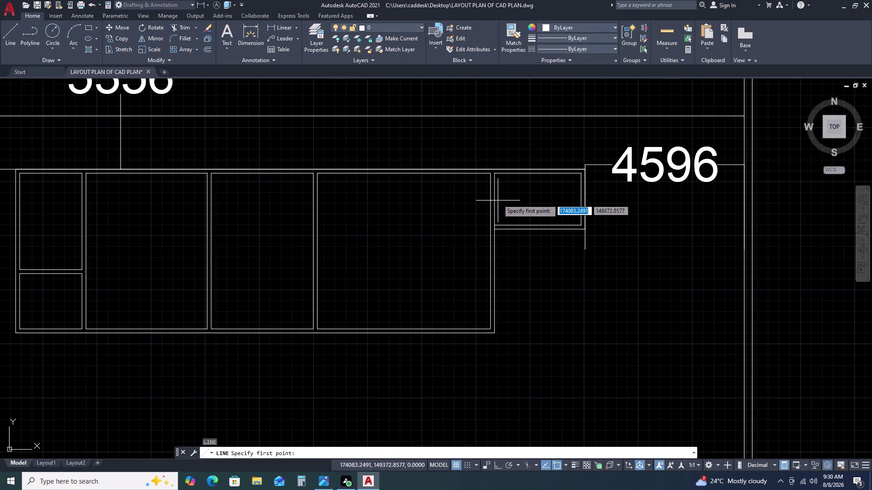
scroll(up, 3)
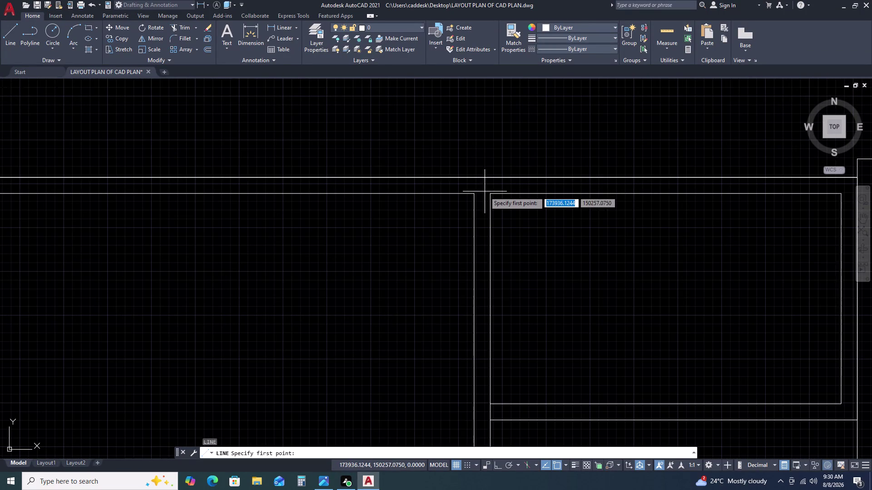
double_click(490, 195)
double_click(488, 171)
key(Escape)
scroll(down, 3)
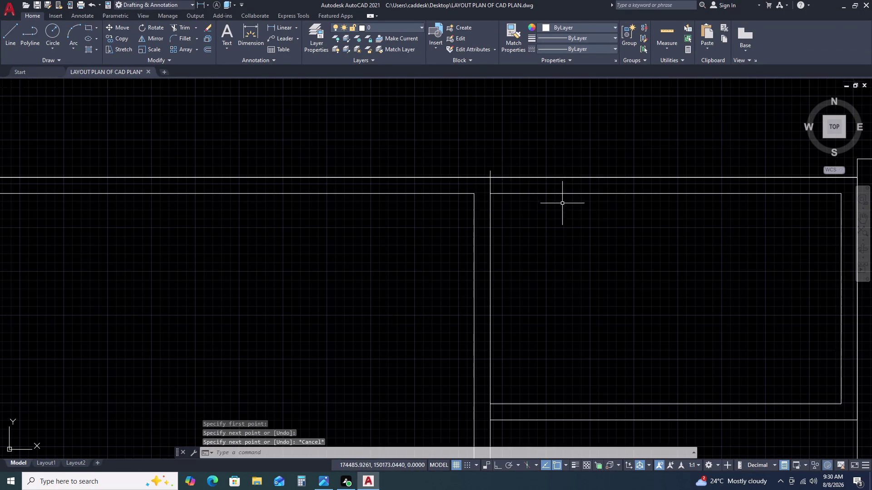
scroll(down, 3)
Trim the leftover wall line pieces near the 4596 block.
key(t)
text(R)
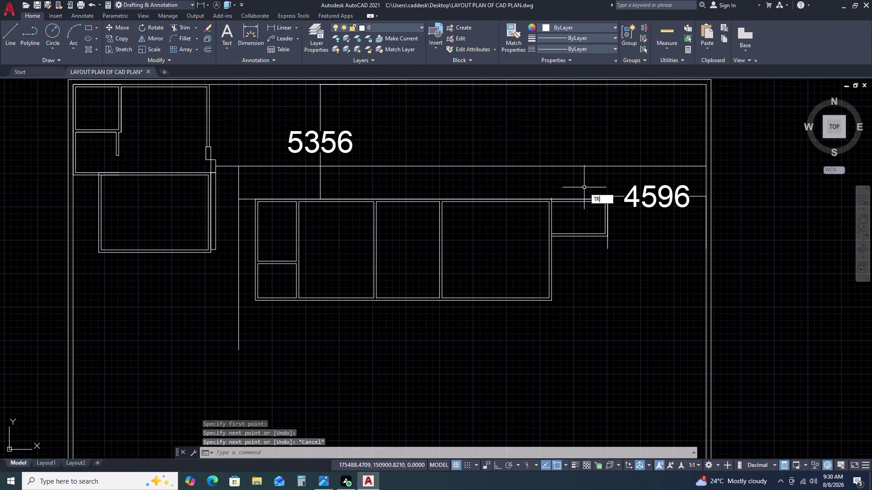
key(space)
scroll(up, 3)
scroll(down, 3)
double_click(611, 135)
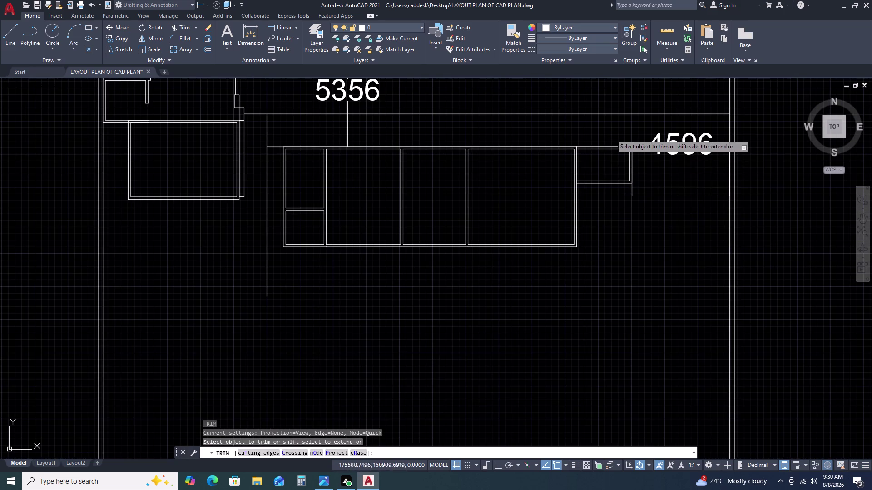
click(606, 210)
double_click(605, 141)
scroll(up, 3)
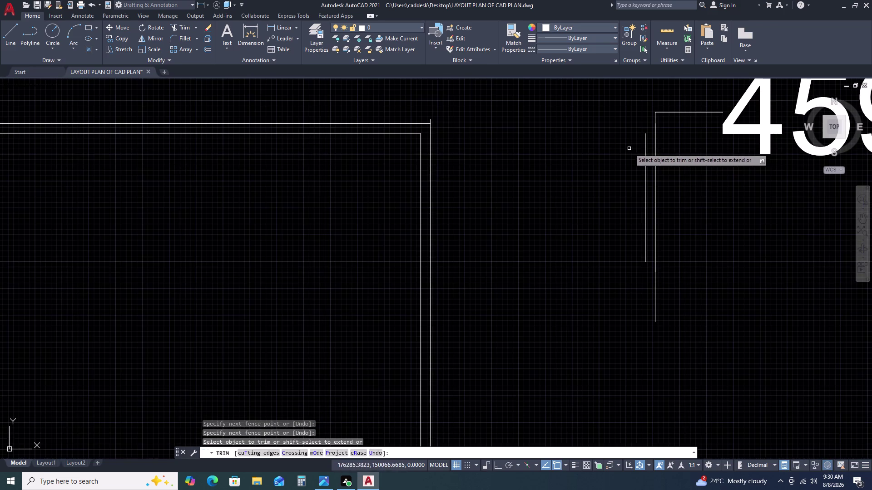
click(645, 156)
scroll(down, 3)
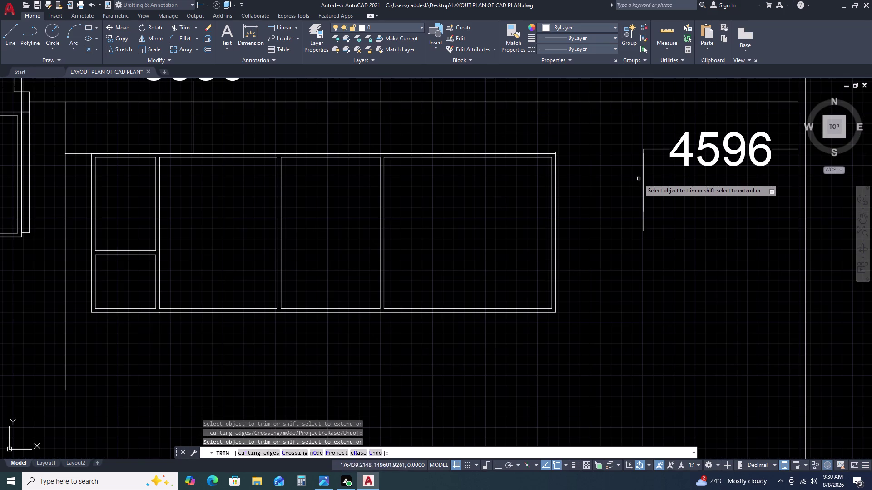
key(Escape)
Delete the two short lines below 4596 and the stray piece at the wall corner.
click(635, 146)
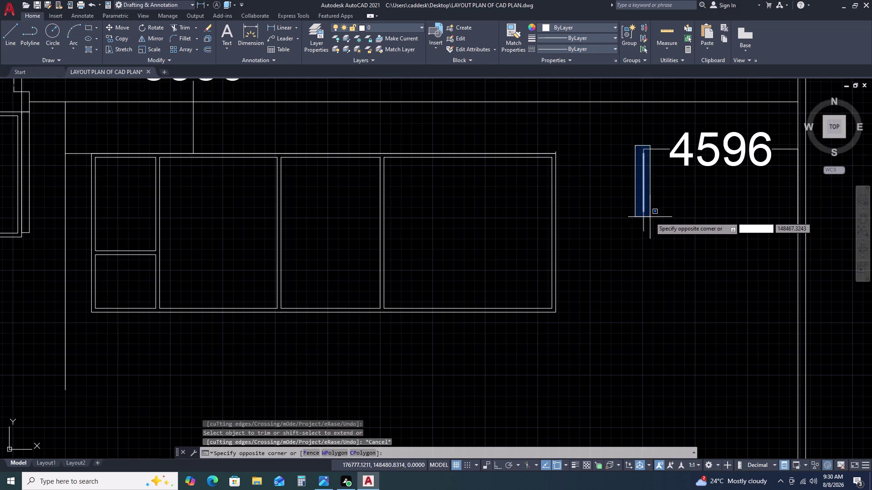
click(650, 219)
key(Delete)
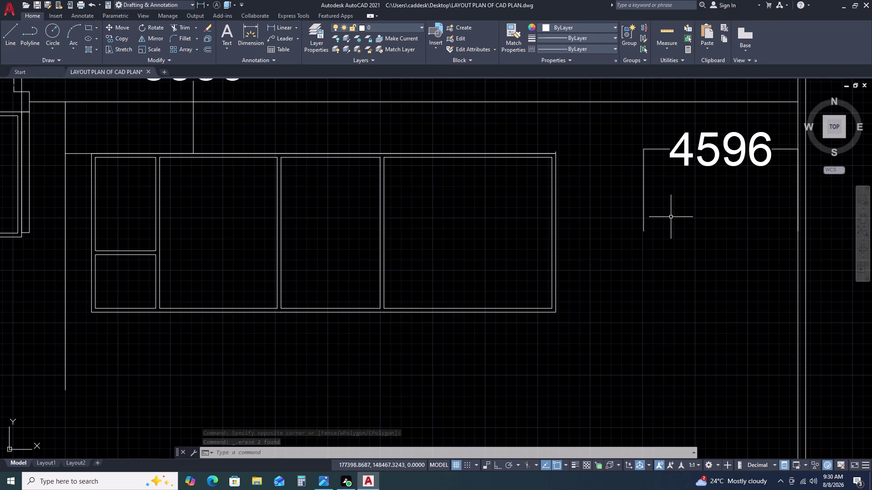
scroll(up, 3)
click(546, 145)
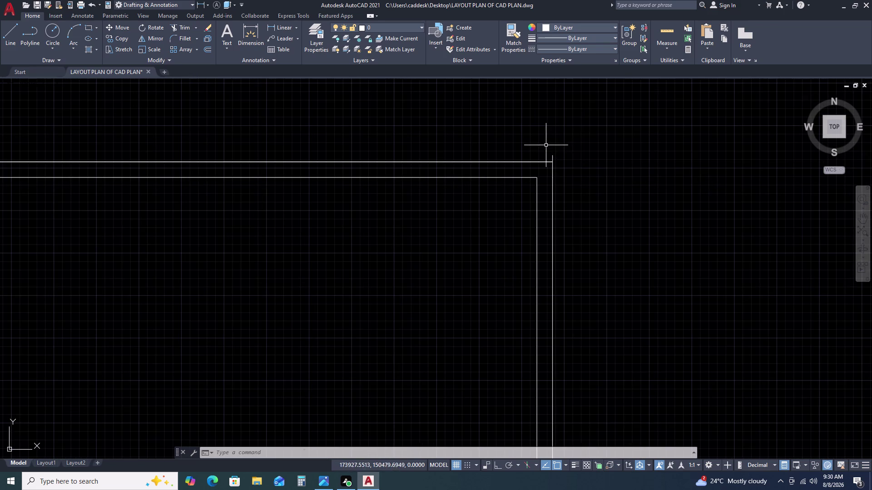
click(567, 179)
key(Delete)
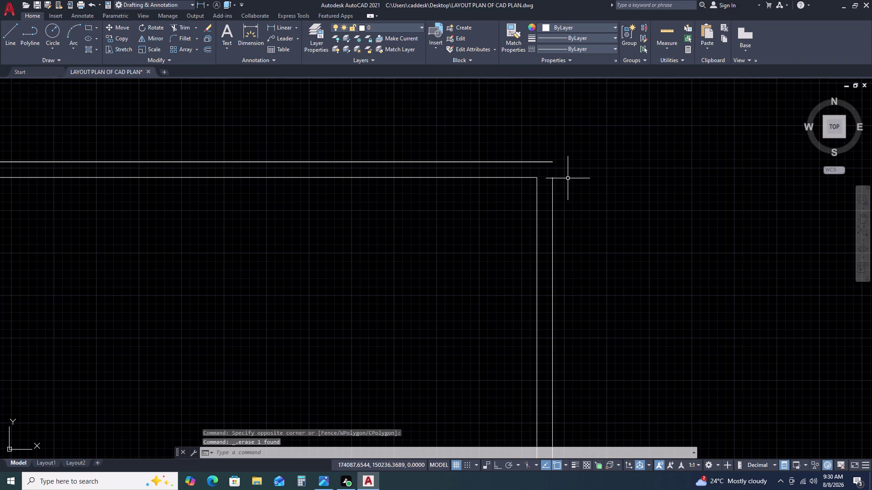
Fillet the two wall lines to close the outer corner cleanly.
text(F)
key(space)
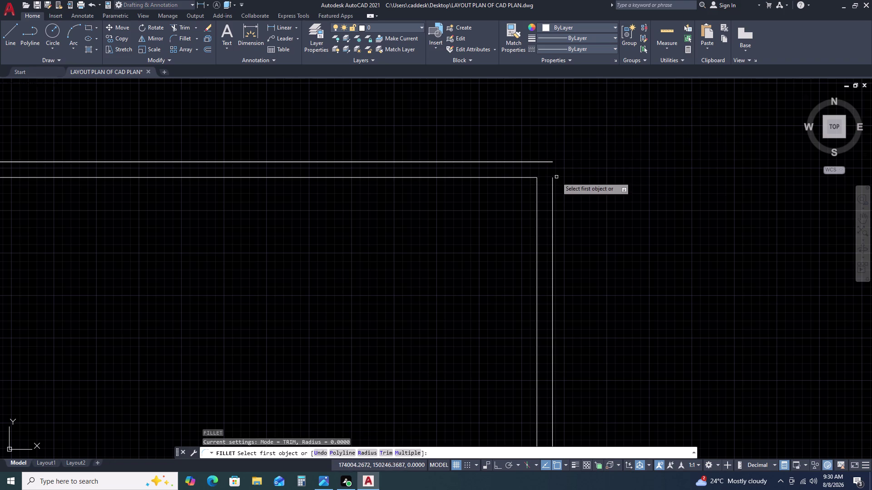
click(552, 188)
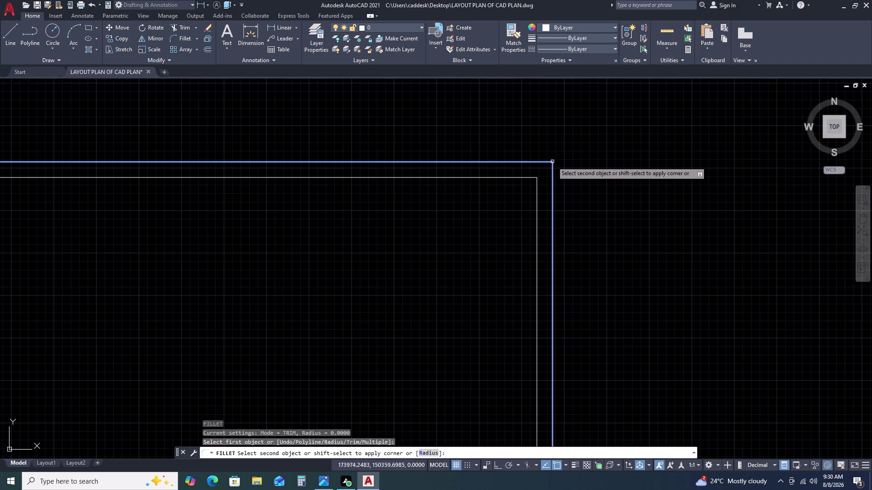
click(552, 162)
key(Escape)
scroll(down, 3)
scroll(up, 3)
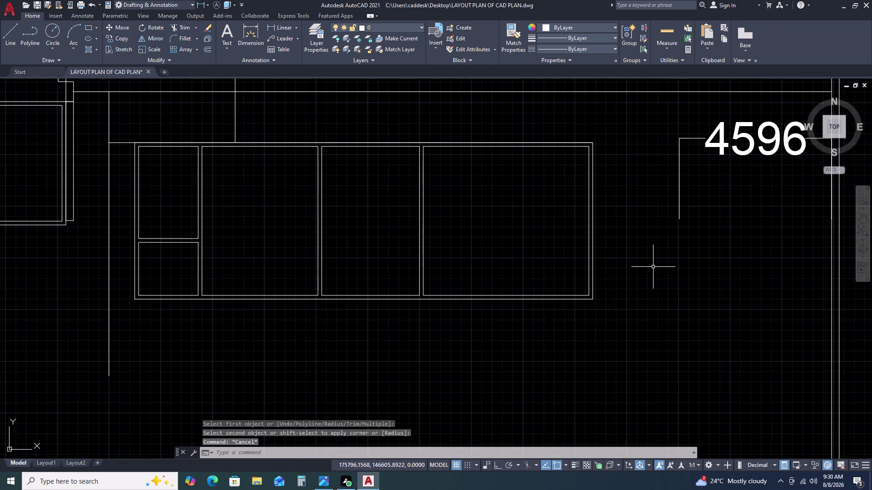
middle_drag(628, 261, 600, 252)
middle_click(585, 249)
middle_click(584, 249)
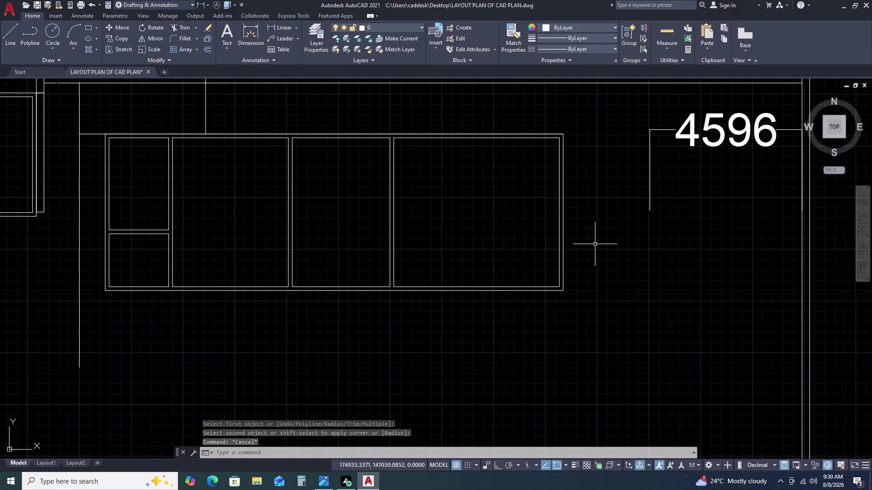
Draw a 2500-long wall line from the room's top-right corner.
text(L)
key(space)
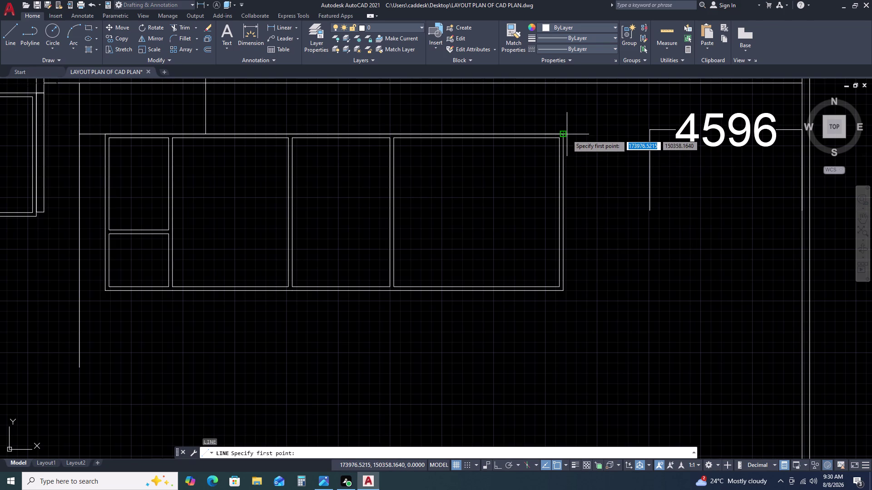
click(564, 134)
drag(564, 134, 580, 136)
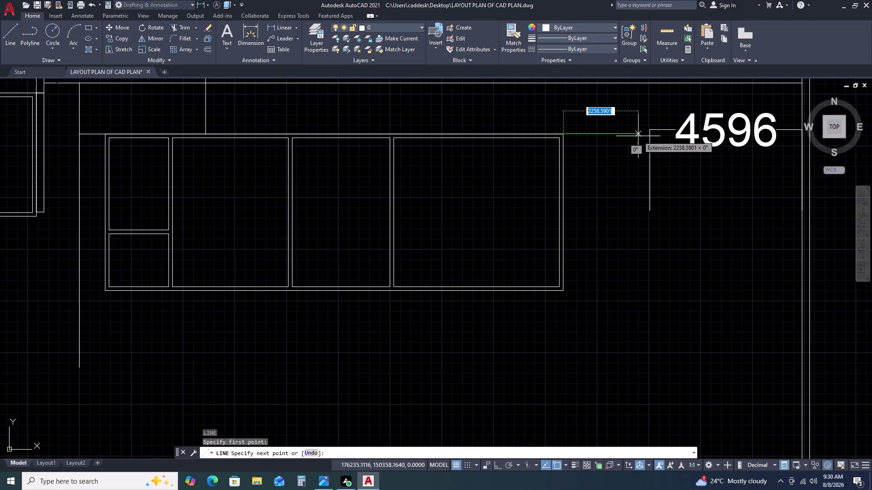
text(25)
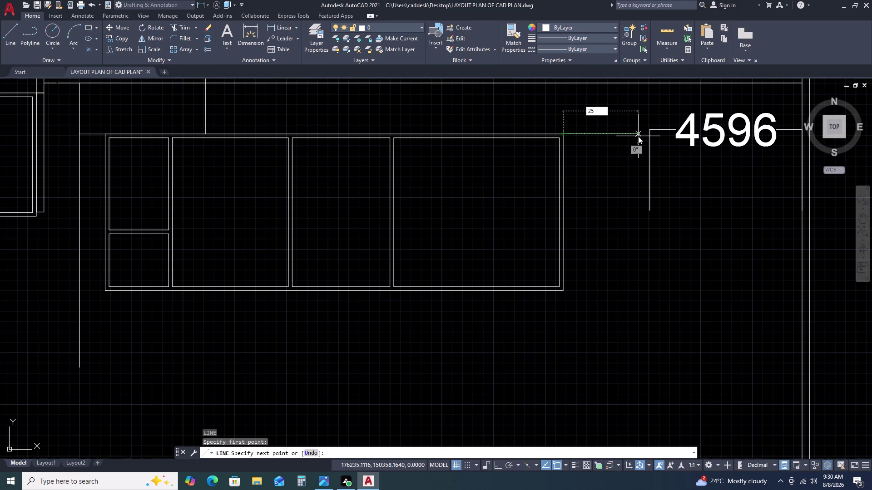
text(00)
key(space)
scroll(down, 3)
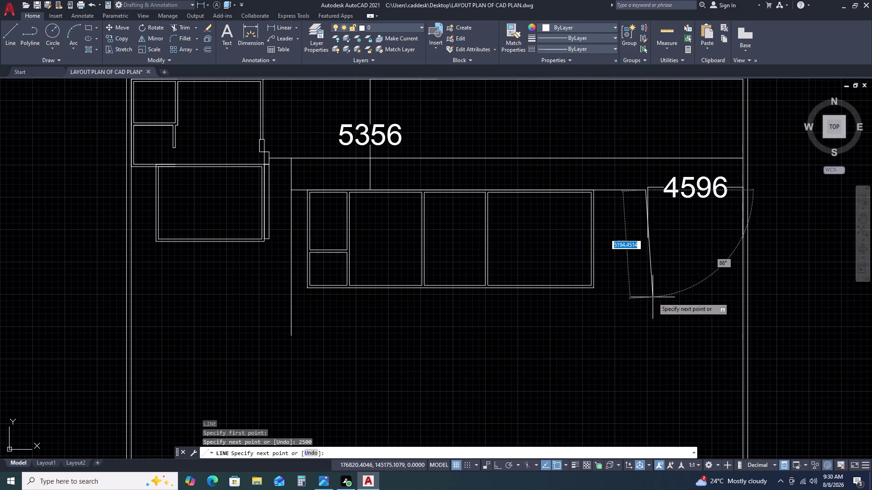
With Ortho on, draw the 2785-long wall line to finish the outline.
key(F8)
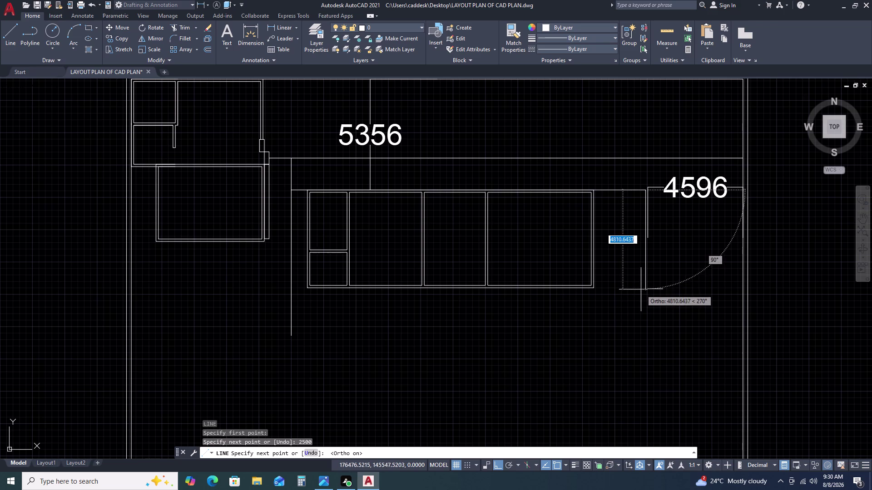
key(2)
key(7)
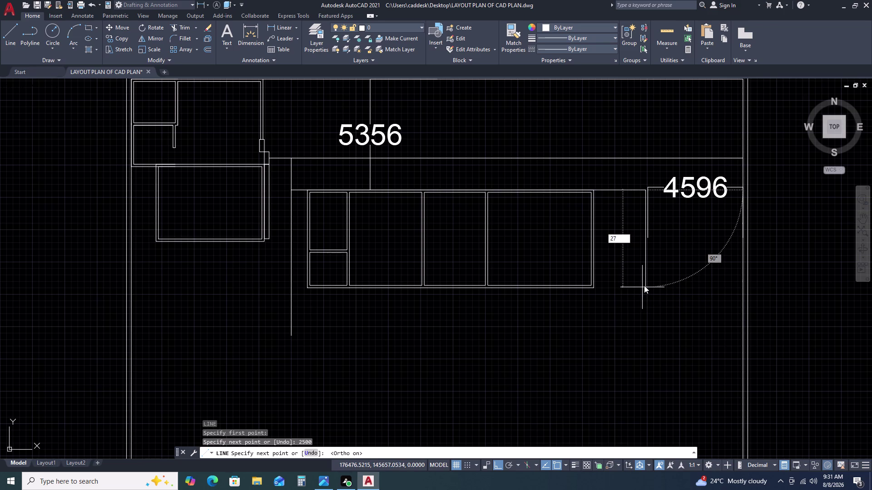
key(8)
key(5)
key(space)
scroll(up, 3)
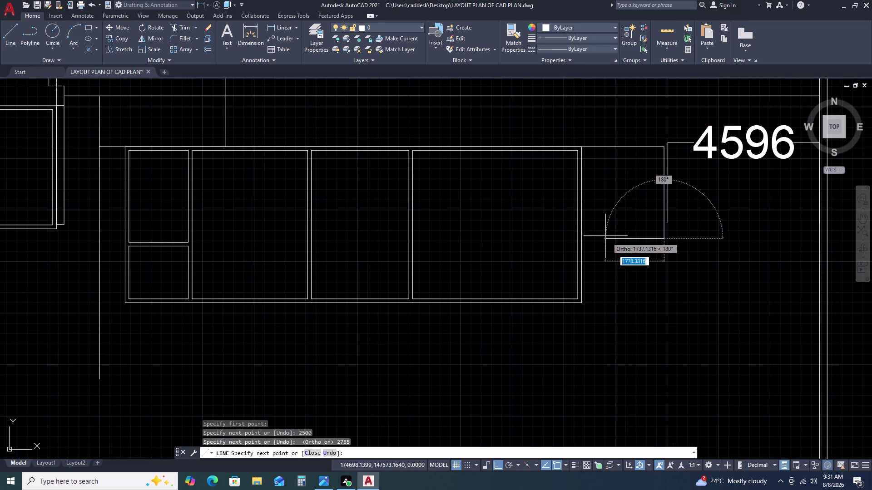
click(579, 238)
key(Escape)
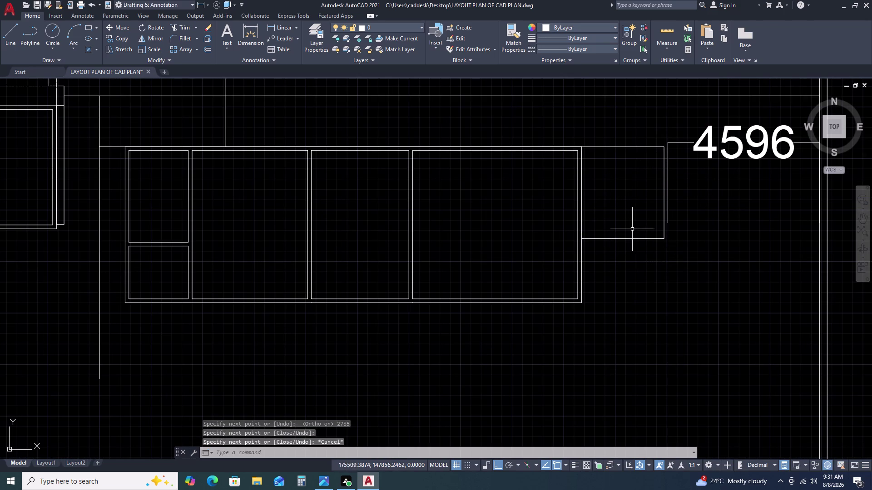
Offset the small room's outline lines, including the right wall, 115 inward.
text(O)
key(space)
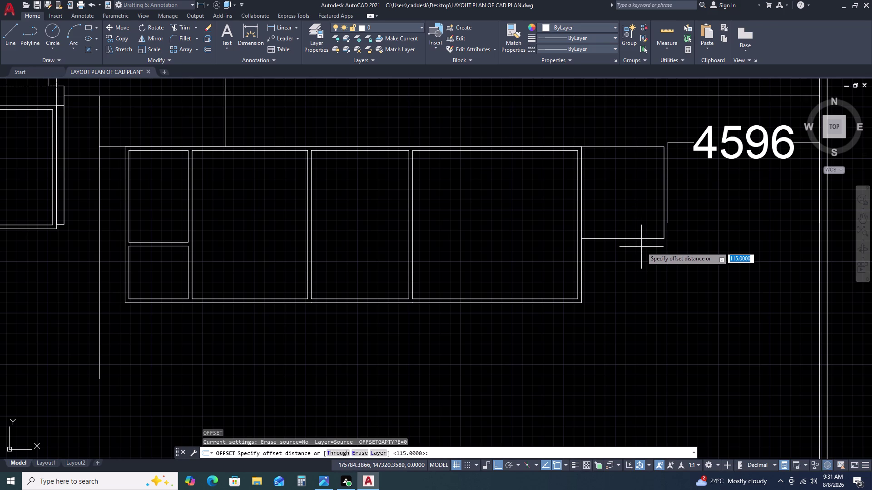
key(space)
double_click(643, 238)
drag(644, 254, 644, 258)
click(644, 264)
double_click(625, 146)
click(612, 191)
drag(612, 192, 615, 195)
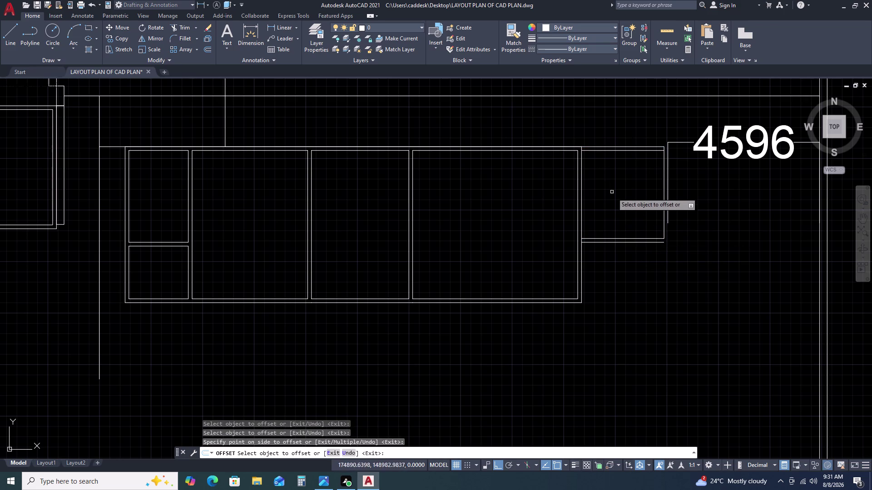
drag(616, 195, 622, 196)
click(663, 193)
click(673, 198)
key(Escape)
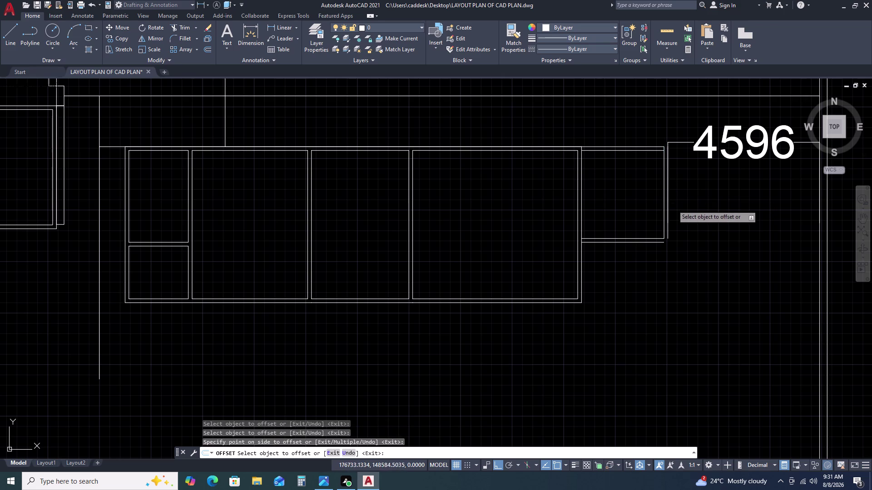
Fillet the inner top and right walls into a corner; abandon the outer corner attempt.
scroll(up, 3)
middle_drag(665, 183, 637, 164)
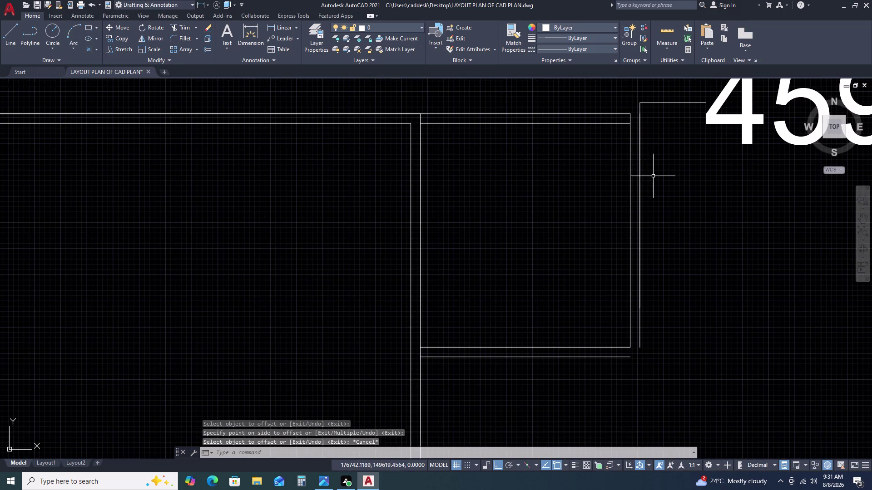
key(f)
key(space)
double_click(622, 114)
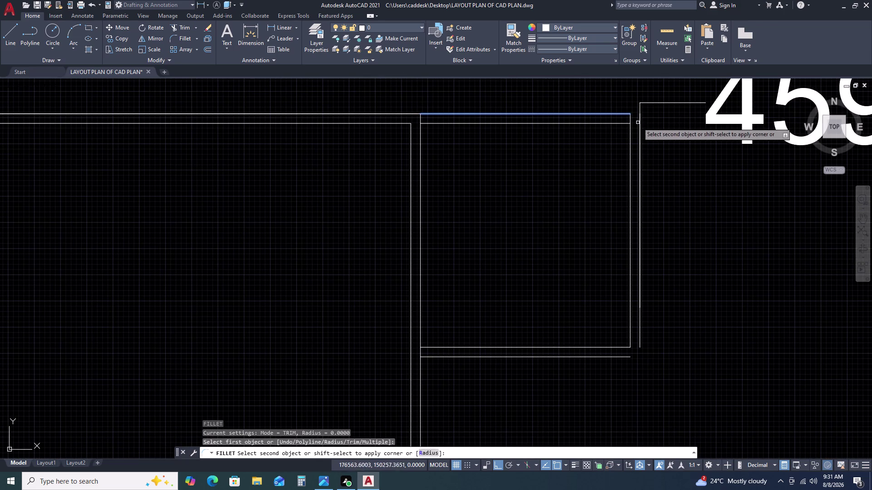
click(639, 128)
key(space)
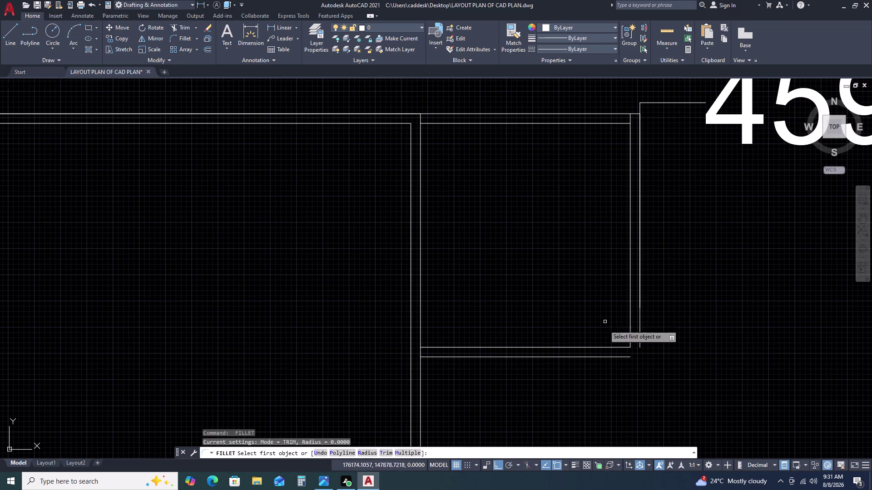
click(620, 355)
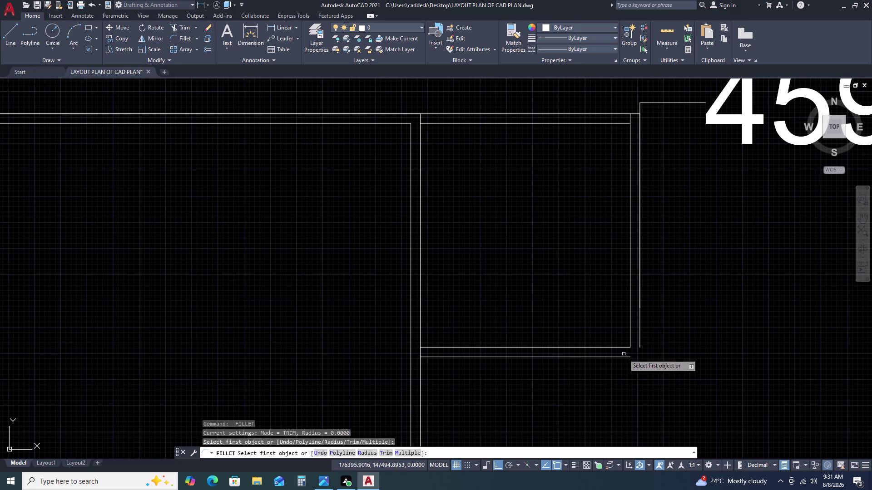
click(641, 344)
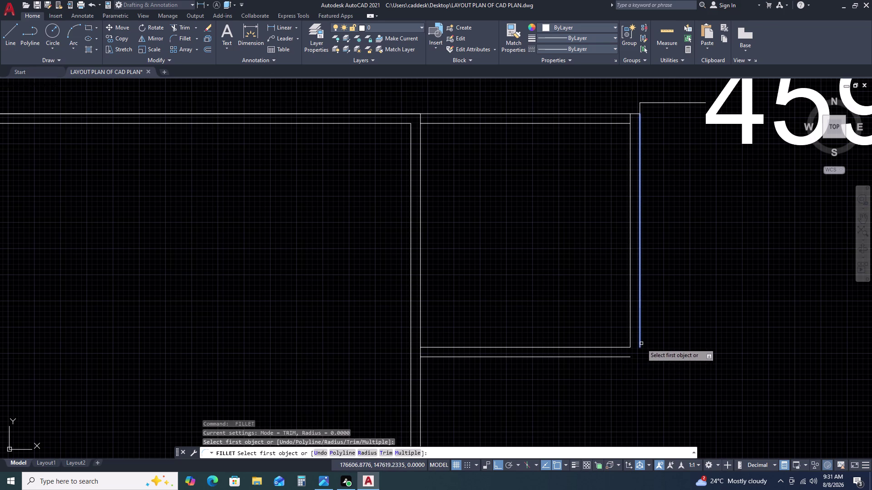
click(628, 359)
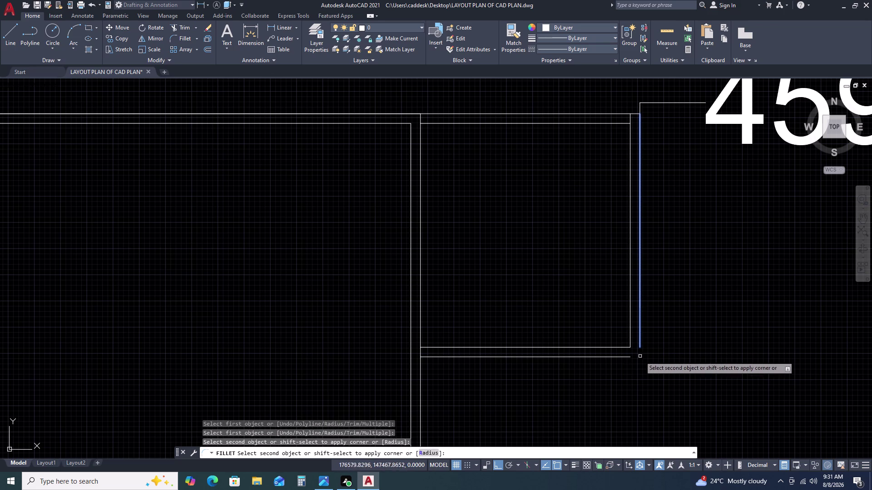
key(Escape)
Trim the two wall overhangs at the top corner.
scroll(up, 3)
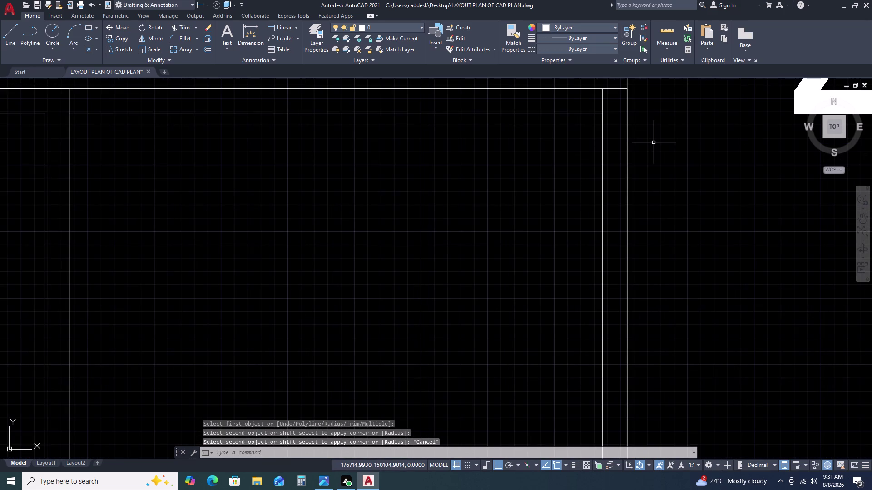
text(TR)
key(space)
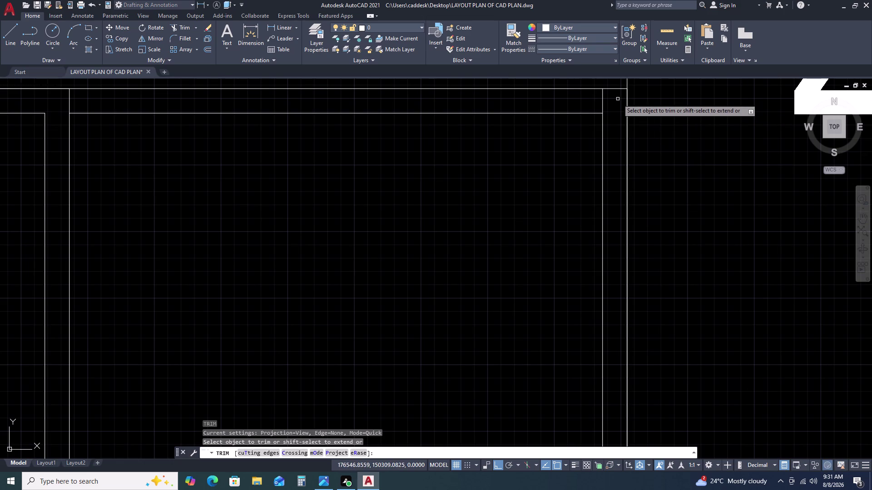
double_click(618, 99)
click(573, 105)
key(Escape)
scroll(down, 3)
scroll(down, 3)
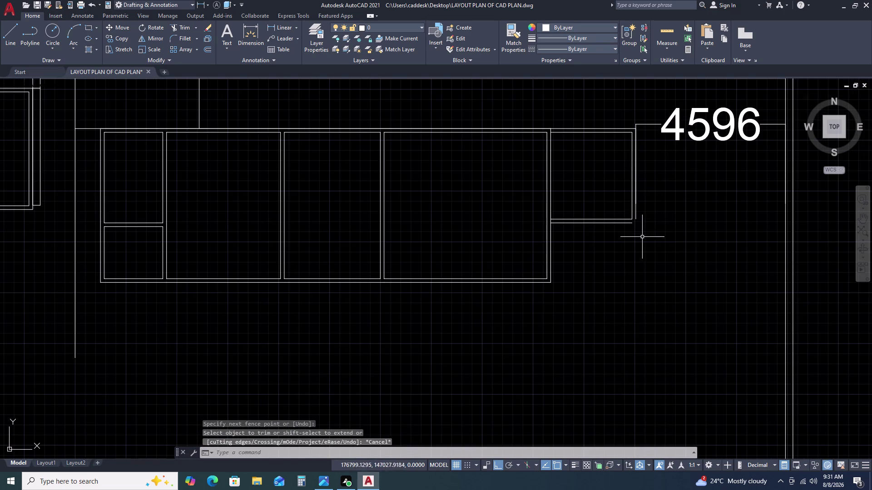
key(space)
key(Escape)
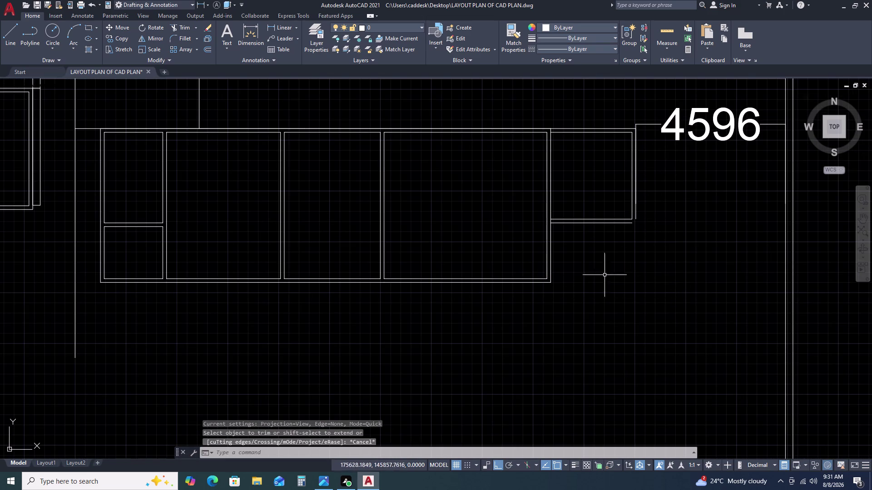
Fillet the small room's inner bottom and right walls into a corner.
key(f)
key(space)
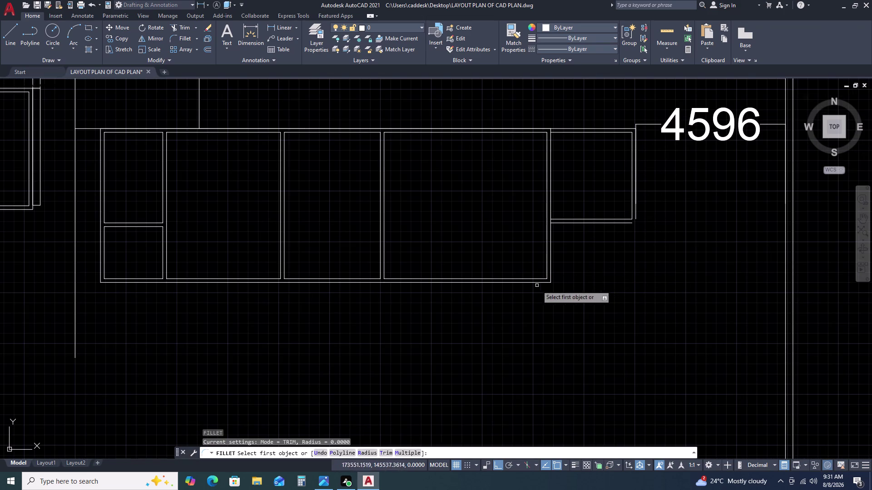
click(622, 223)
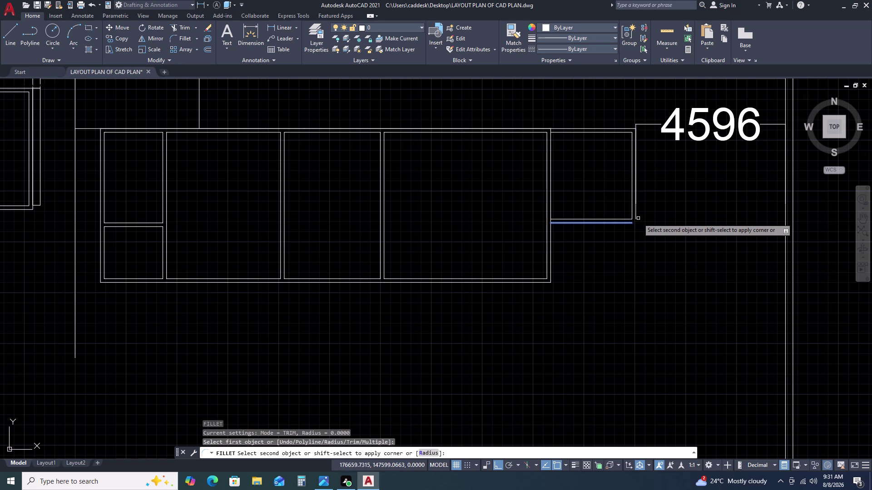
click(638, 218)
double_click(637, 216)
key(Escape)
Trim the wall lines crossing the junction between the rooms.
text(TR)
key(space)
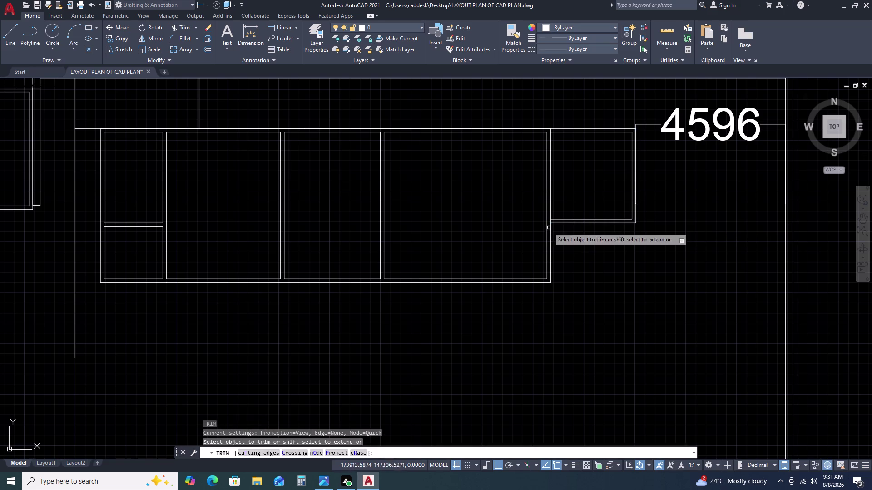
scroll(up, 3)
click(561, 197)
drag(538, 200, 545, 203)
key(Escape)
scroll(down, 3)
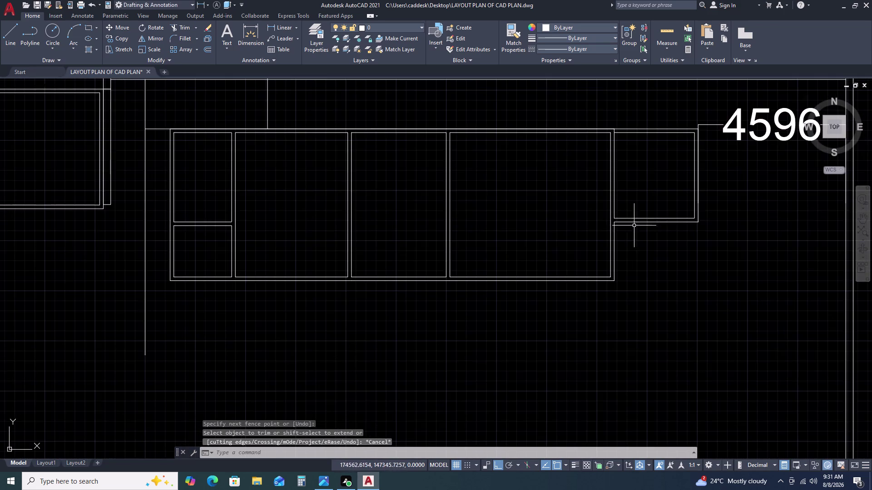
scroll(down, 3)
Trim two more extra wall segments.
key(space)
scroll(up, 3)
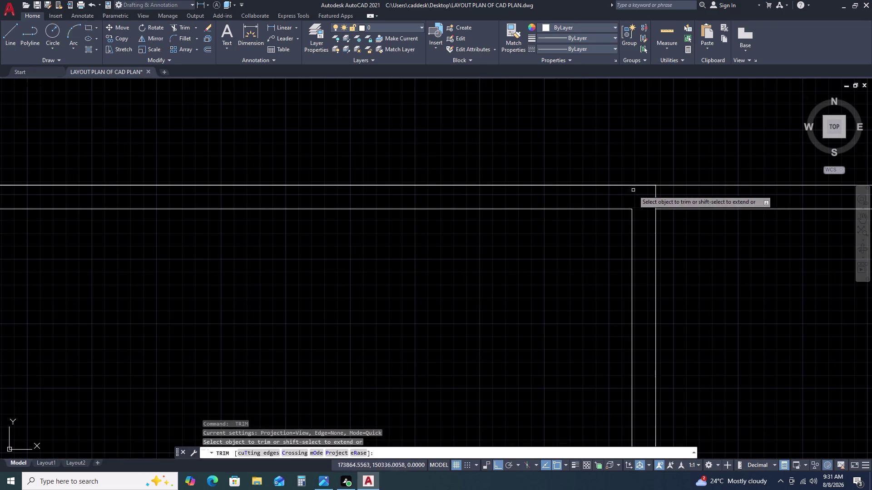
click(659, 196)
click(623, 197)
key(Escape)
scroll(down, 3)
scroll(down, 3)
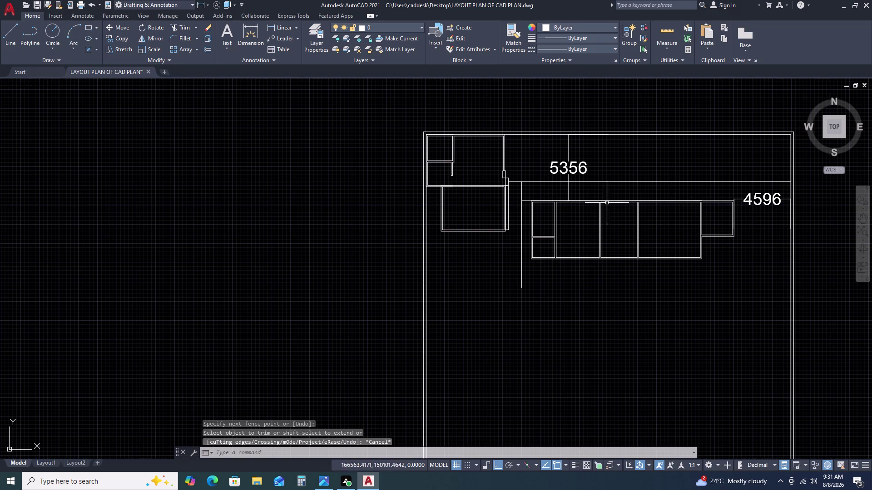
Erase the two leftover stray lines along the top of the room row.
drag(532, 195, 541, 197)
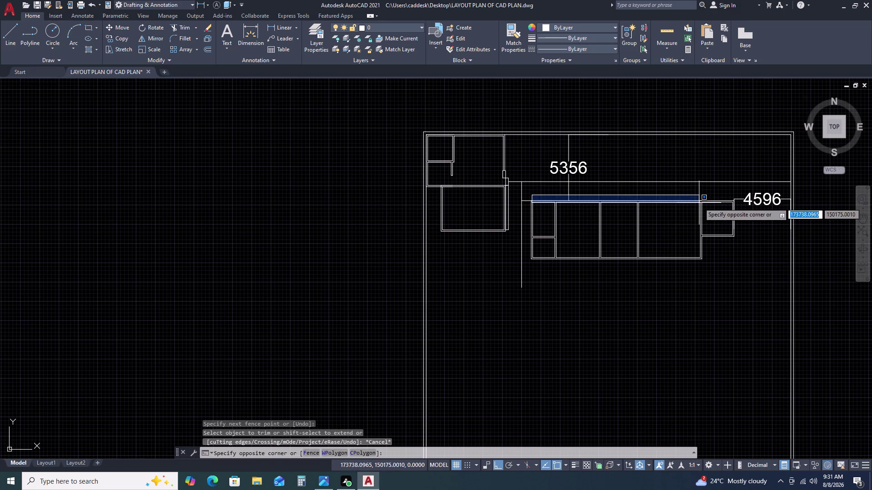
click(700, 203)
key(Delete)
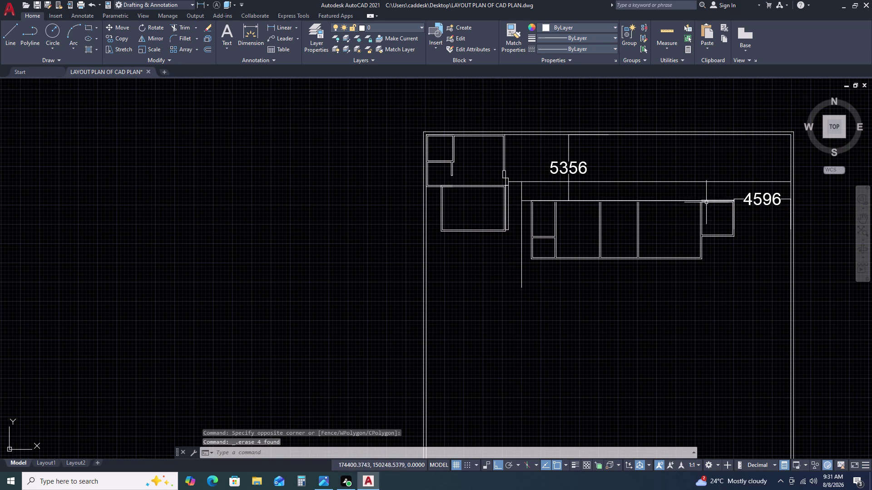
key(ctrl+z)
scroll(up, 3)
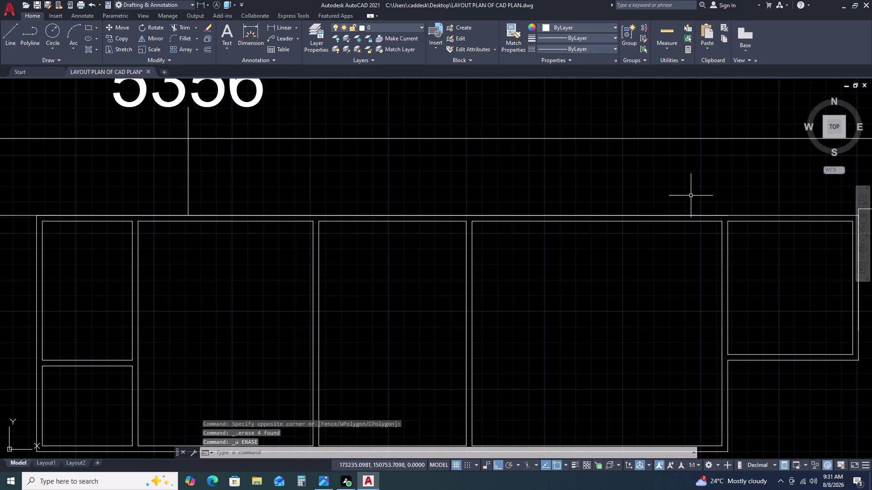
click(669, 214)
click(668, 216)
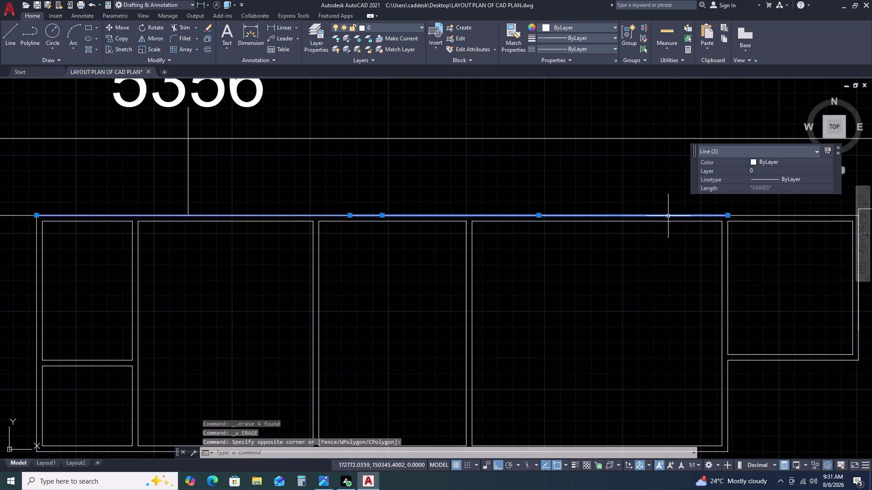
key(Delete)
scroll(down, 3)
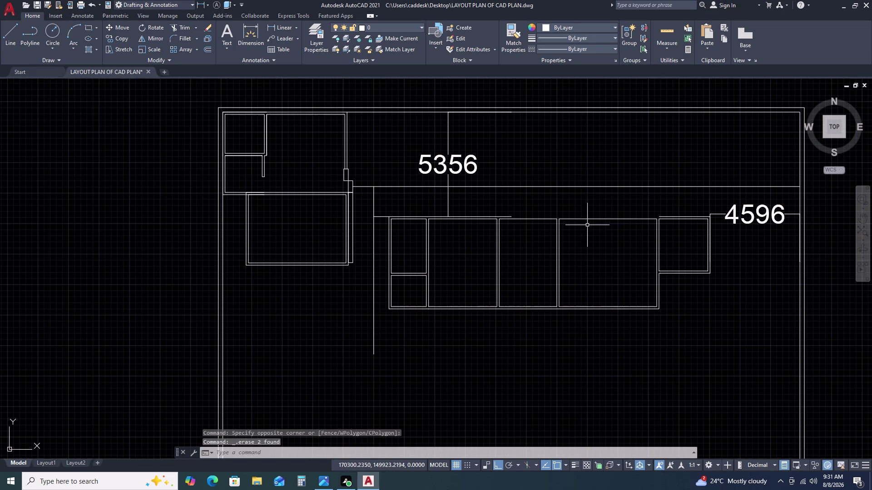
Extend a wall line to its boundary with EX.
key(e)
key(x)
key(space)
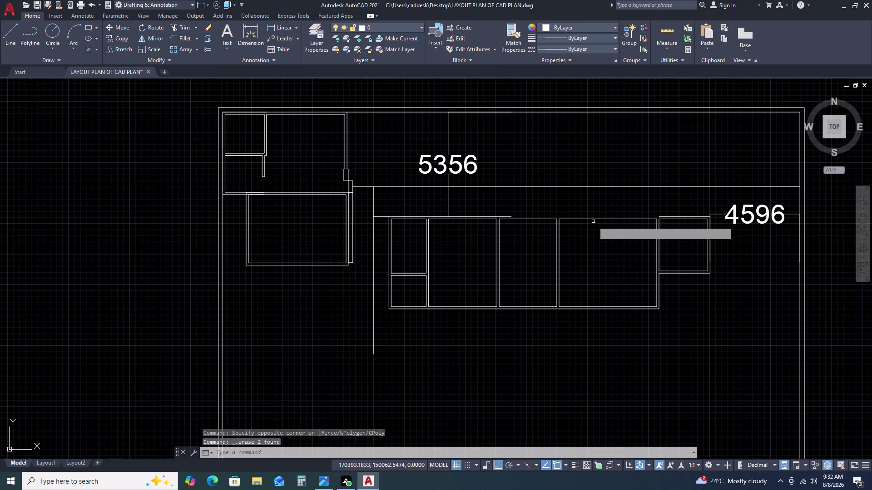
click(508, 217)
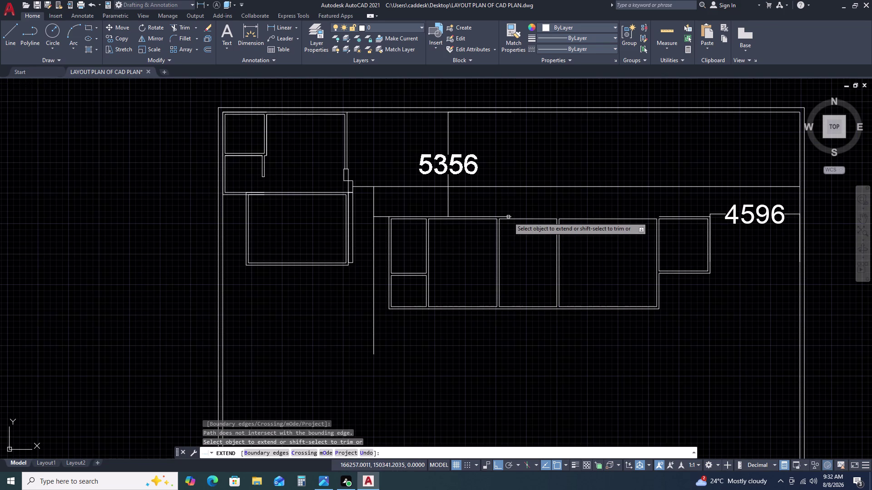
Extend two more wall lines to the room block.
click(508, 217)
double_click(661, 216)
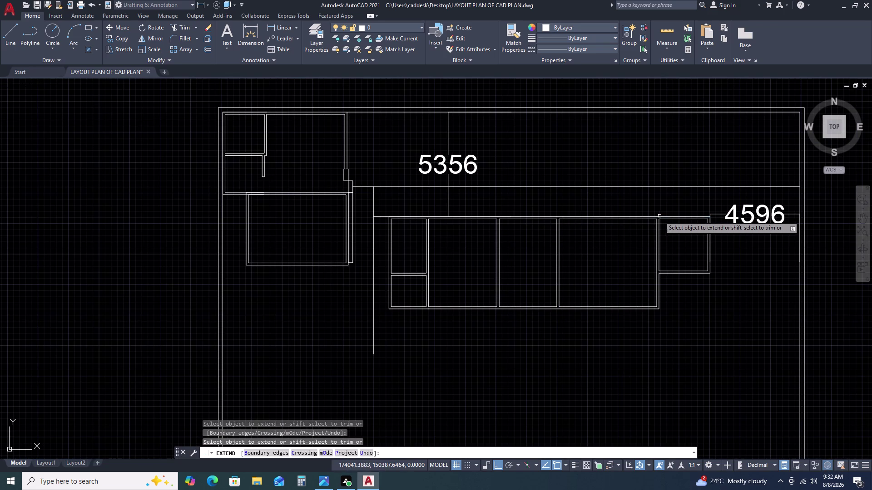
key(Escape)
scroll(up, 3)
scroll(up, 3)
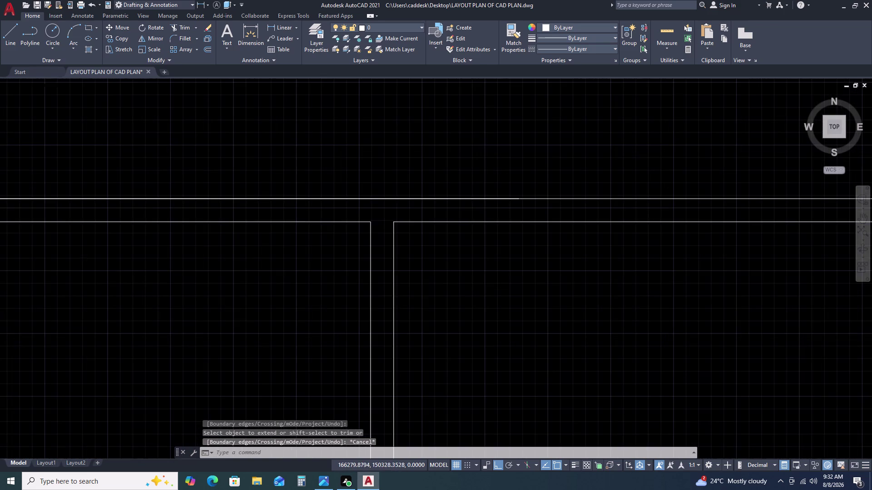
scroll(down, 3)
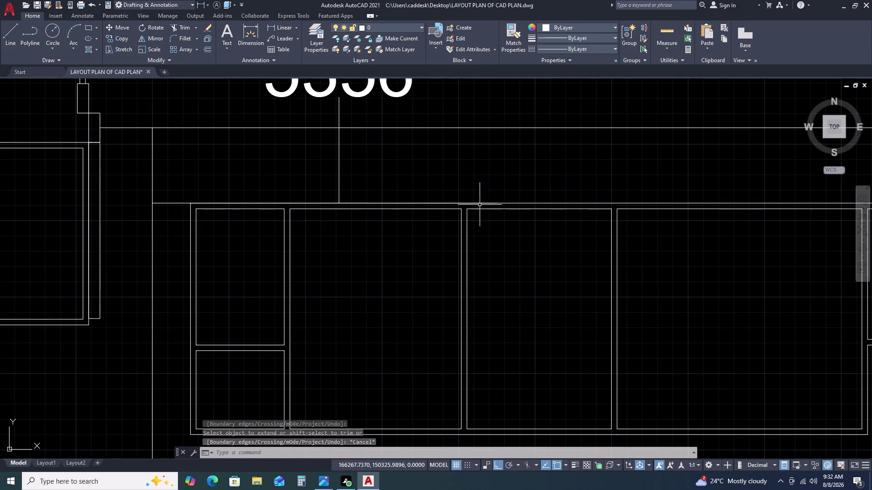
click(456, 203)
key(Escape)
Zoom and pan to the room below the 4596 block, clearing a stray selection.
scroll(down, 3)
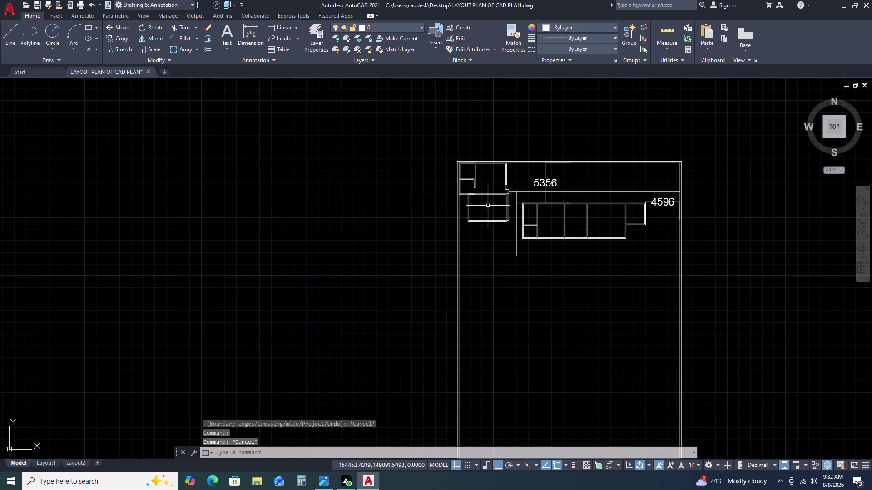
scroll(up, 3)
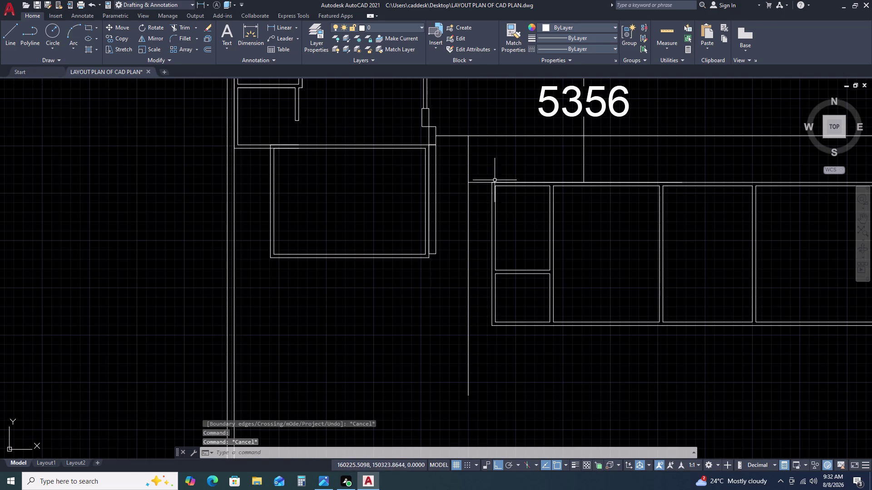
double_click(480, 175)
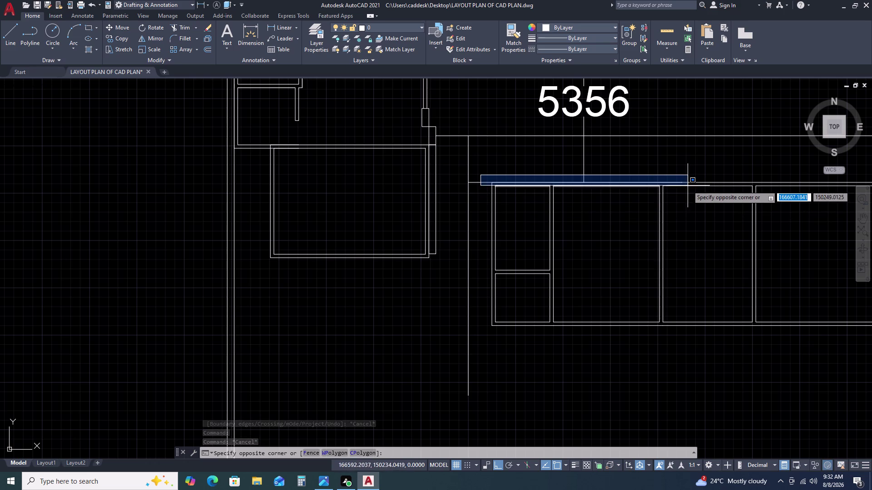
scroll(up, 3)
double_click(705, 179)
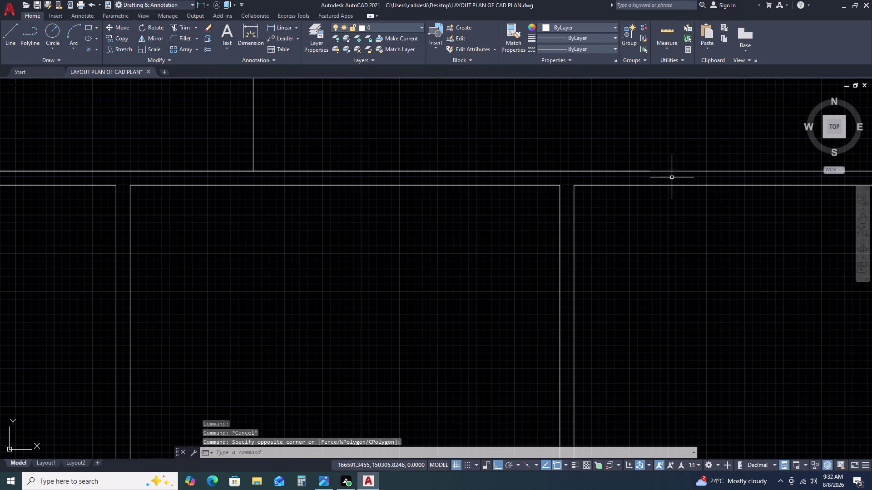
double_click(639, 170)
scroll(up, 3)
key(Escape)
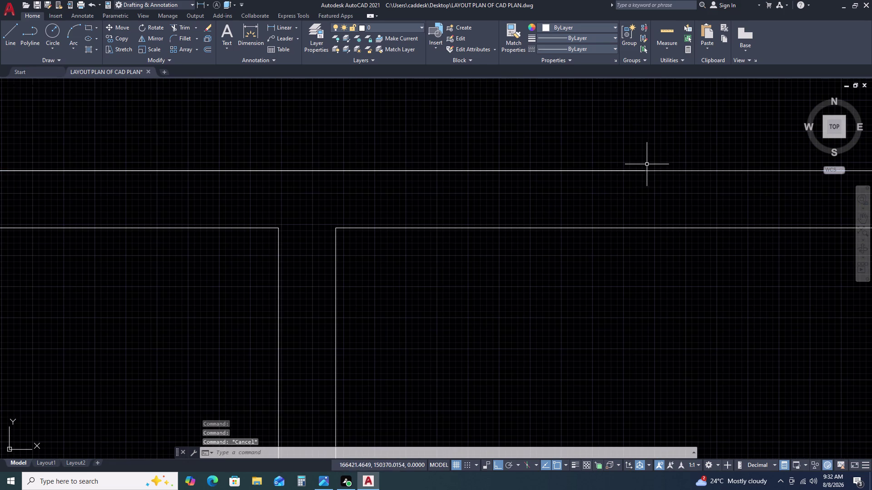
scroll(up, 3)
scroll(up, 3)
scroll(up, 3)
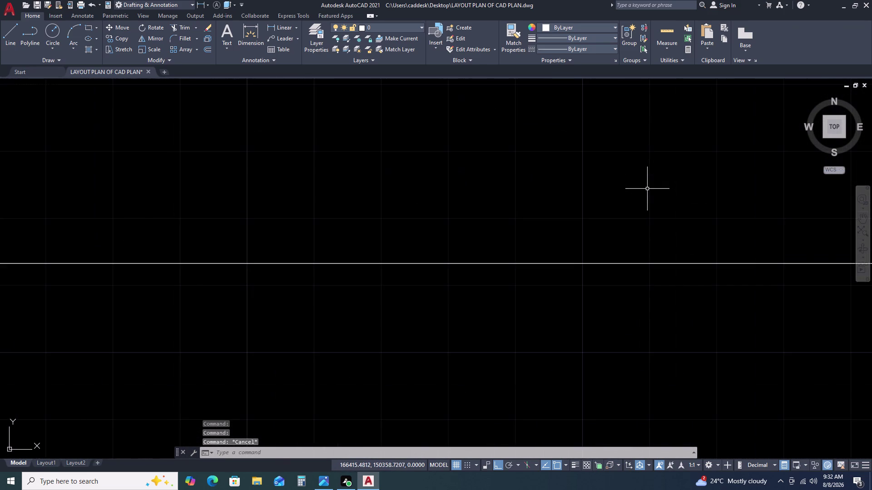
scroll(down, 3)
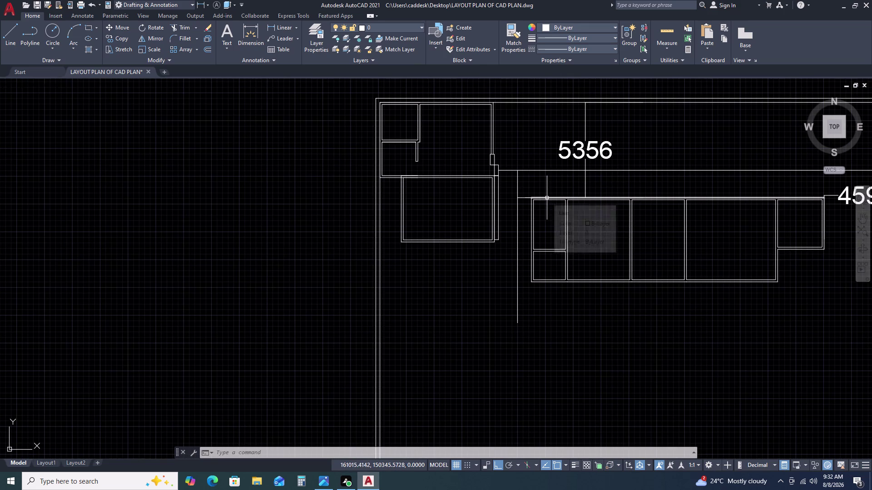
scroll(down, 3)
scroll(up, 3)
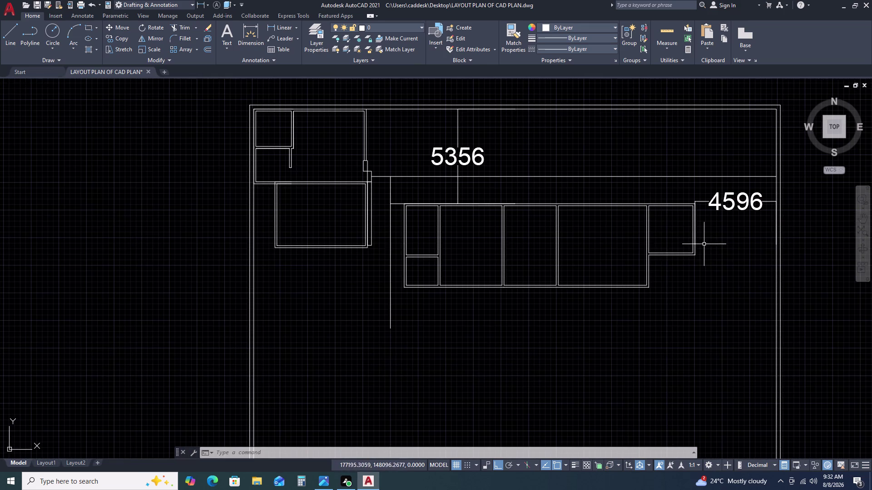
Start the Line command with L.
text(L)
key(space)
scroll(up, 3)
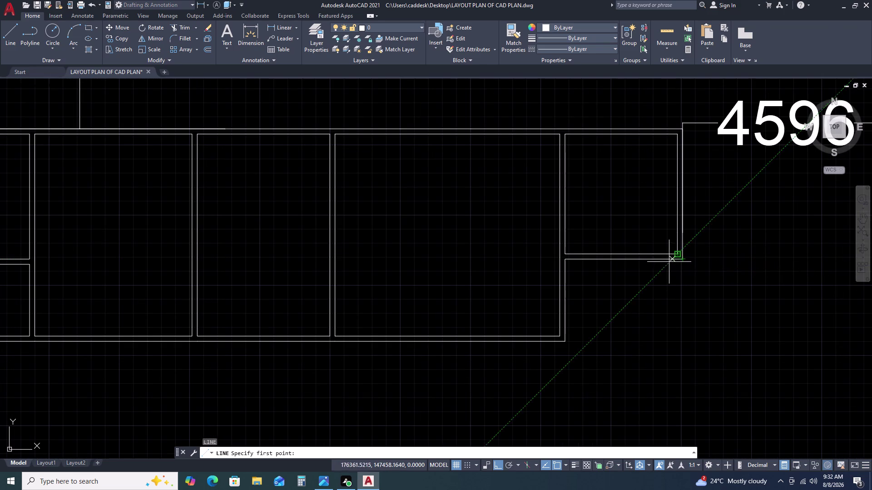
Draw a 1600 wall down from the room's lower corner, then a bottom wall across.
double_click(683, 262)
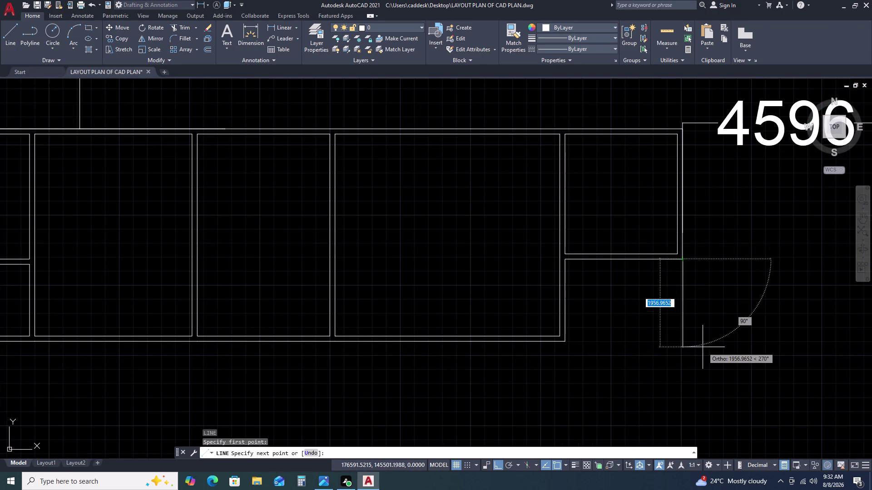
scroll(down, 3)
middle_drag(701, 349, 700, 298)
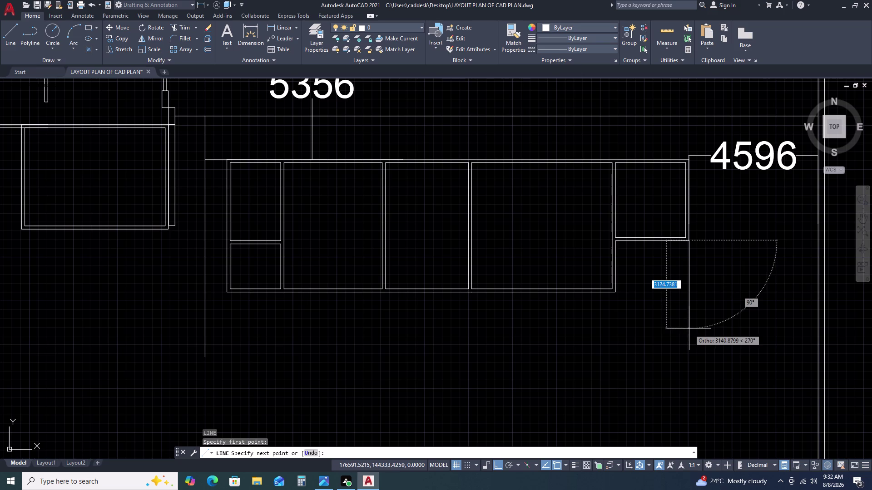
key(1)
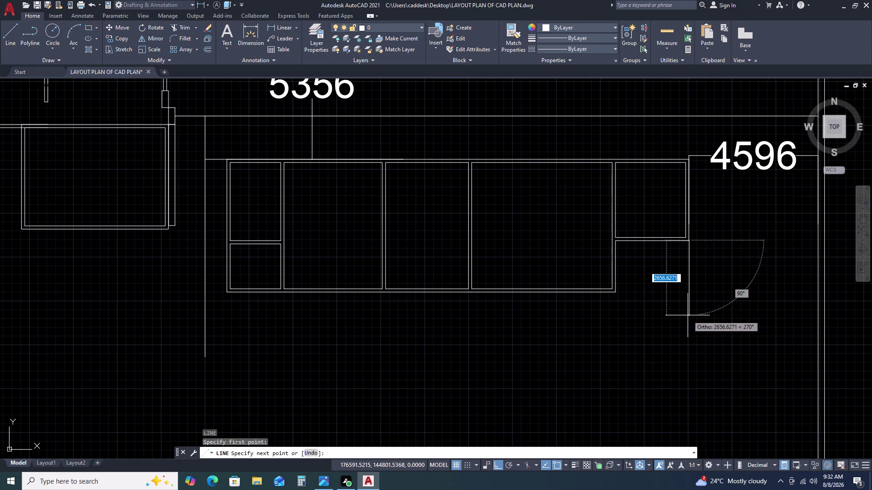
key(6)
key(0)
key(0)
key(space)
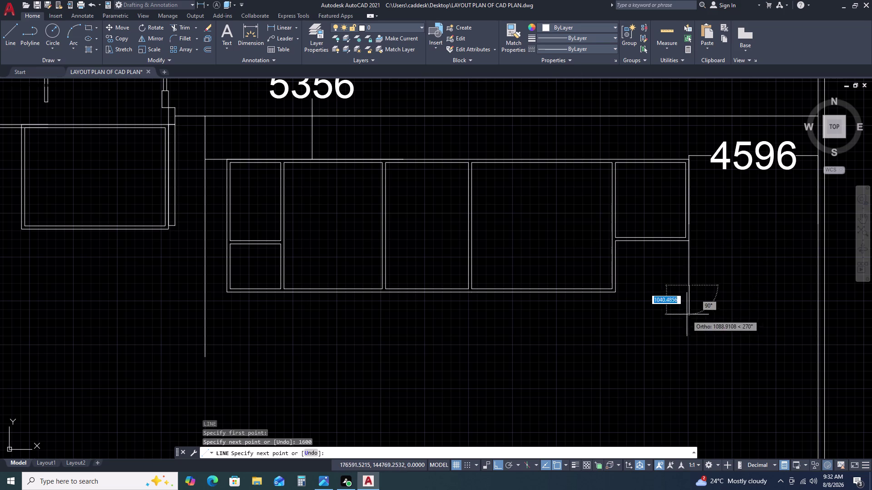
scroll(up, 3)
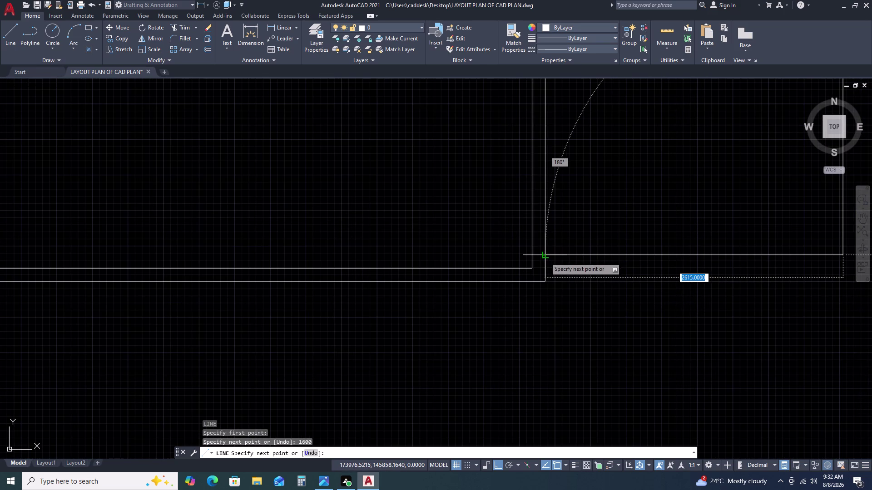
click(545, 257)
key(Escape)
scroll(down, 3)
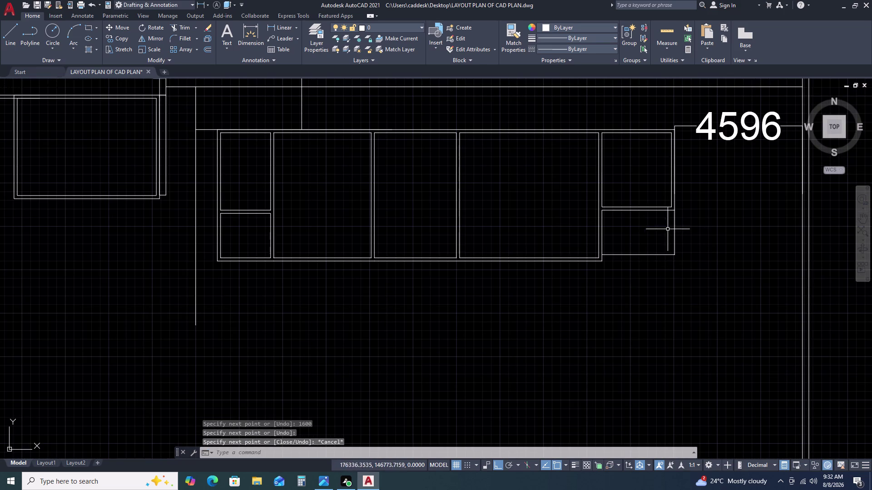
Offset the new bottom and vertical wall lines 115 outward.
key(o)
key(space)
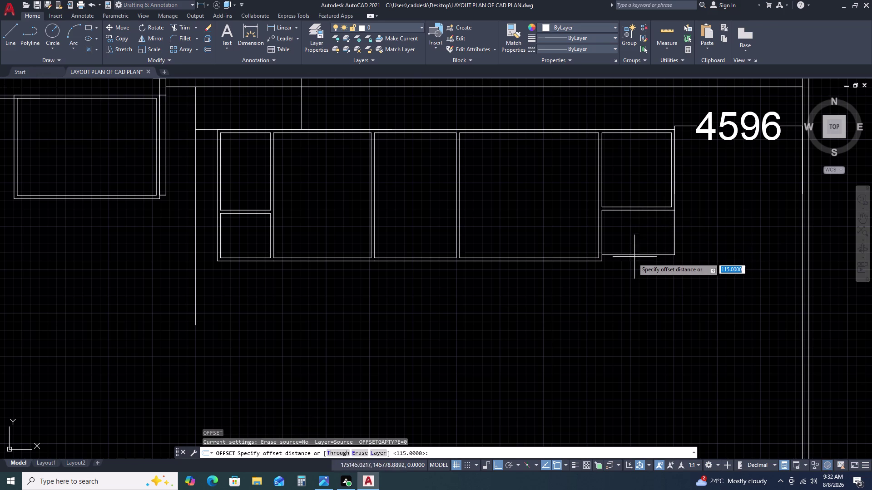
key(space)
click(639, 254)
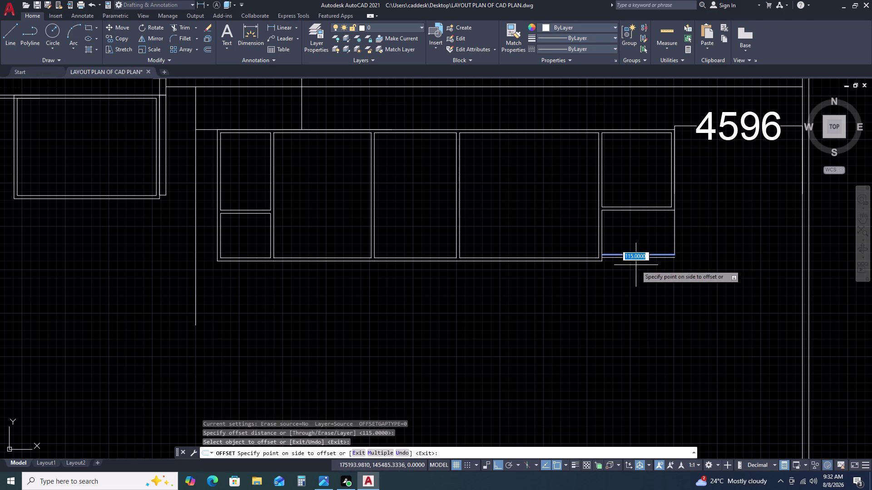
click(635, 265)
click(676, 237)
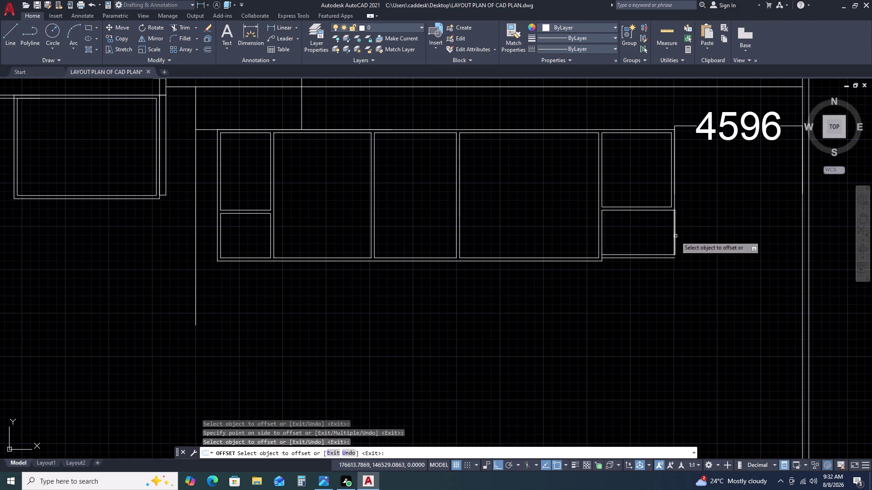
double_click(675, 231)
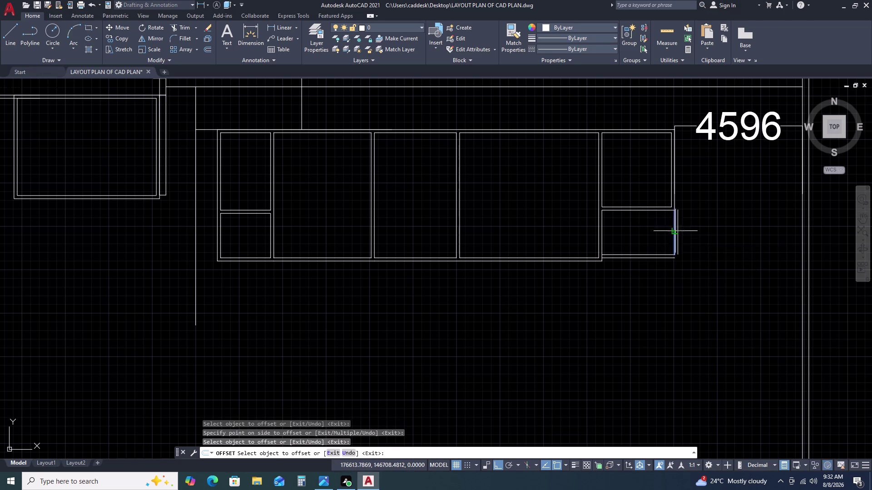
click(658, 235)
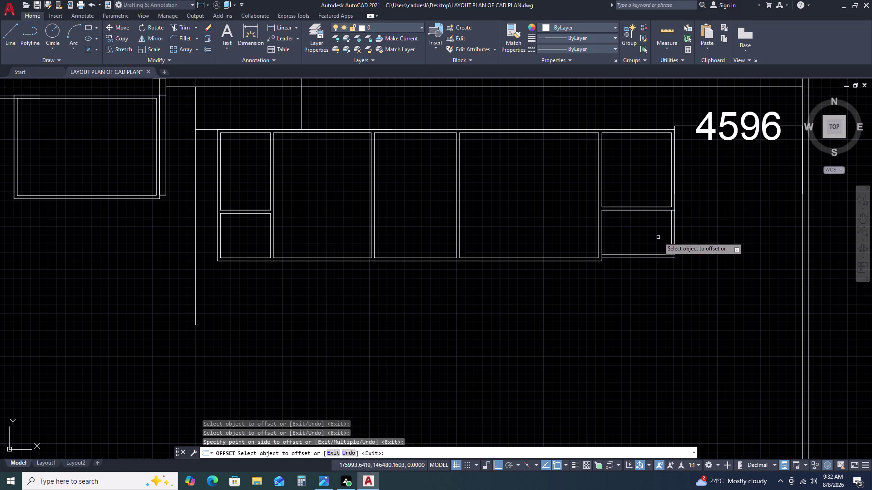
key(Escape)
Trim the overlapping wall line ends where the new walls meet.
text(T)
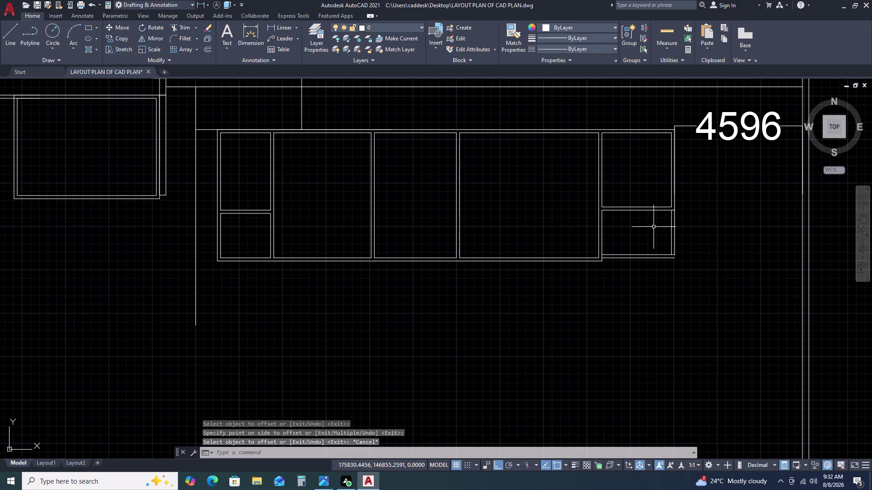
text(R)
key(space)
scroll(up, 3)
drag(669, 189, 667, 199)
click(665, 211)
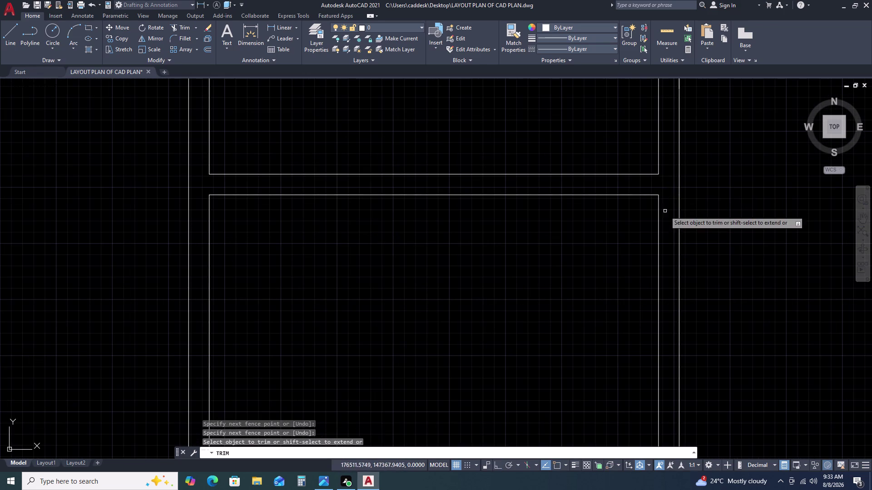
Trim the overshooting double-line ends at the new room's upper corner.
scroll(down, 3)
scroll(up, 3)
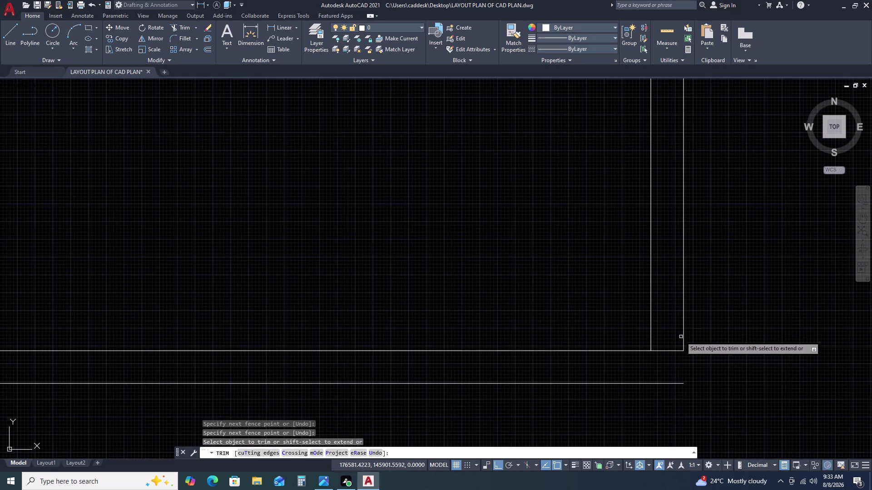
click(673, 330)
click(664, 360)
scroll(down, 3)
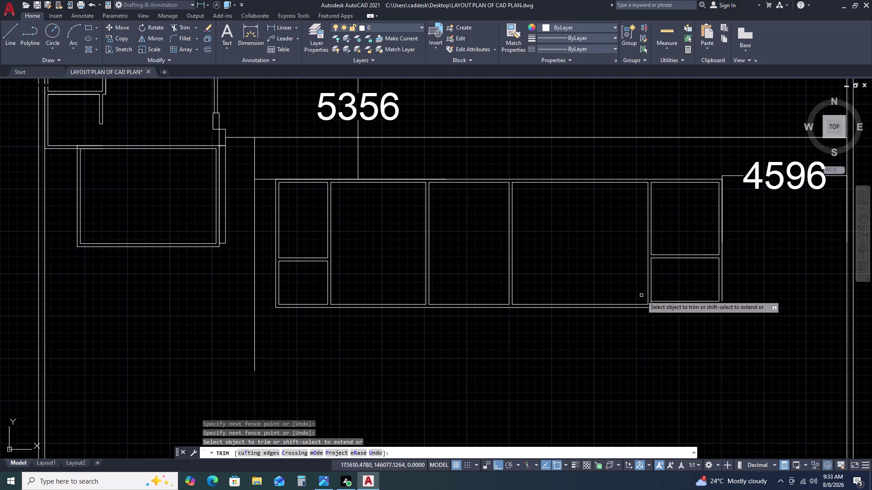
scroll(up, 3)
click(664, 301)
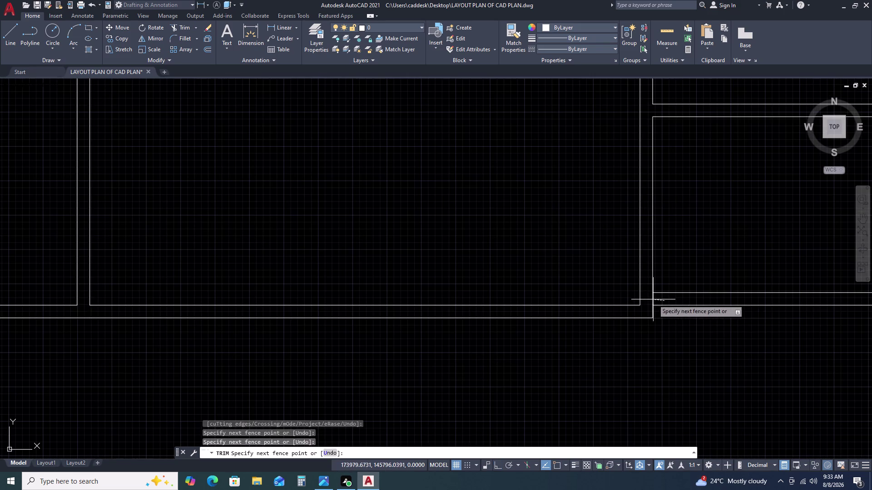
click(653, 300)
key(Escape)
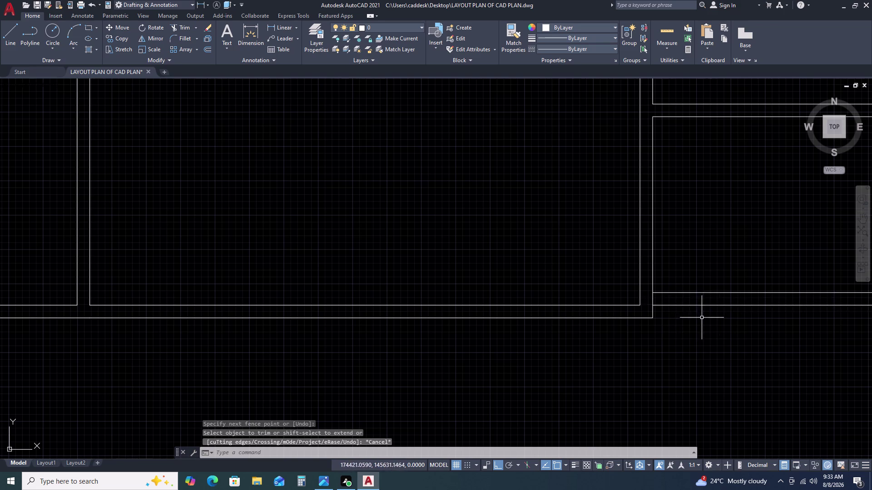
Trim the crossing wall lines at the room's lower corner.
scroll(down, 3)
key(space)
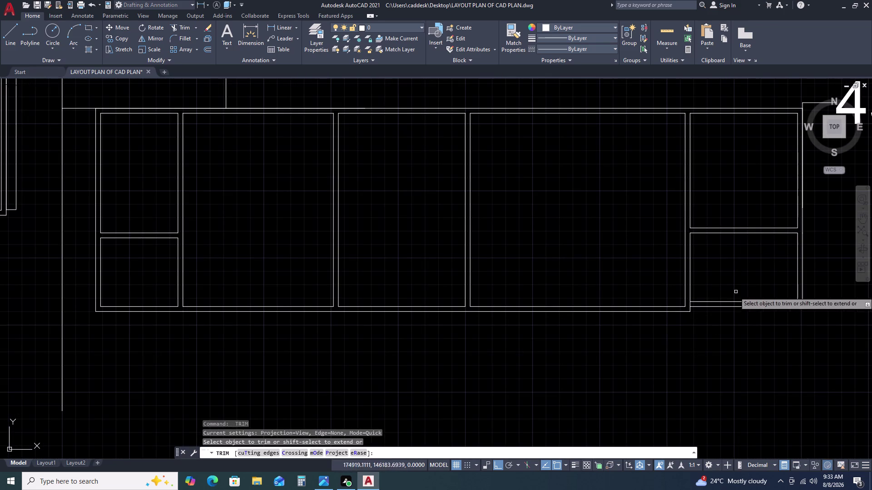
scroll(up, 3)
scroll(up, 3)
double_click(660, 305)
click(645, 319)
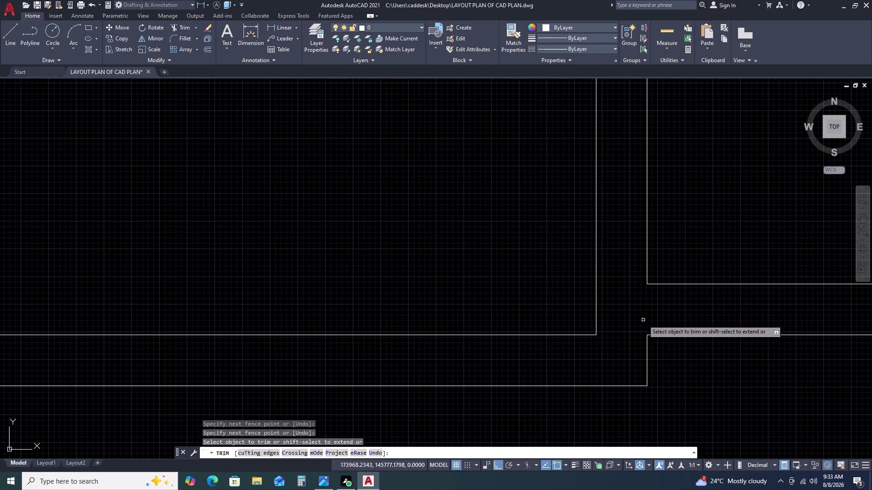
scroll(down, 3)
scroll(down, 3)
key(Escape)
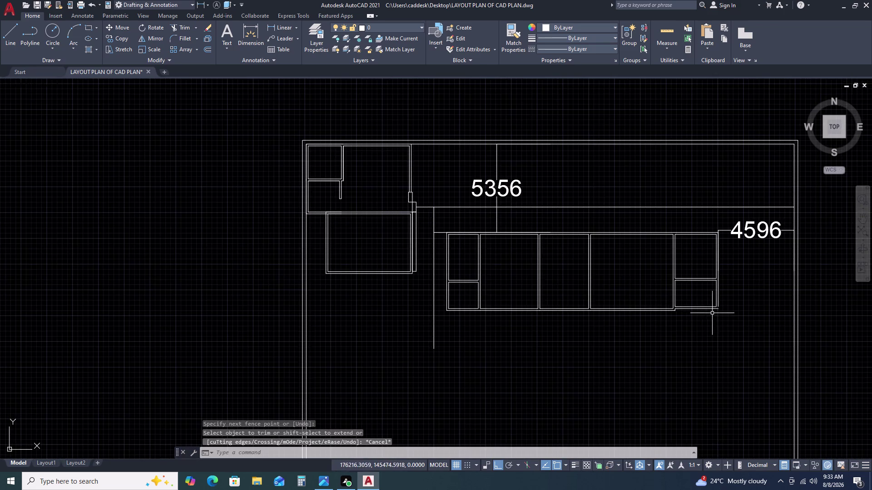
scroll(up, 3)
Fillet the outer corner with radius 0 so the walls meet sharply.
text(F)
key(space)
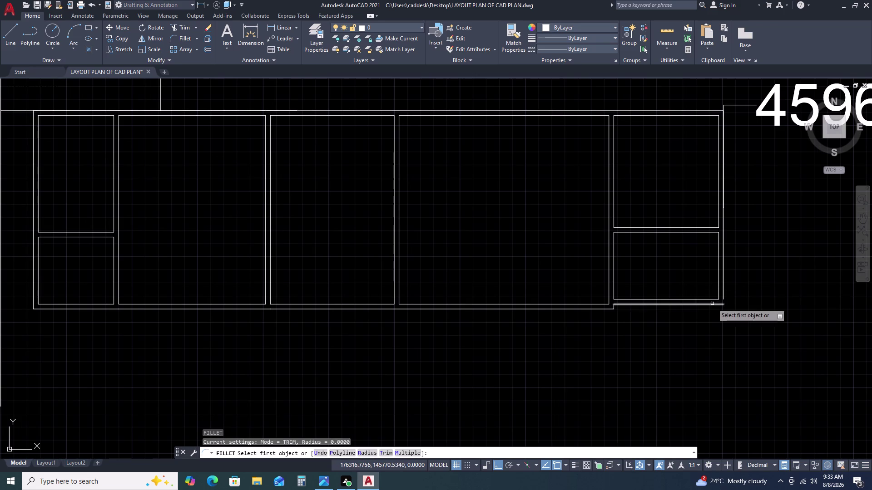
click(712, 306)
click(724, 300)
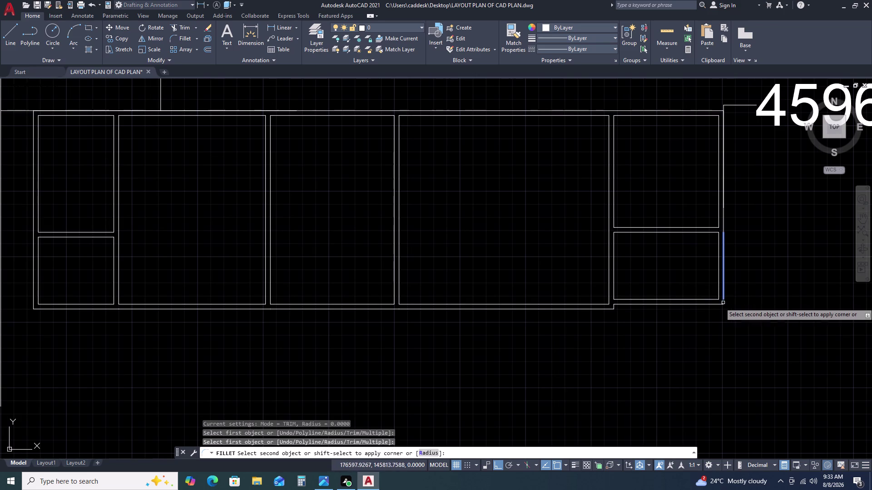
click(722, 305)
key(Escape)
Measure the room beside 4596, confirming it is 2670 by 2500.
scroll(down, 3)
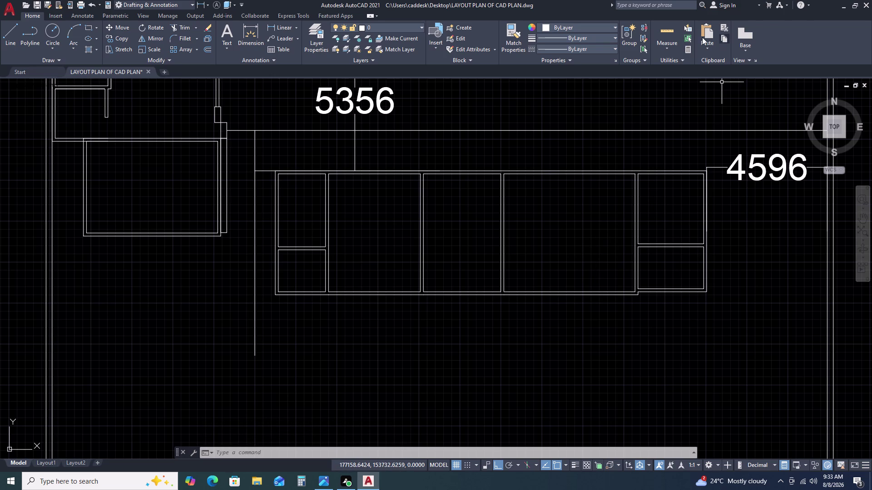
click(665, 34)
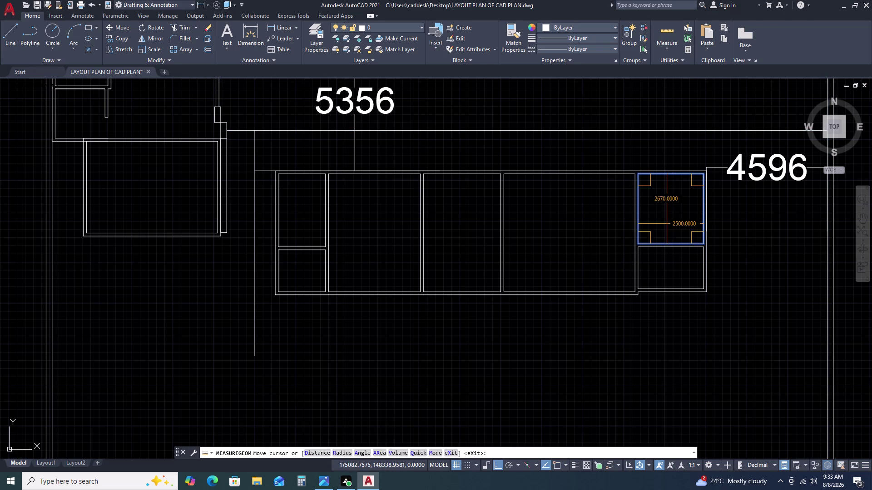
key(Escape)
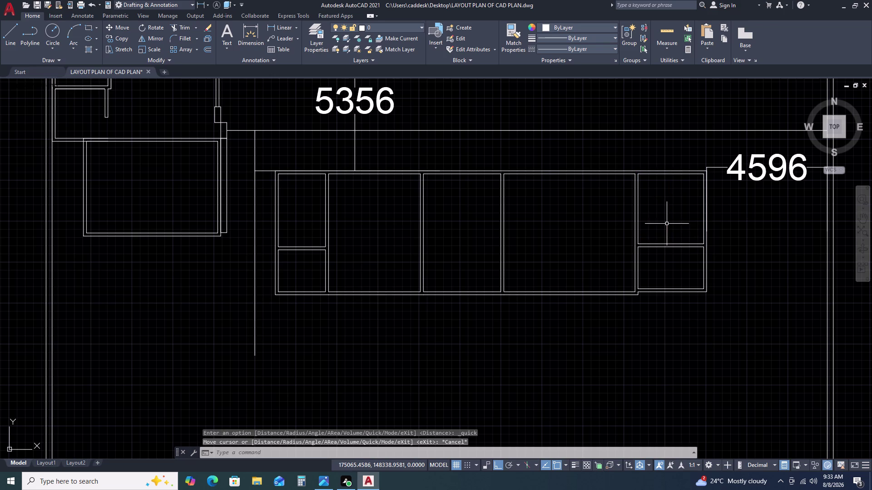
scroll(down, 3)
scroll(up, 3)
click(745, 253)
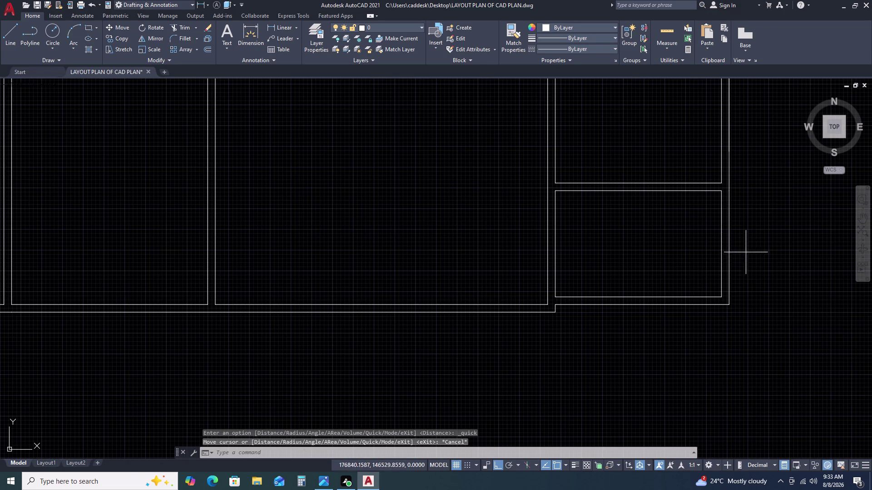
click(635, 314)
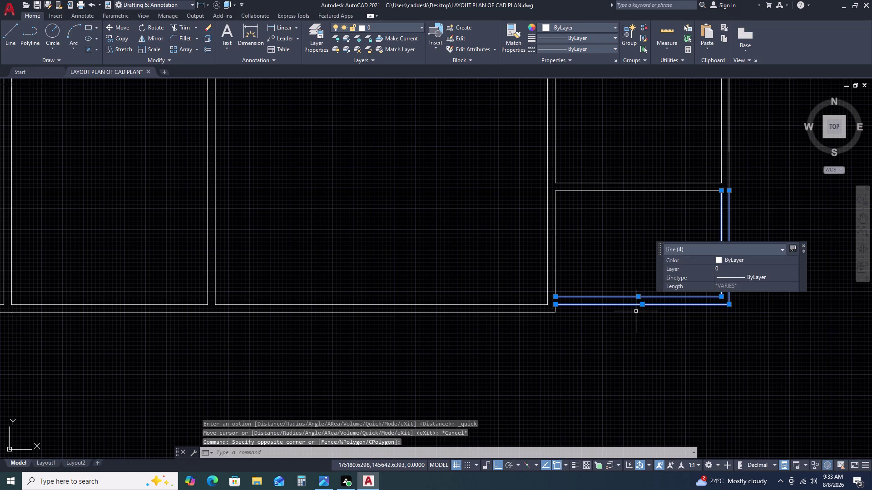
key(m)
key(space)
double_click(636, 308)
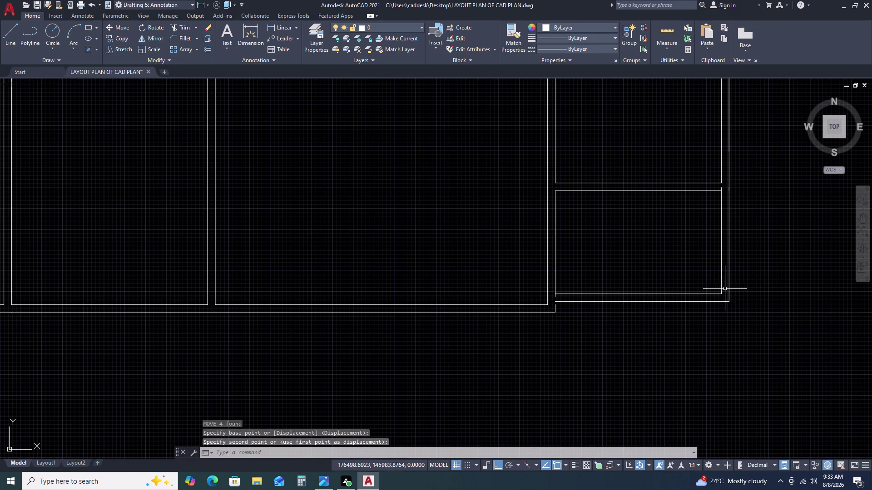
drag(754, 294, 718, 280)
click(694, 261)
key(m)
key(space)
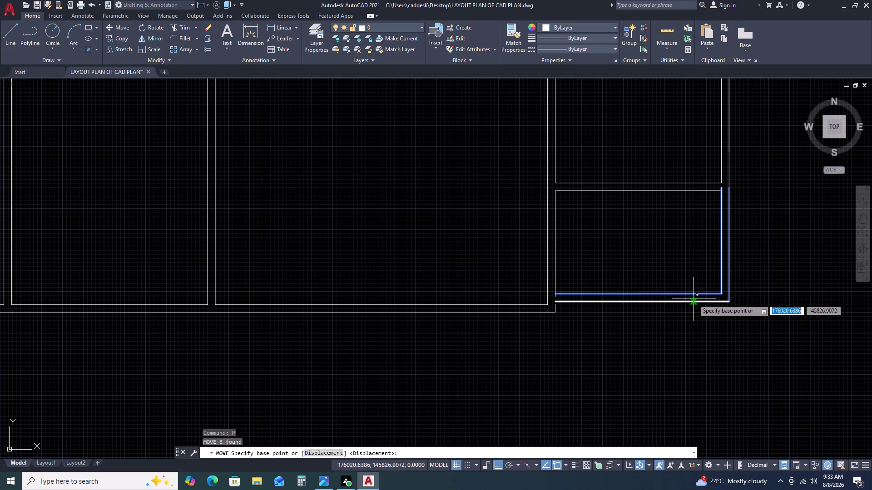
click(694, 299)
click(717, 413)
key(Escape)
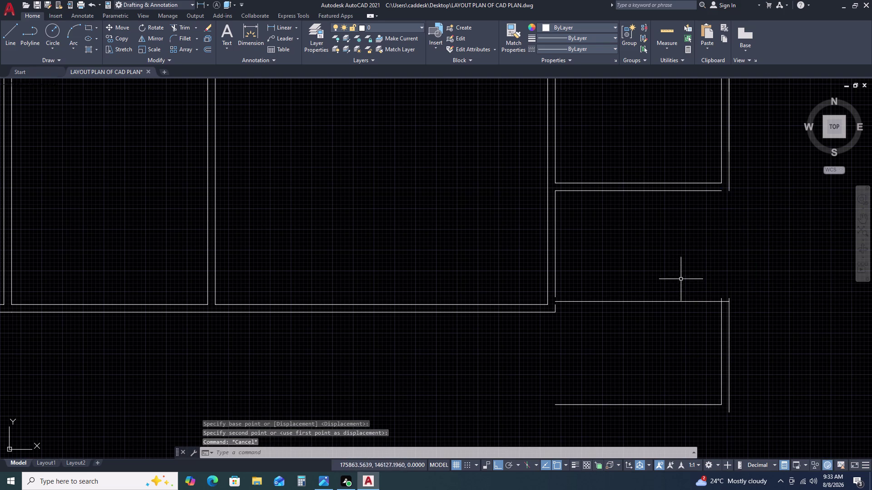
drag(703, 280, 700, 287)
drag(649, 326, 658, 326)
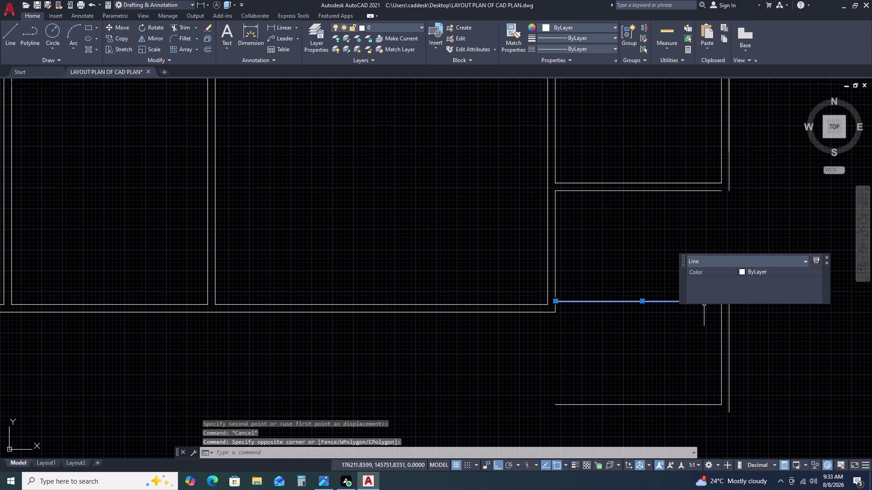
key(ctrl+z)
key(ctrl+z)
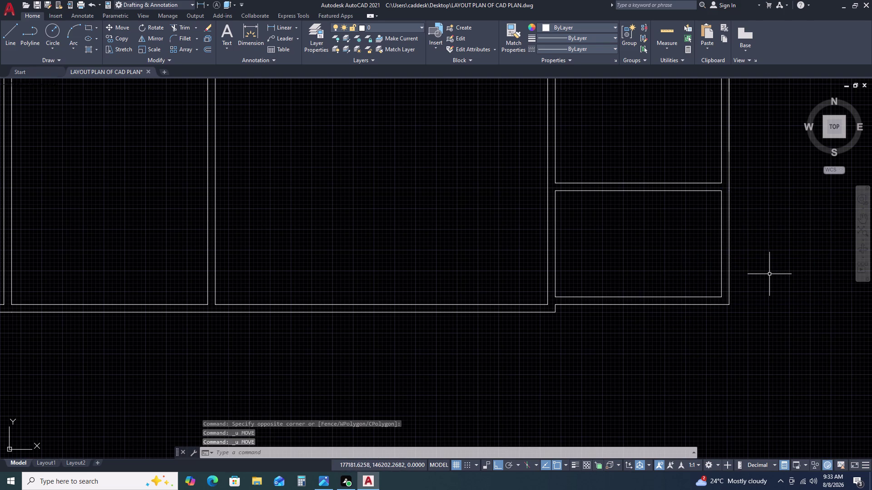
scroll(down, 3)
scroll(up, 3)
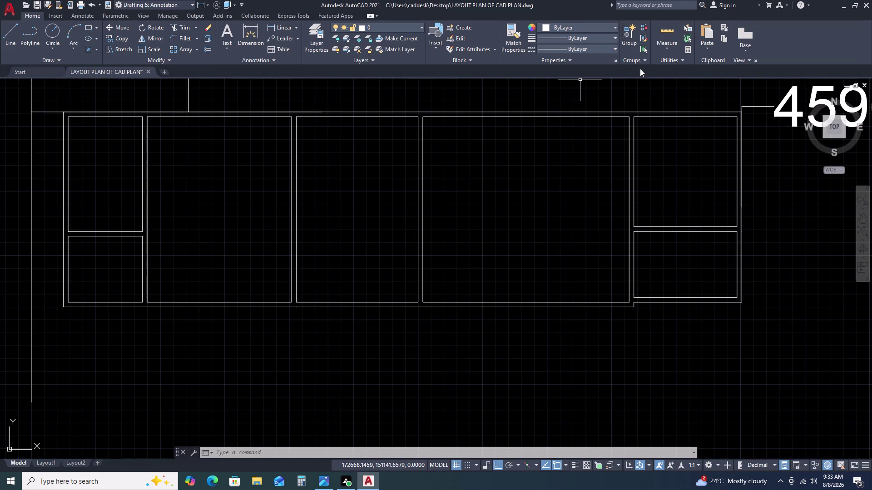
scroll(down, 3)
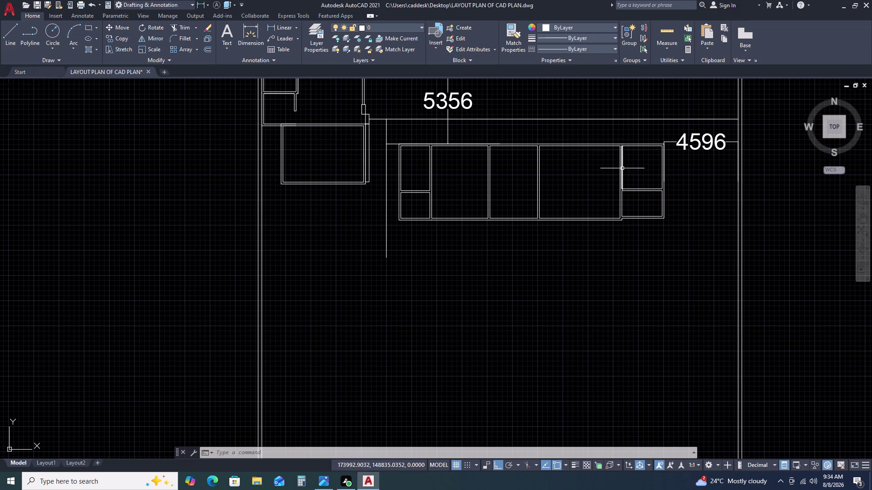
scroll(up, 3)
scroll(up, 3)
scroll(down, 3)
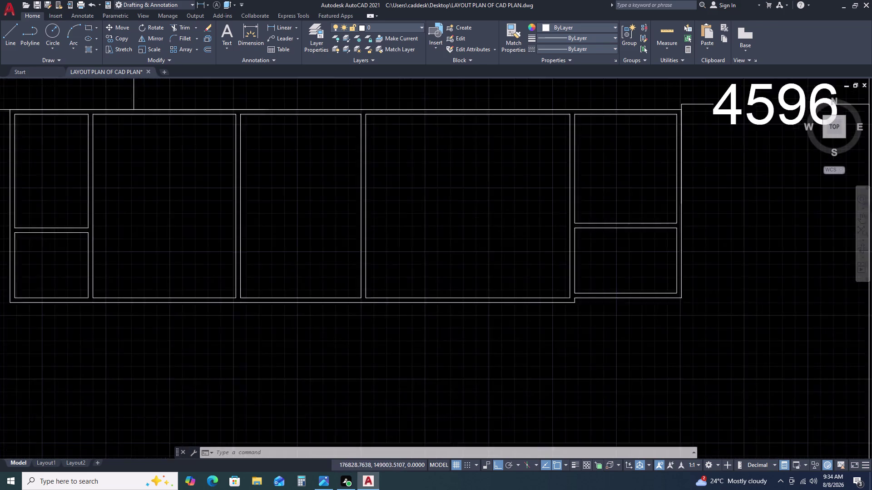
scroll(down, 3)
scroll(up, 3)
double_click(624, 192)
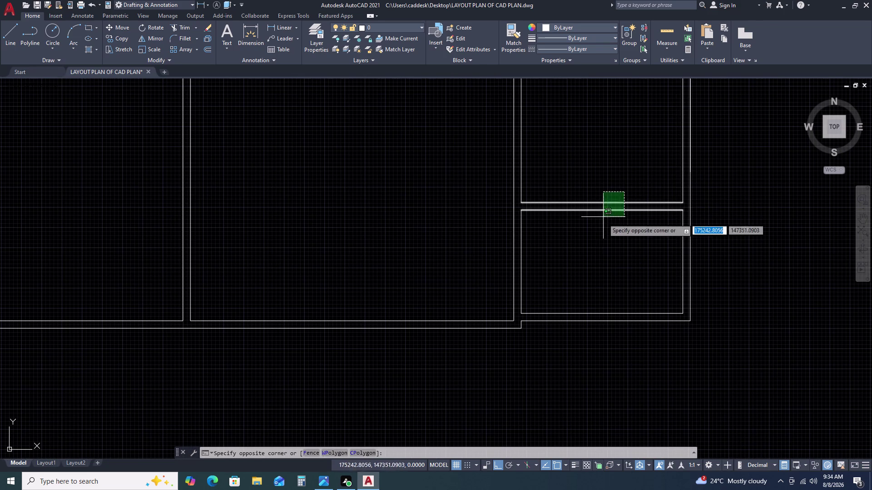
Delete the wall lines dividing the two small rooms.
click(600, 349)
key(Delete)
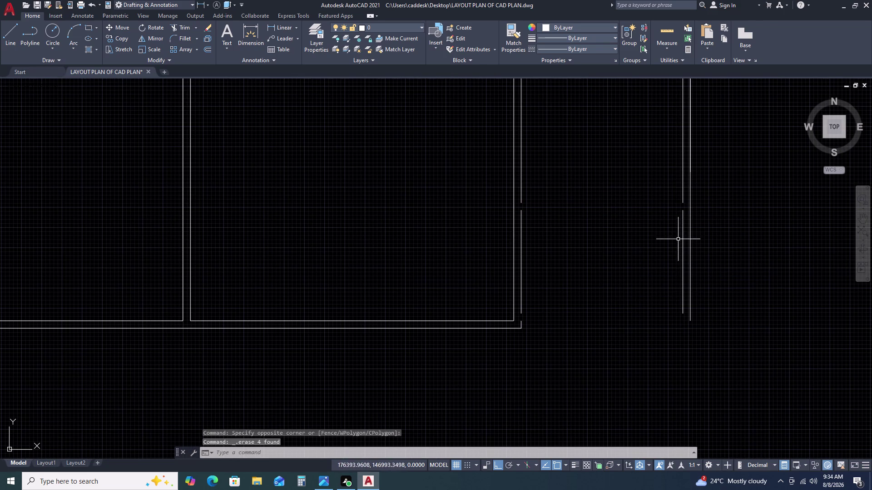
key(e)
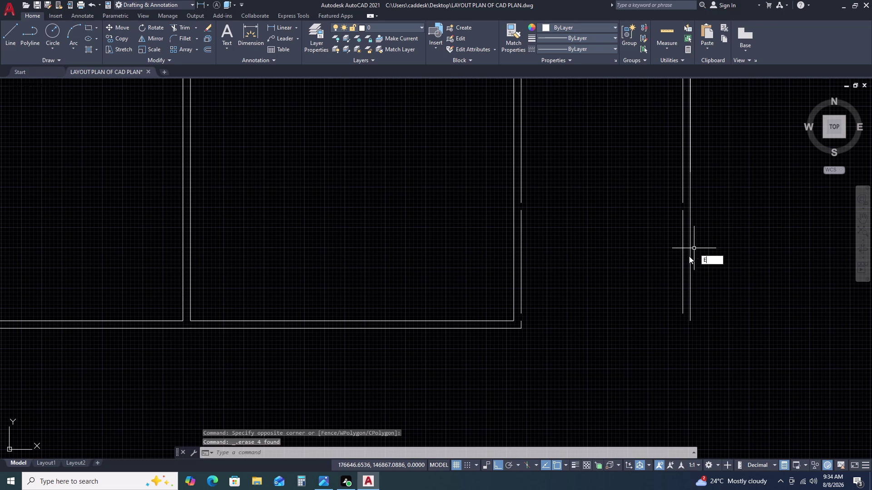
key(Escape)
Delete the remaining lower right and lower left vertical wall lines.
click(685, 244)
click(673, 250)
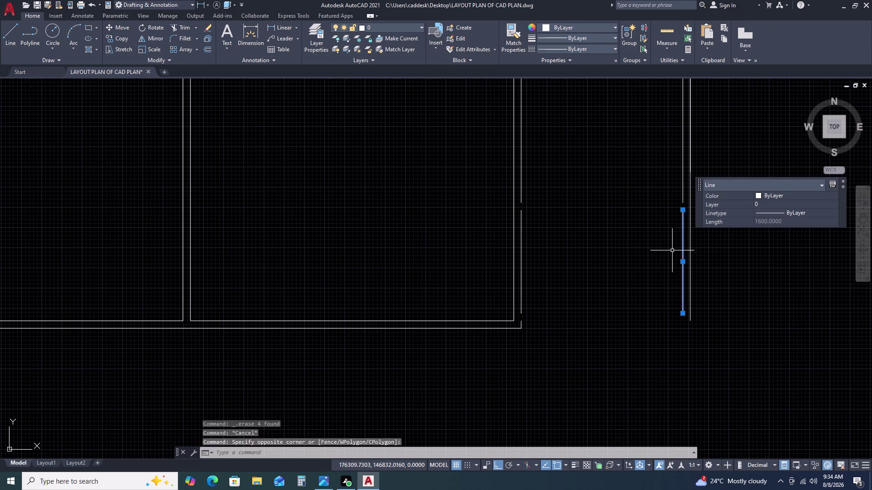
key(Delete)
click(522, 236)
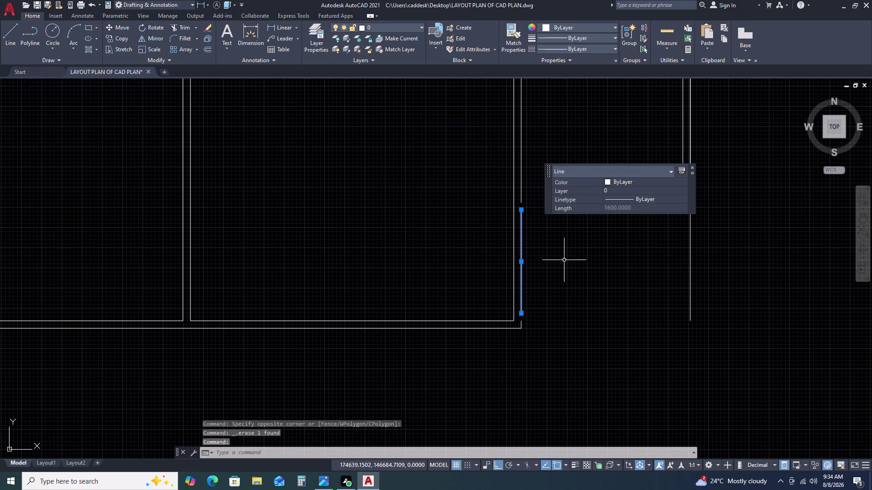
key(Delete)
scroll(down, 3)
scroll(up, 3)
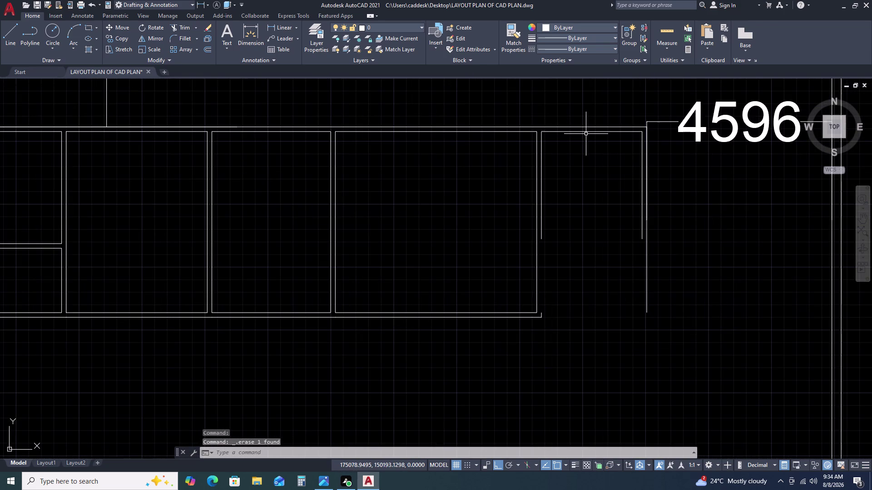
Select the small room's top line and start OFFSET.
click(587, 131)
key(o)
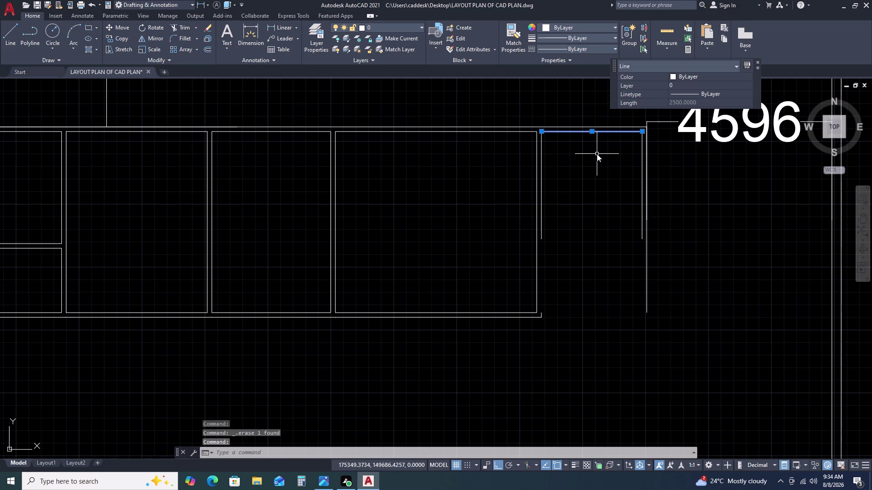
key(space)
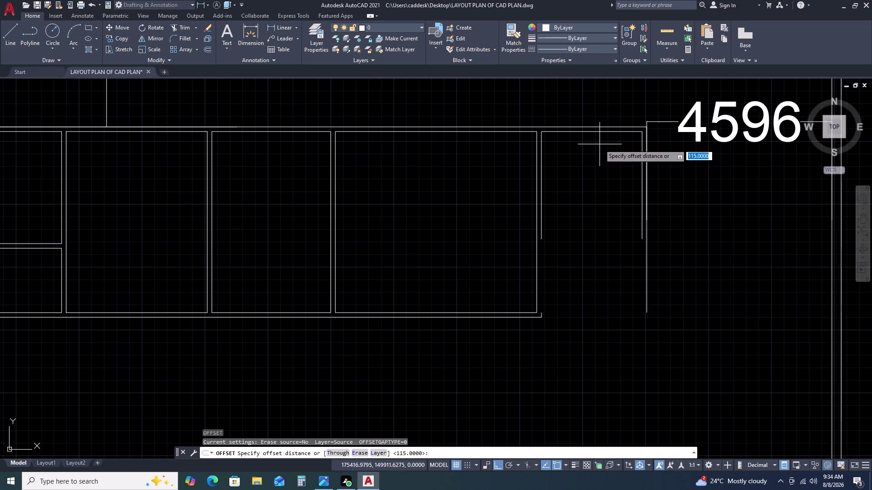
Offset the room's top line 2785 downward to form the new bottom wall.
text(2)
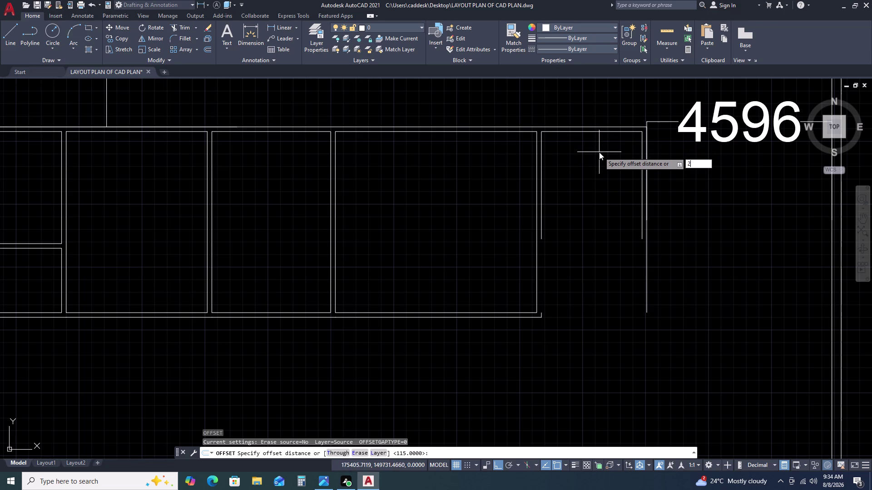
text(7)
text(8)
text(5)
key(space)
double_click(601, 200)
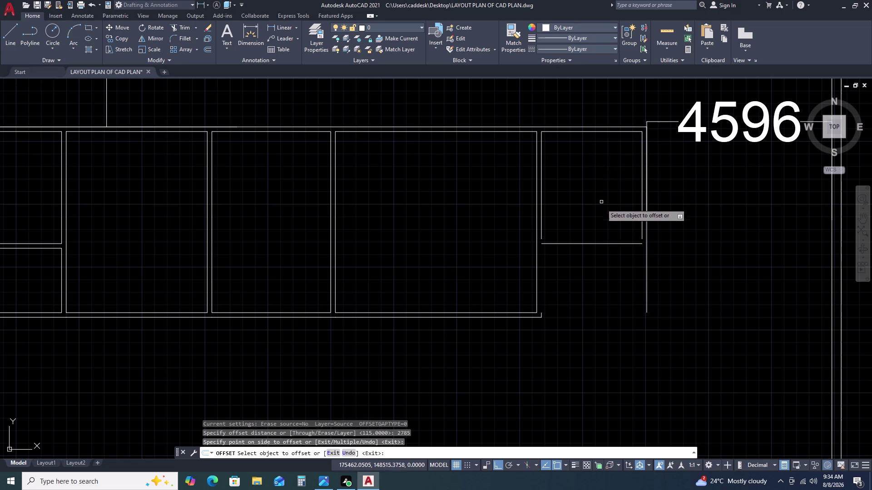
key(Escape)
Offset the new bottom line 115 downward to double the wall.
click(599, 239)
click(594, 256)
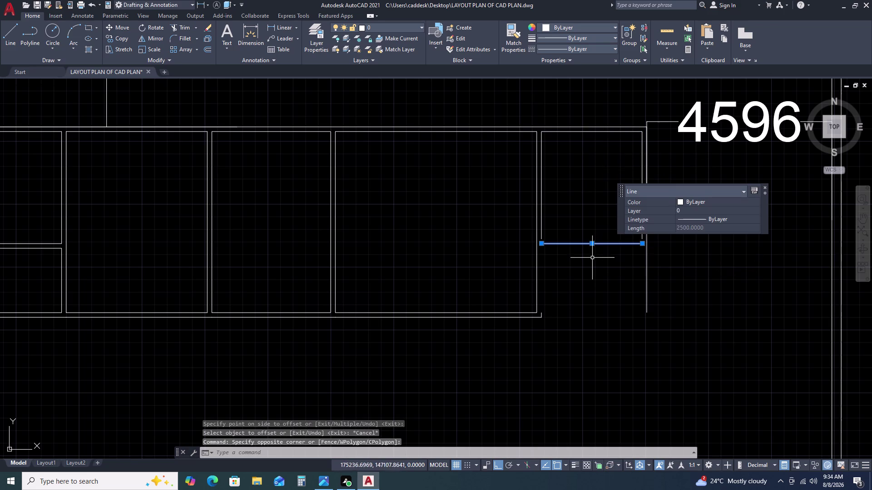
key(o)
key(space)
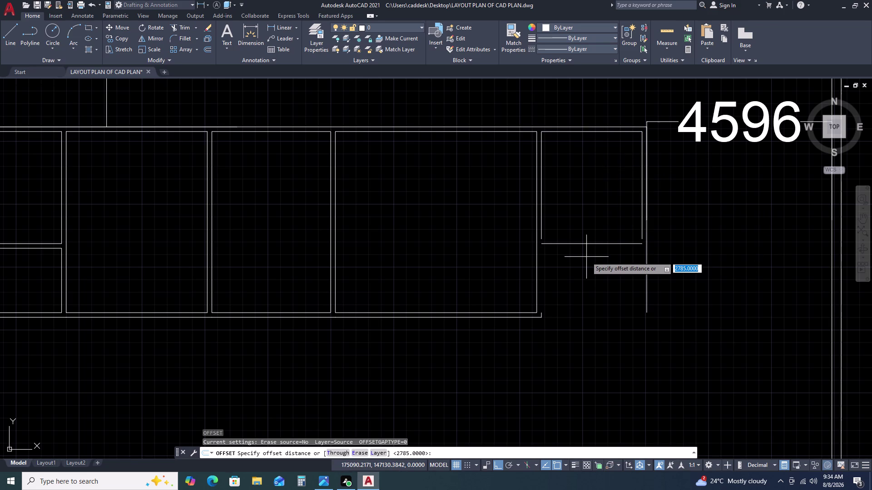
text(115)
key(space)
click(588, 266)
click(589, 268)
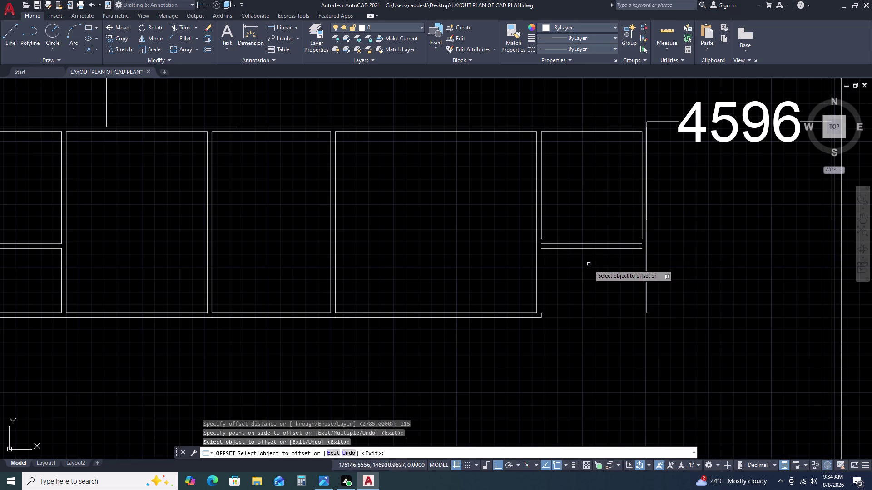
key(Escape)
Start EXTEND on the new bottom wall lines.
scroll(up, 3)
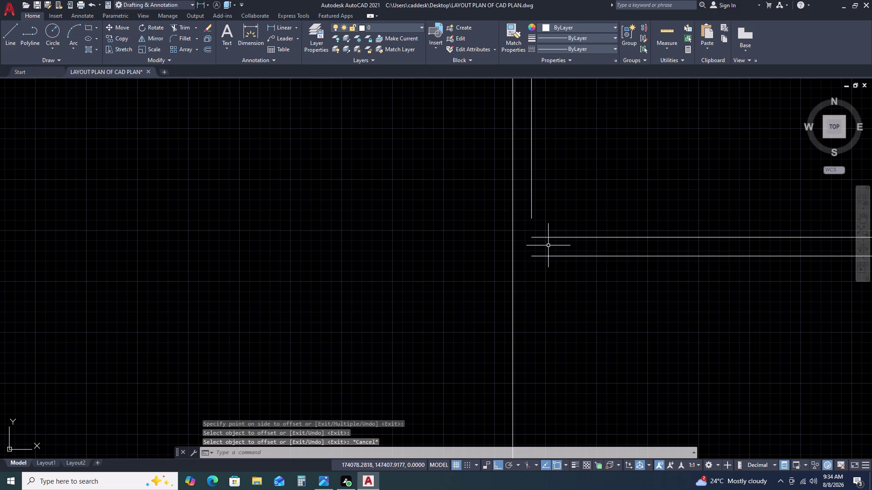
text(E)
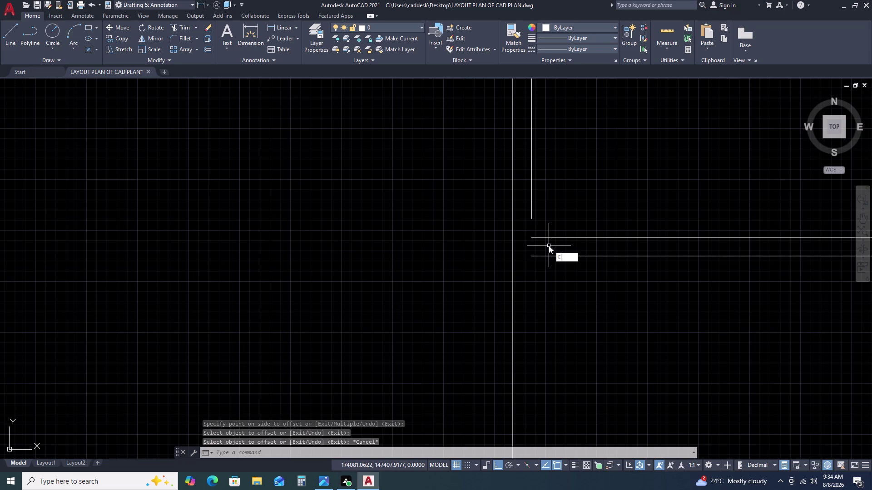
text(X)
key(space)
Extend the new bottom wall lines on the room's left side.
click(532, 206)
click(532, 220)
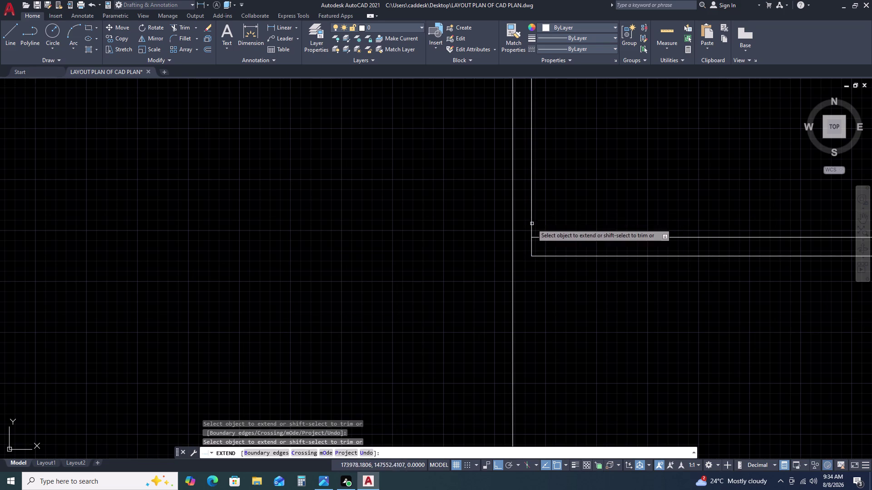
click(533, 236)
triple_click(532, 246)
click(532, 246)
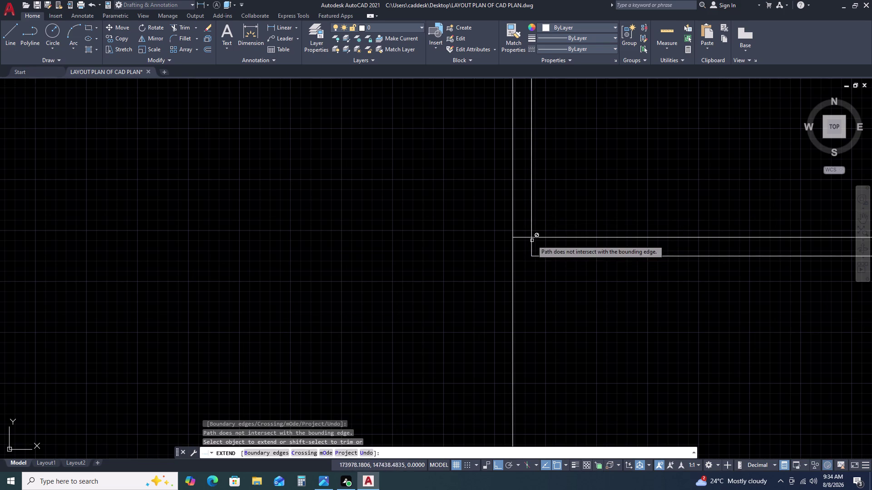
scroll(down, 3)
key(Escape)
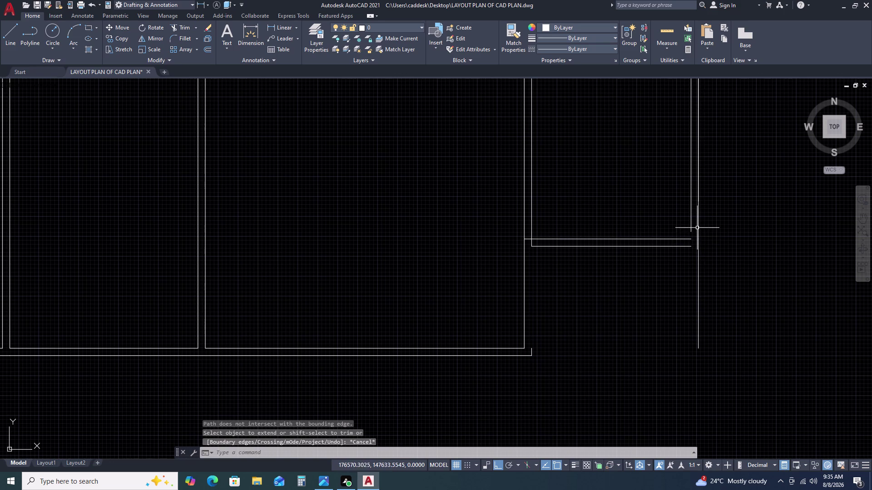
Extend the wall lines on the room's right side.
key(space)
click(689, 231)
click(691, 234)
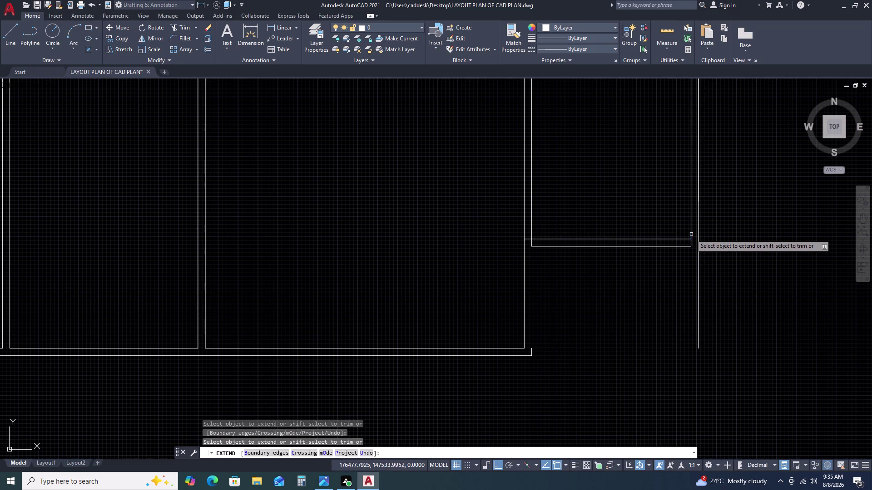
key(Escape)
Extend the bottom wall lines at the room's bottom corner and finish extending.
middle_drag(560, 260, 551, 215)
key(space)
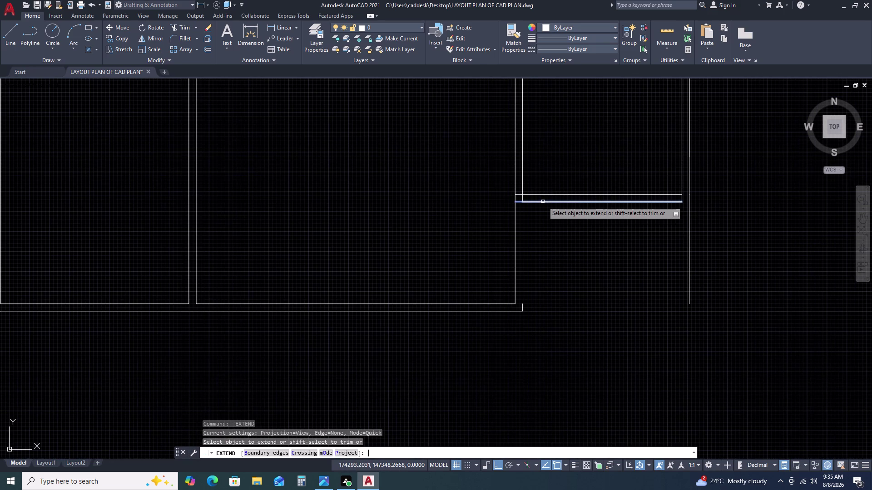
click(543, 202)
double_click(643, 202)
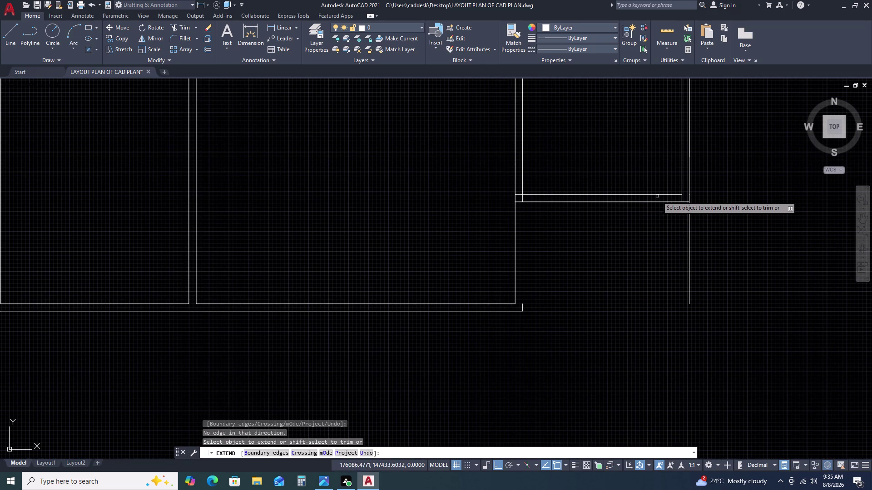
double_click(665, 195)
scroll(down, 3)
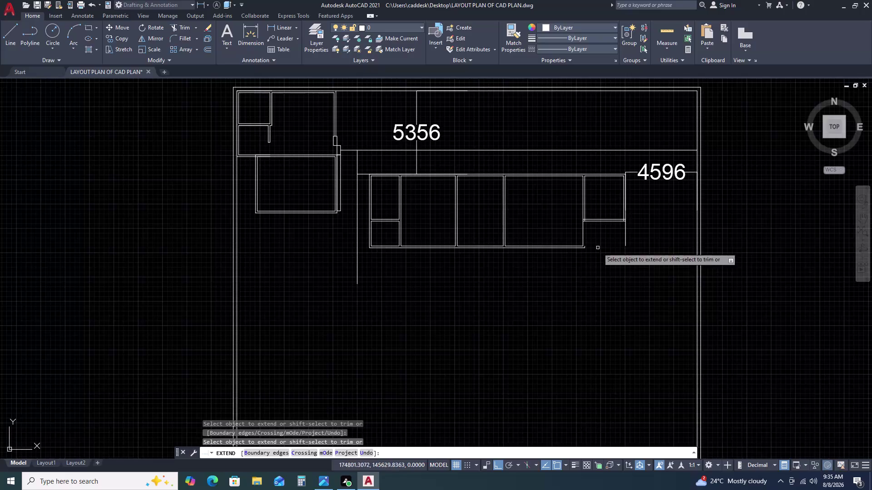
middle_drag(600, 258, 585, 197)
middle_click(580, 176)
key(space)
Select a wall line of the small room and begin a new 115 offset.
scroll(up, 3)
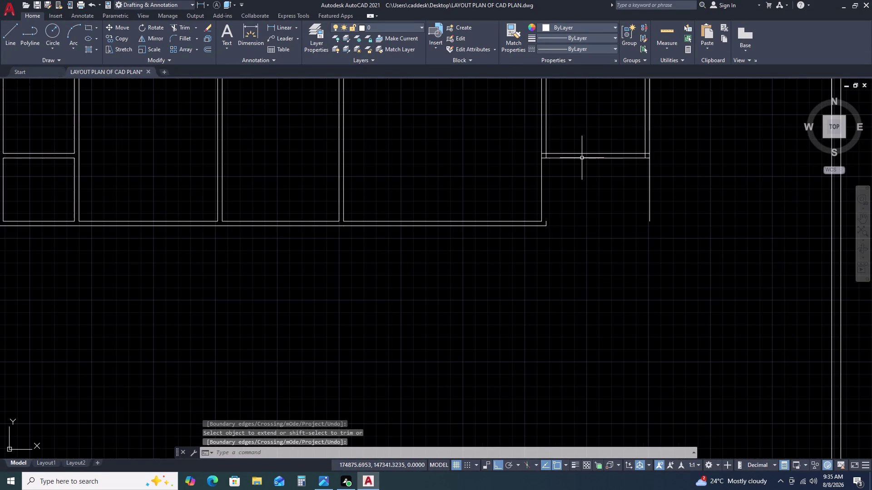
click(581, 158)
text(O)
key(space)
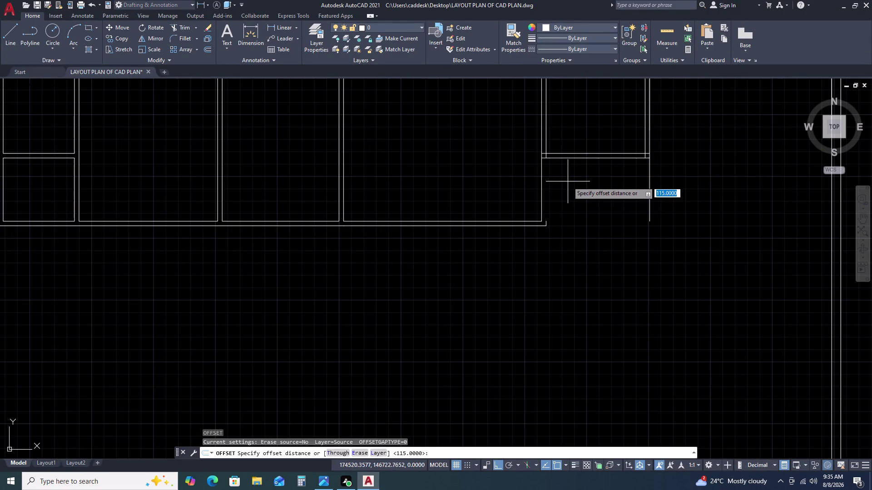
Offset the room's top wall line 1600 down to form the bottom wall.
key(1)
key(6)
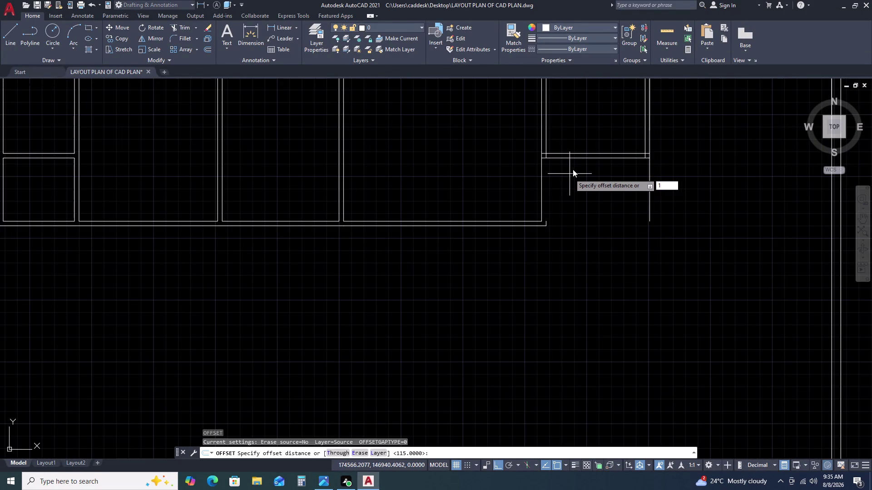
key(0)
key(0)
key(space)
click(571, 187)
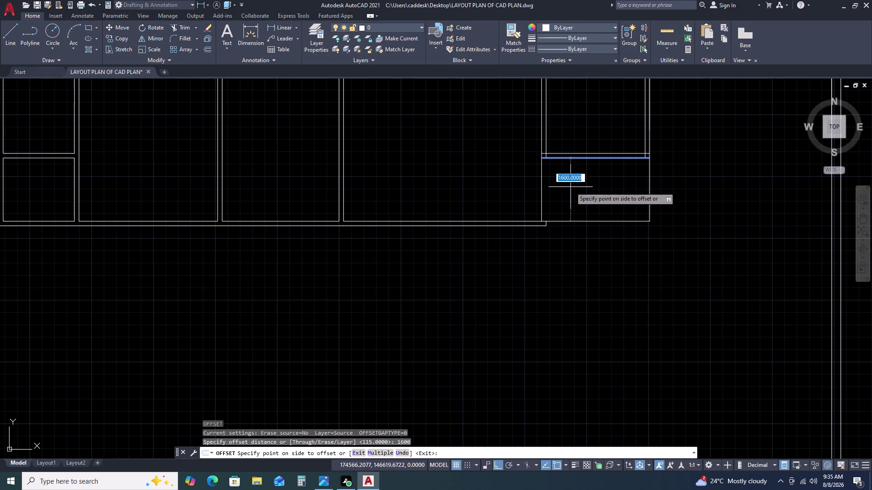
key(Escape)
click(580, 219)
double_click(573, 229)
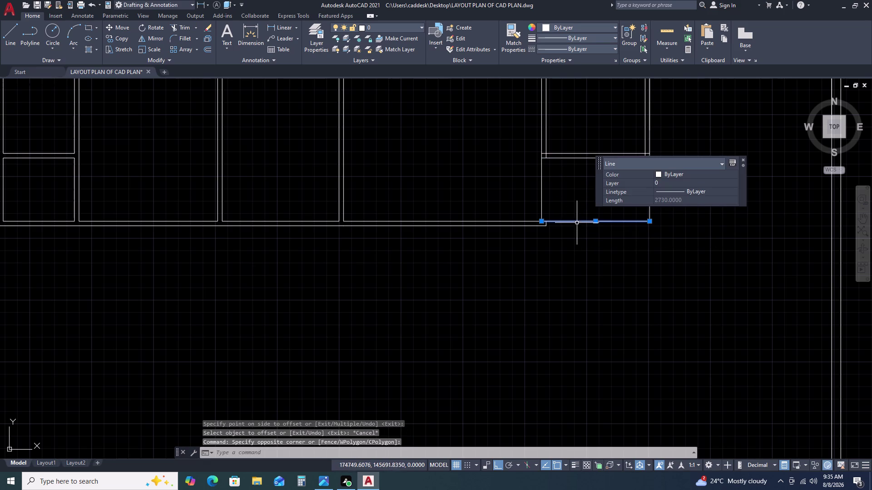
Double the new bottom wall with a 115 offset downward.
key(o)
key(space)
key(1)
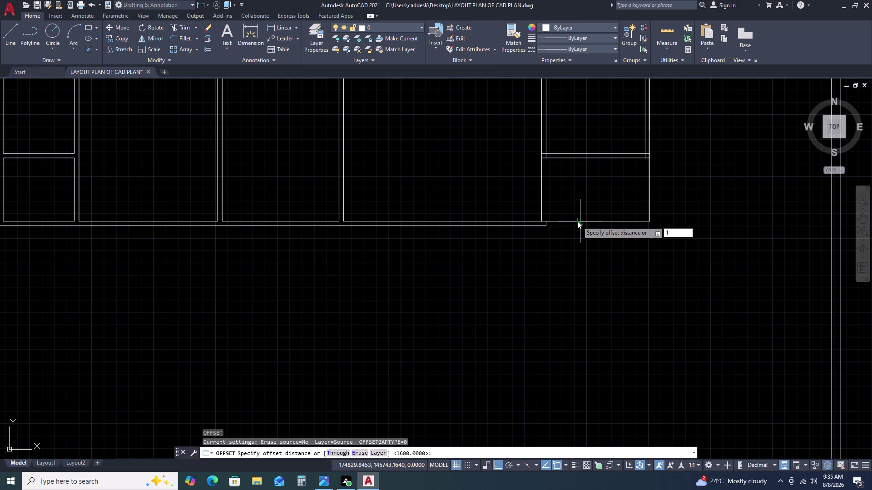
key(1)
text(5)
key(space)
double_click(576, 228)
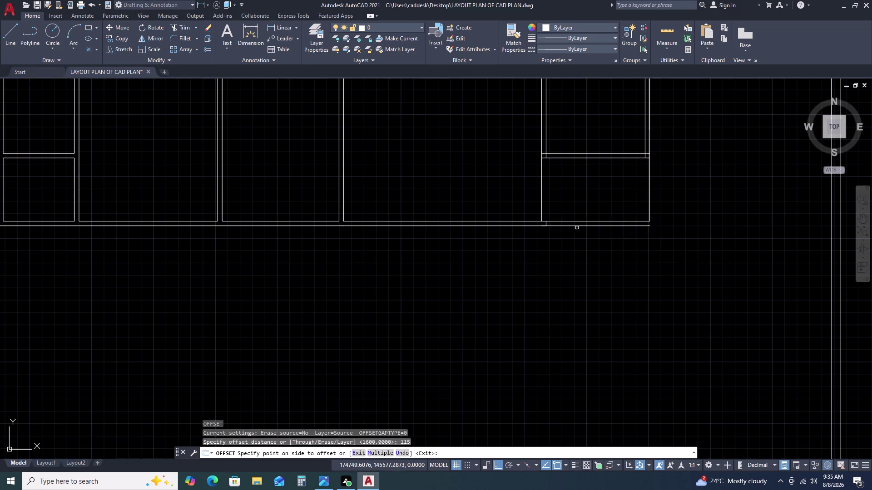
scroll(up, 3)
scroll(down, 3)
scroll(down, 3)
click(735, 172)
double_click(748, 175)
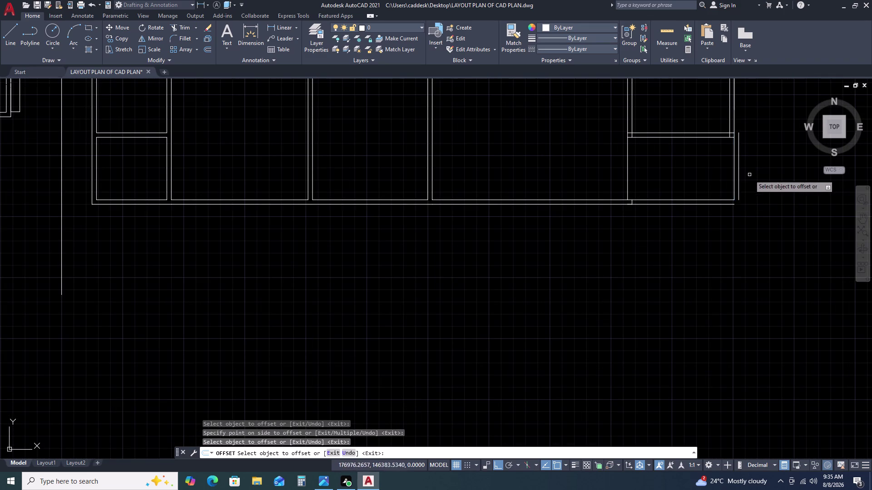
Offset the room's right wall line to the right side.
click(625, 176)
click(654, 173)
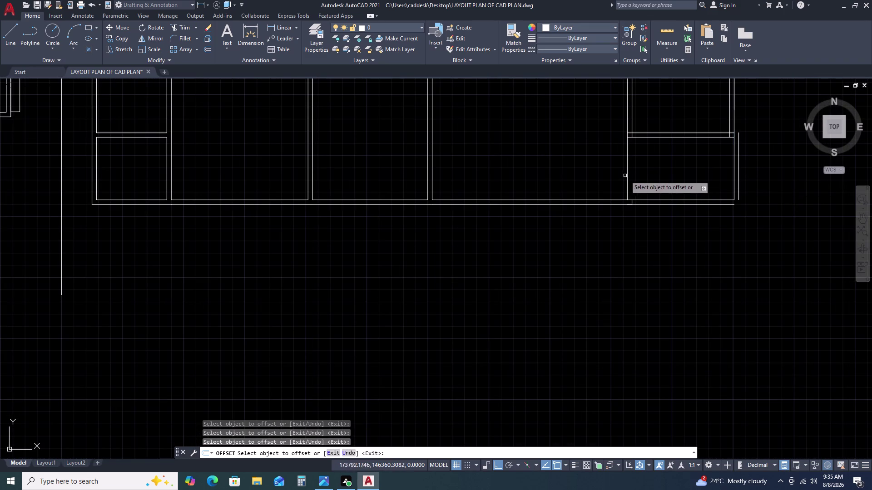
right_click(628, 174)
click(627, 175)
click(643, 175)
key(Escape)
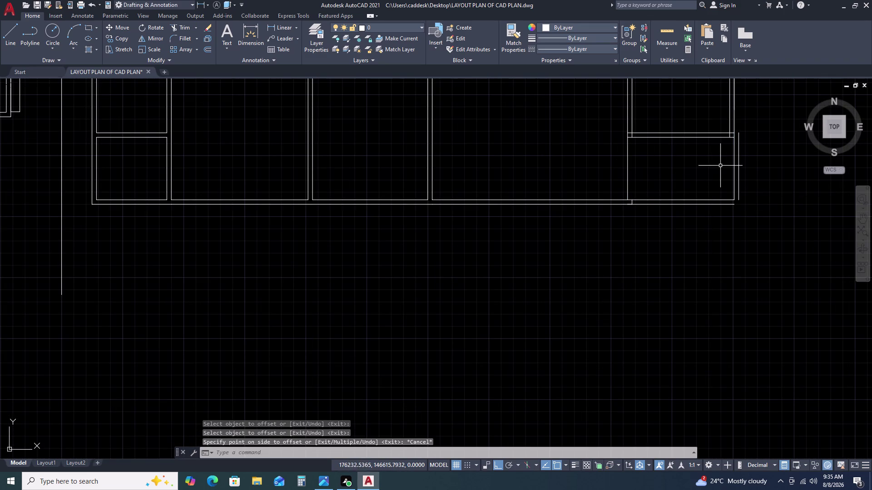
Delete the stray vertical line beside the room's right wall.
scroll(up, 3)
scroll(down, 3)
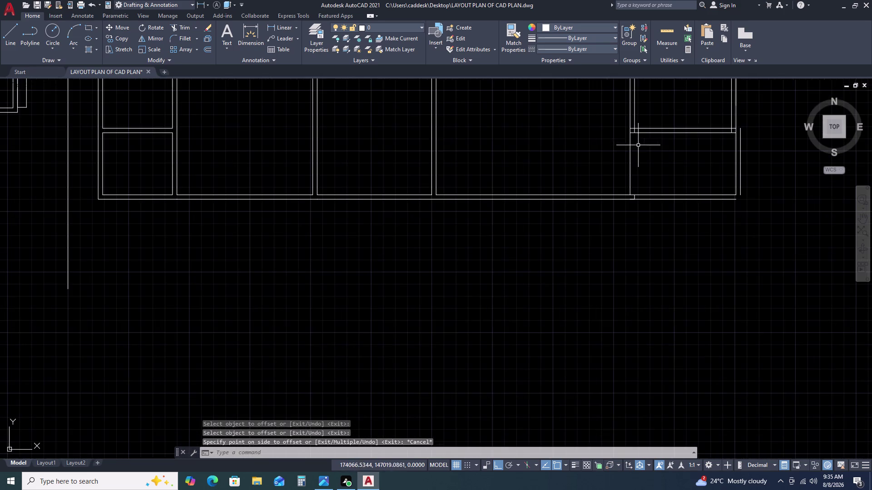
middle_drag(691, 157, 588, 170)
scroll(down, 3)
scroll(up, 3)
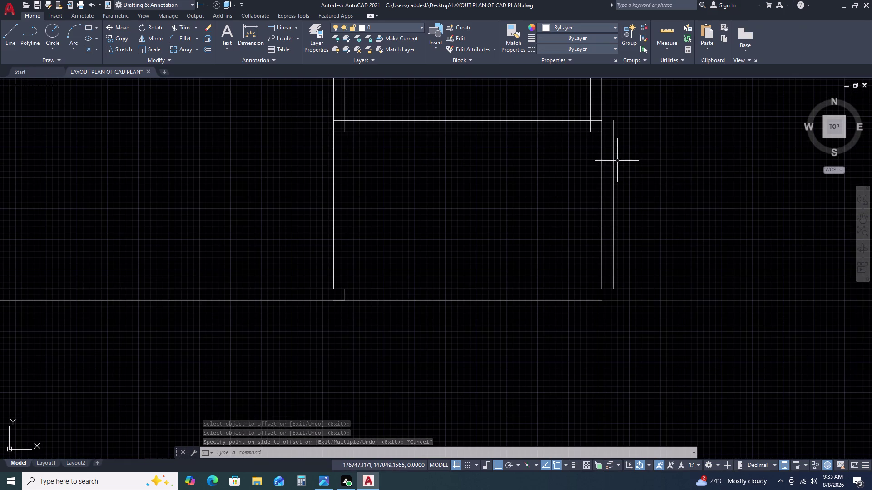
click(617, 160)
double_click(610, 170)
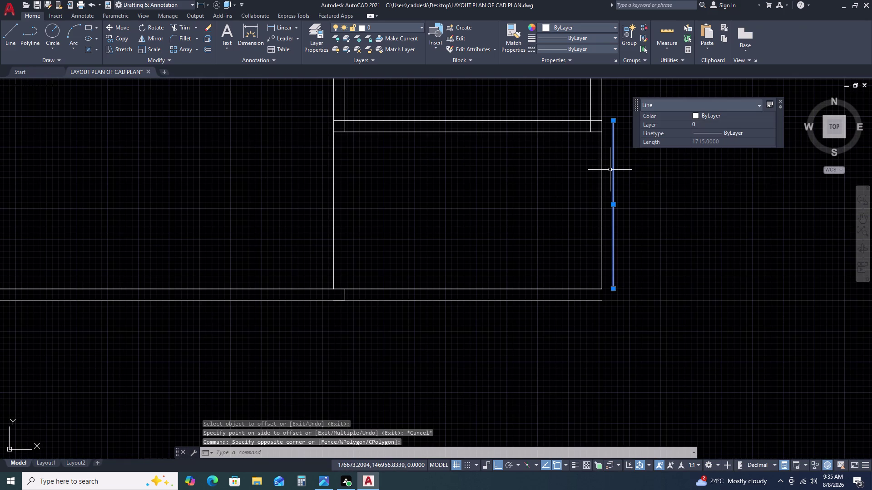
key(Delete)
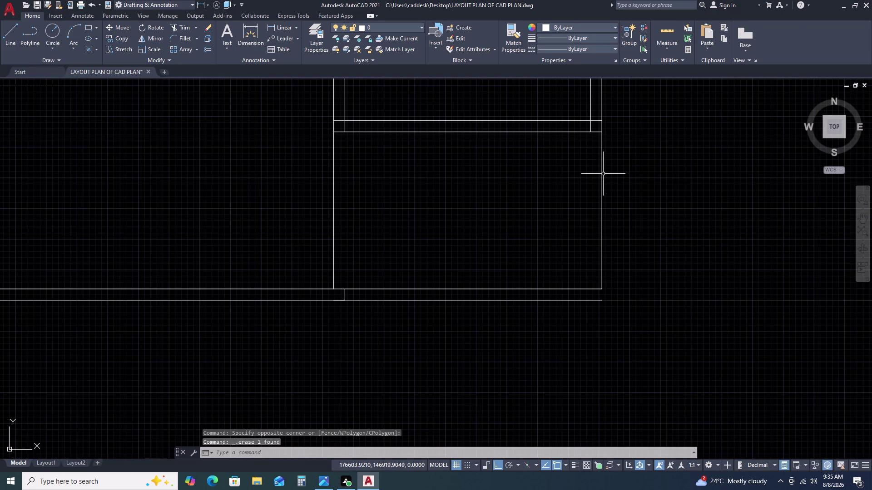
Offset the room's right wall line 115 to make a double wall.
click(602, 174)
text(O)
key(space)
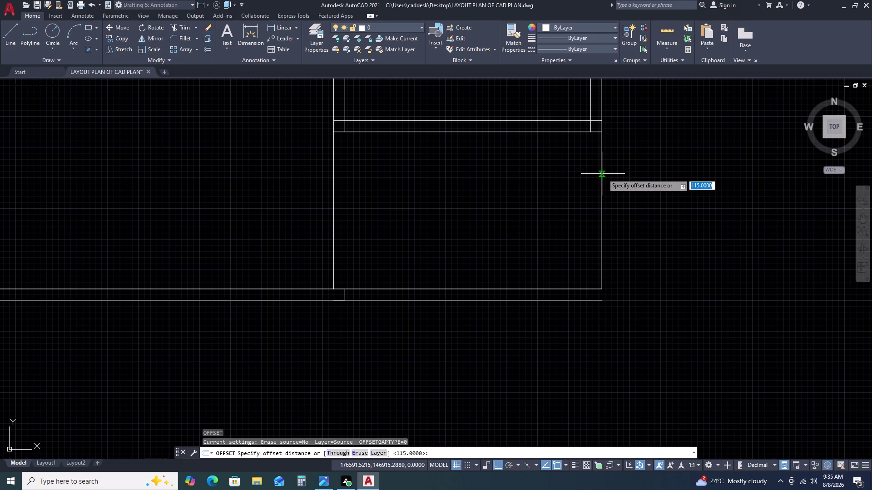
text(115)
key(space)
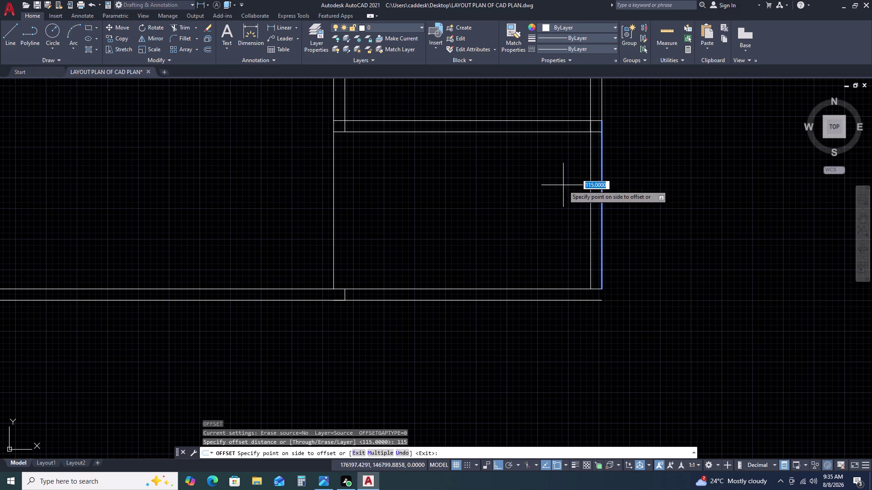
click(563, 185)
key(Escape)
Try filleting the bottom wall lines at the room's lower corner, then cancel.
middle_drag(590, 270, 579, 220)
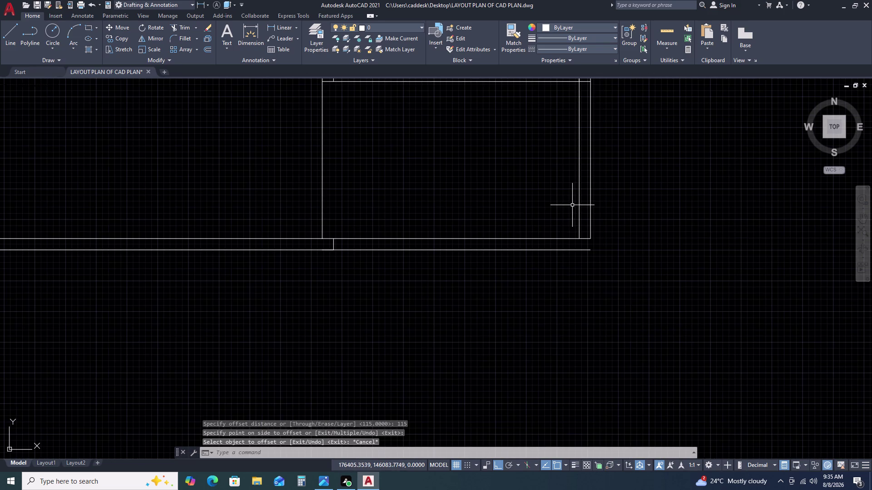
key(f)
key(space)
double_click(576, 251)
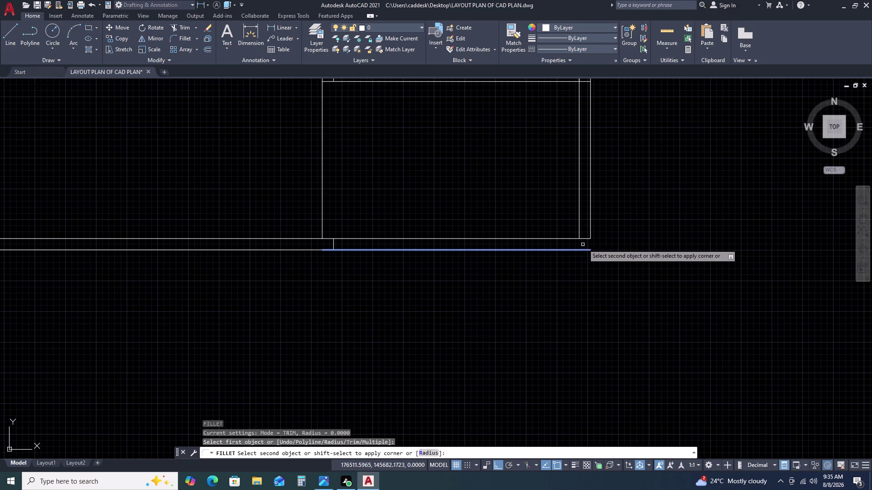
click(591, 232)
key(Escape)
Clear pending commands beside the bottom walls and start EXTEND (EX).
scroll(up, 3)
scroll(up, 3)
middle_drag(322, 251, 456, 204)
scroll(down, 3)
scroll(down, 3)
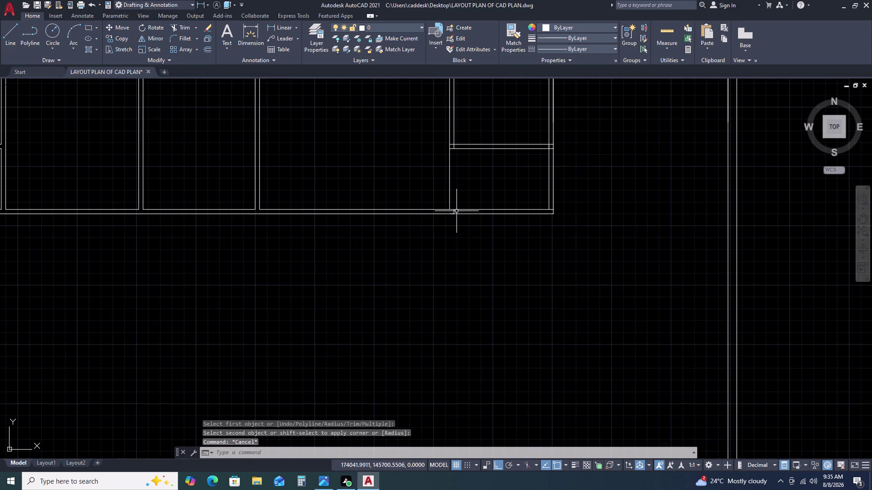
key(f)
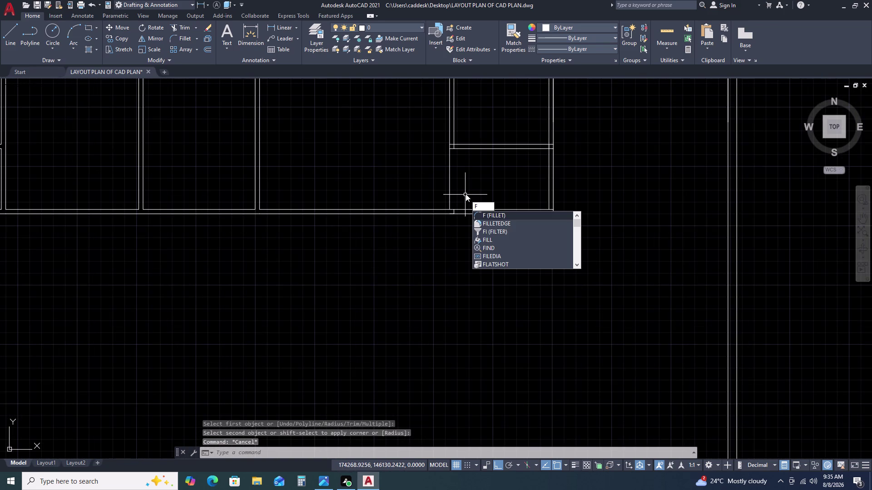
key(Escape)
key(Escape)
key(Escape)
key(Escape)
key(Escape)
key(e)
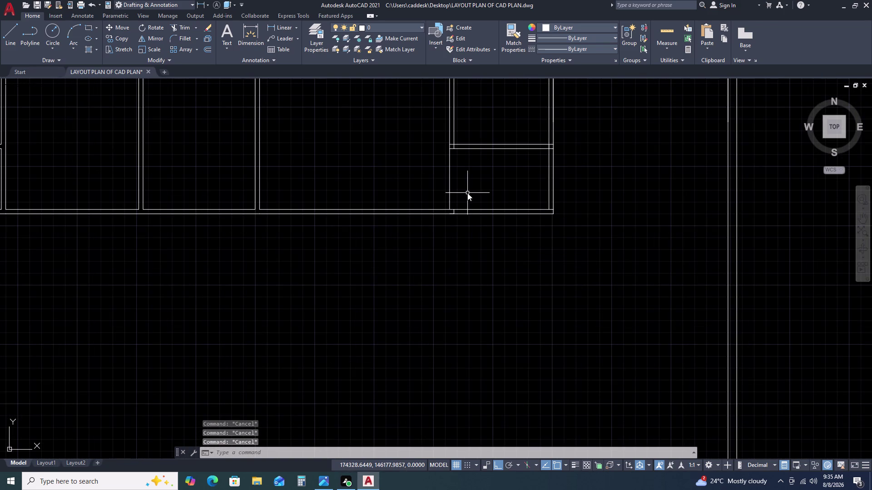
text(X)
key(space)
Try extending wall lines with a fence selection, then cancel.
scroll(down, 3)
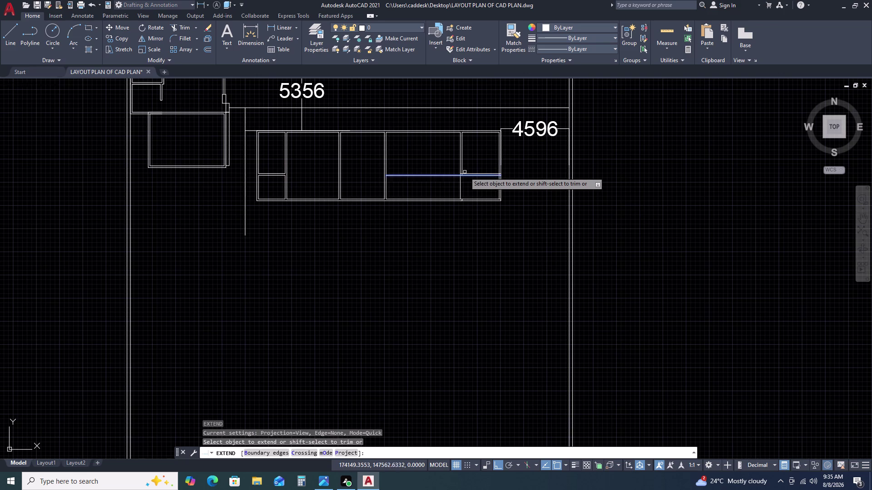
scroll(up, 3)
scroll(up, 3)
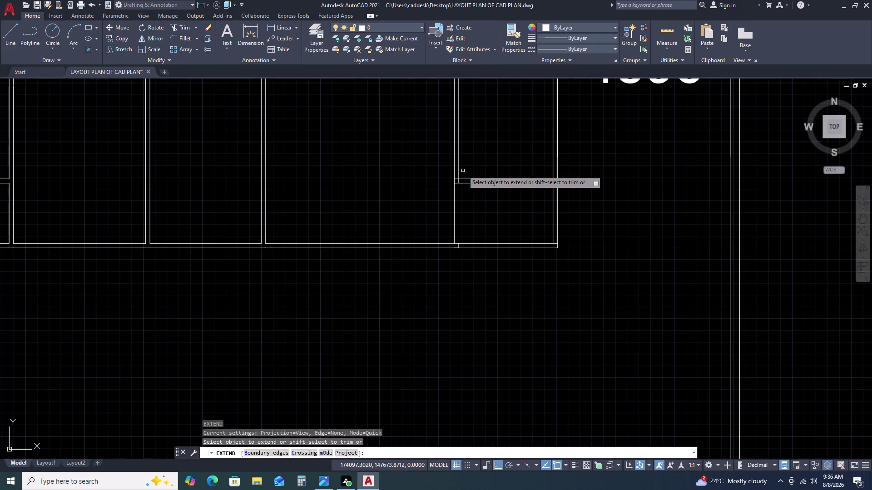
click(459, 169)
scroll(down, 3)
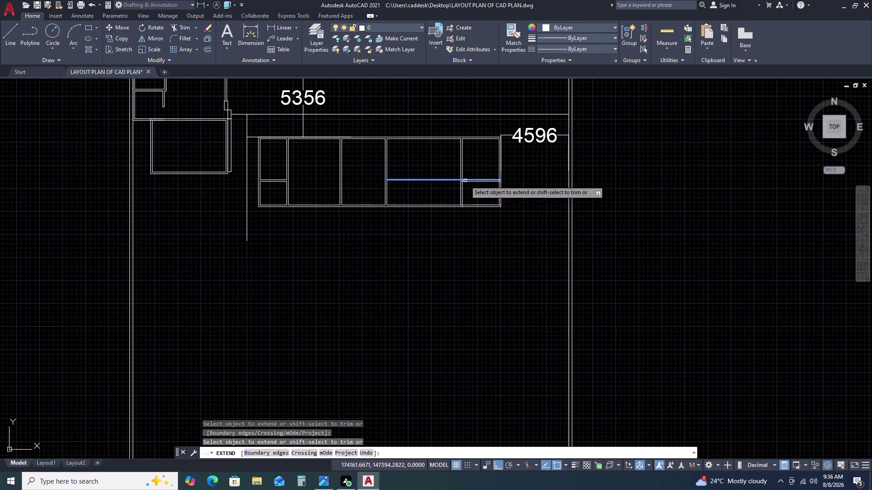
scroll(up, 3)
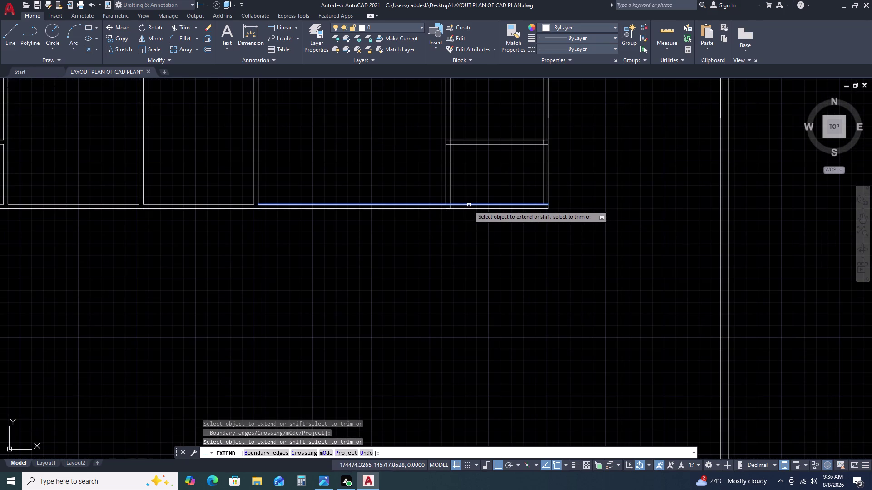
key(t)
key(r)
key(space)
scroll(up, 3)
click(453, 204)
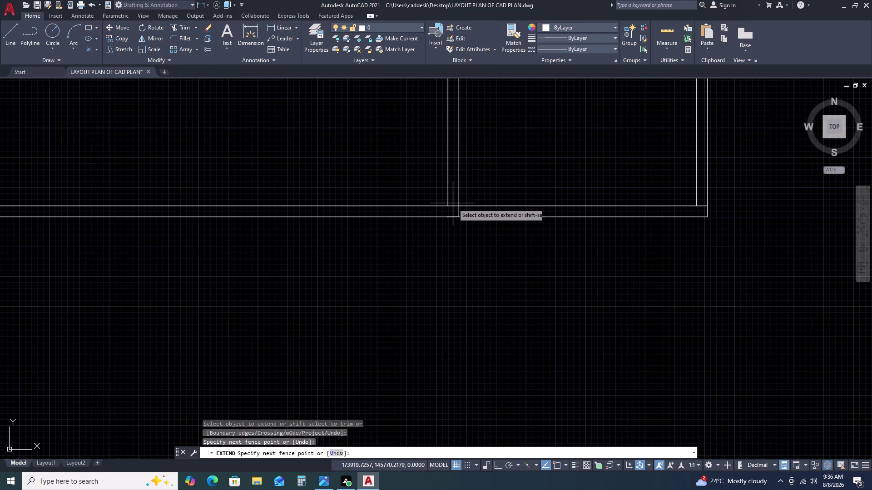
click(463, 212)
key(Escape)
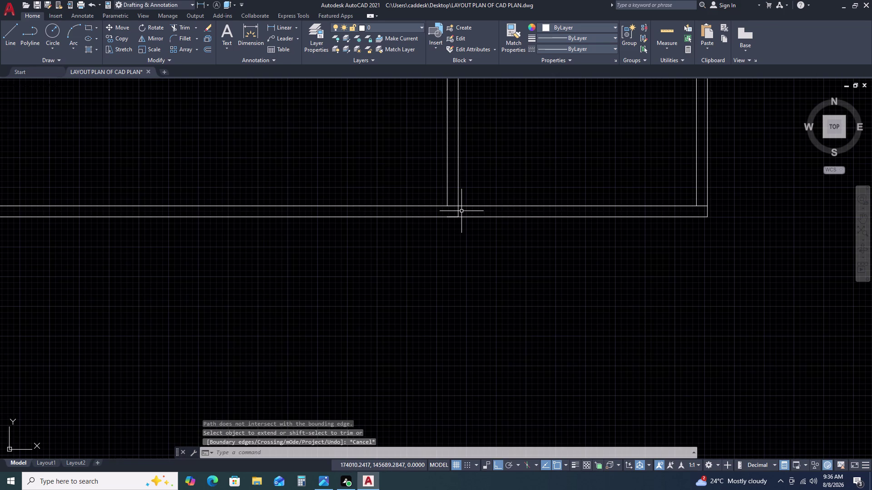
Trim the overlapping wall line ends at the first room corners with TR.
text(TR)
key(space)
scroll(up, 3)
click(526, 228)
drag(526, 228, 514, 231)
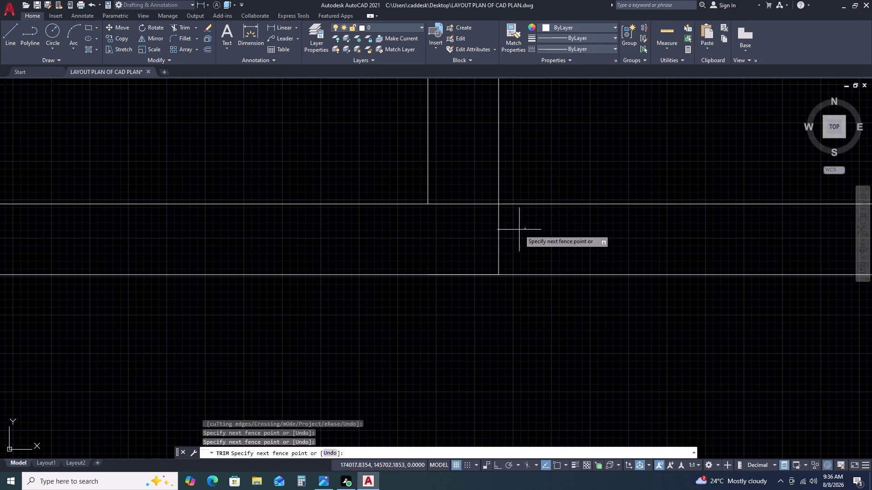
double_click(453, 241)
click(459, 188)
scroll(down, 3)
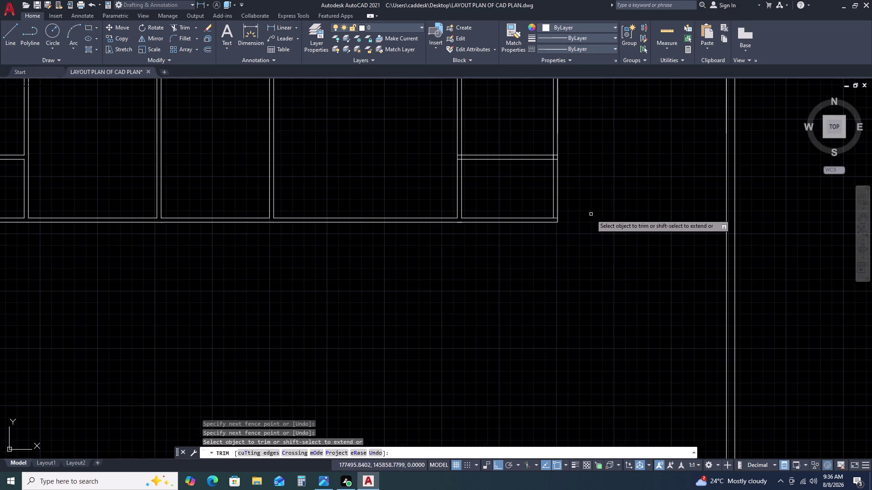
scroll(up, 3)
scroll(up, 3)
click(545, 229)
drag(546, 229, 545, 223)
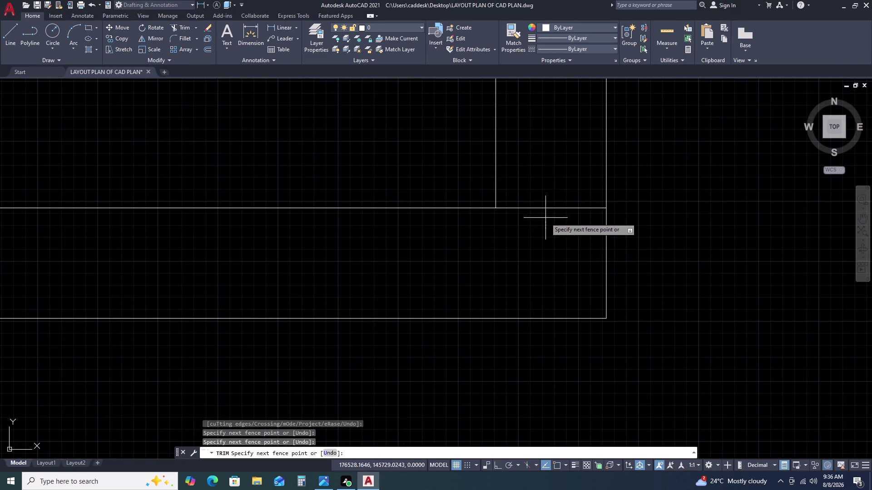
click(546, 176)
Trim the overhanging and crossing wall segments at the next junction.
scroll(down, 3)
scroll(down, 3)
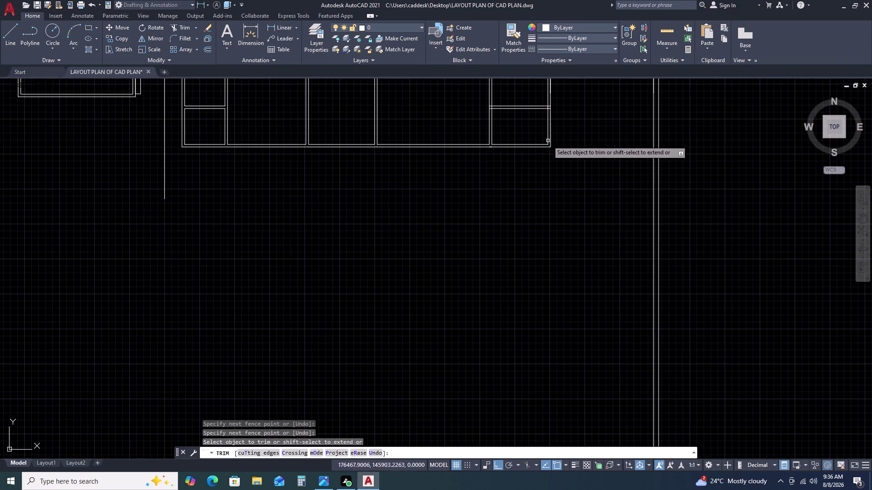
scroll(up, 3)
middle_drag(496, 106, 503, 161)
scroll(up, 3)
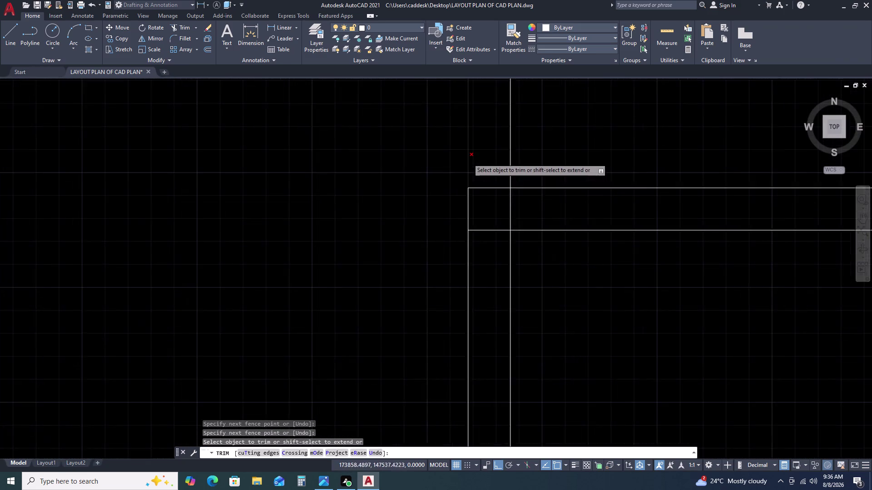
click(549, 232)
click(498, 193)
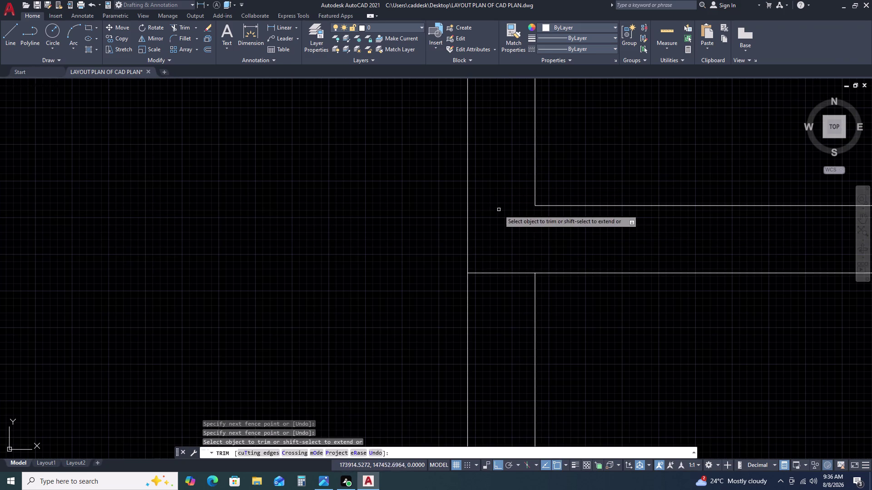
drag(499, 210, 498, 218)
click(497, 298)
Trim the crossing wall lines at the right room's upper and lower corners.
scroll(down, 3)
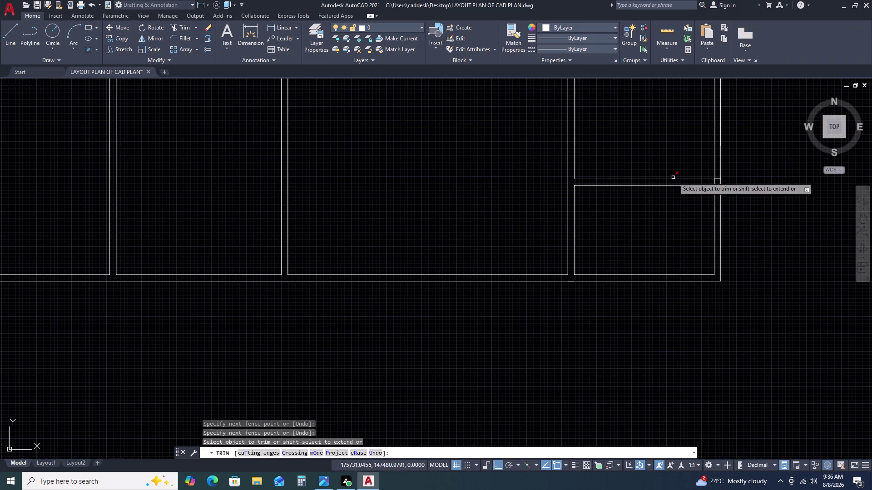
scroll(up, 3)
scroll(up, 3)
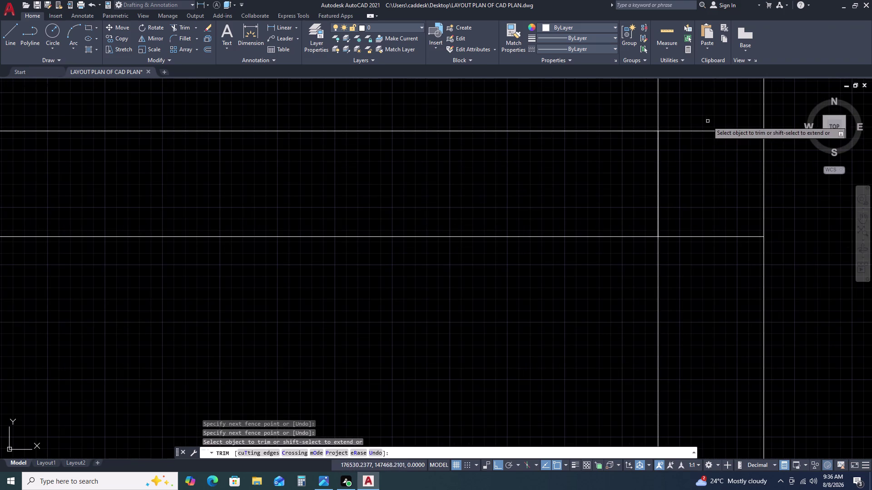
drag(708, 121, 703, 134)
drag(653, 183, 664, 176)
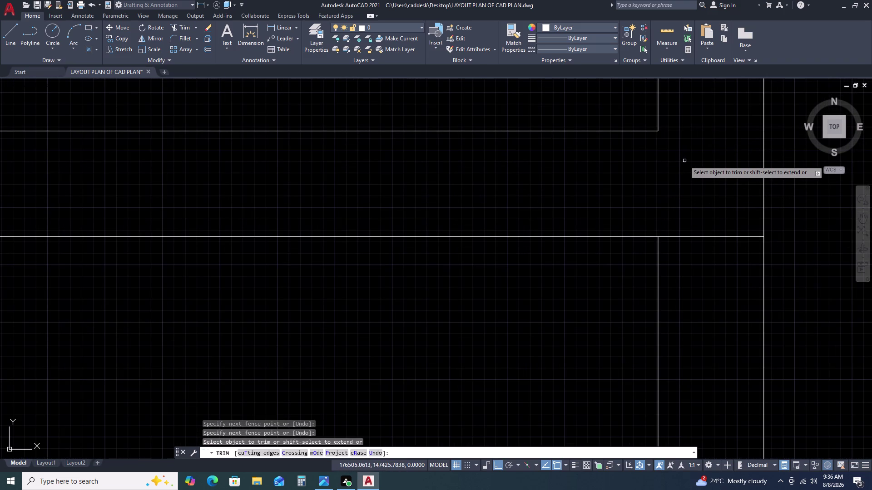
drag(685, 163, 686, 174)
drag(702, 227, 701, 221)
click(700, 248)
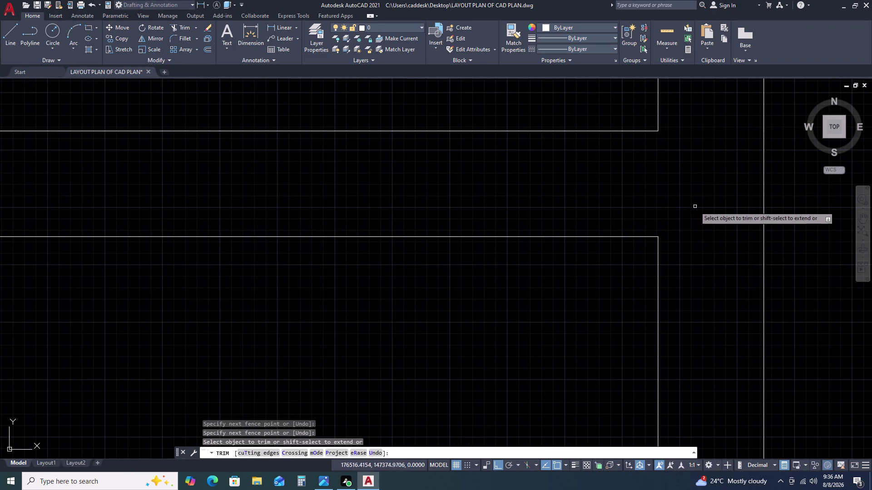
End trimming and clear any pending command.
scroll(down, 3)
scroll(down, 3)
key(Escape)
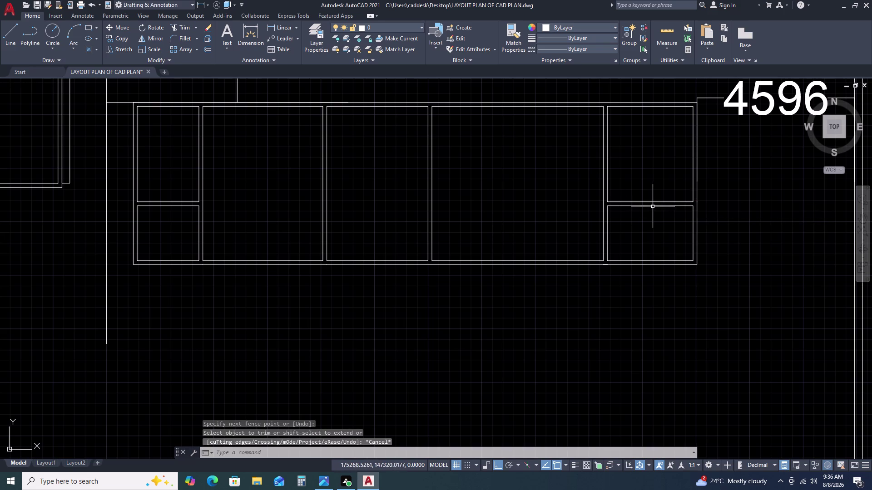
click(650, 203)
right_click(649, 203)
key(Escape)
scroll(down, 3)
key(Escape)
key(Escape)
scroll(up, 3)
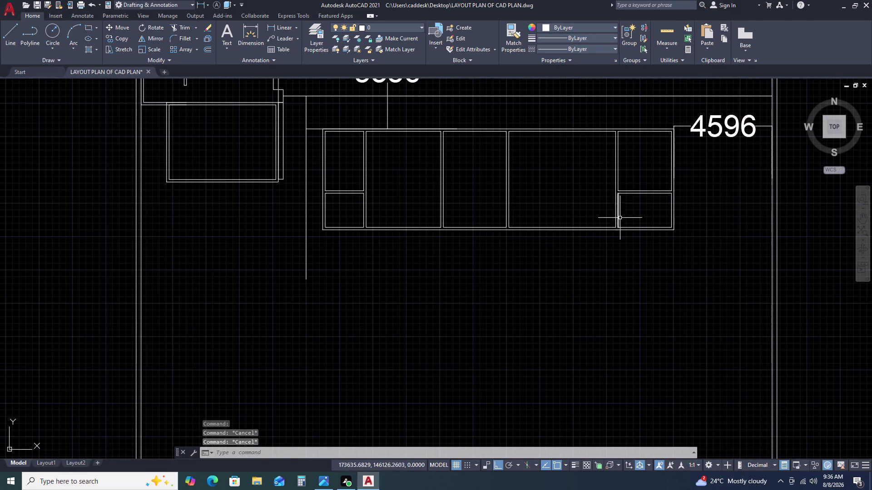
scroll(up, 3)
scroll(down, 3)
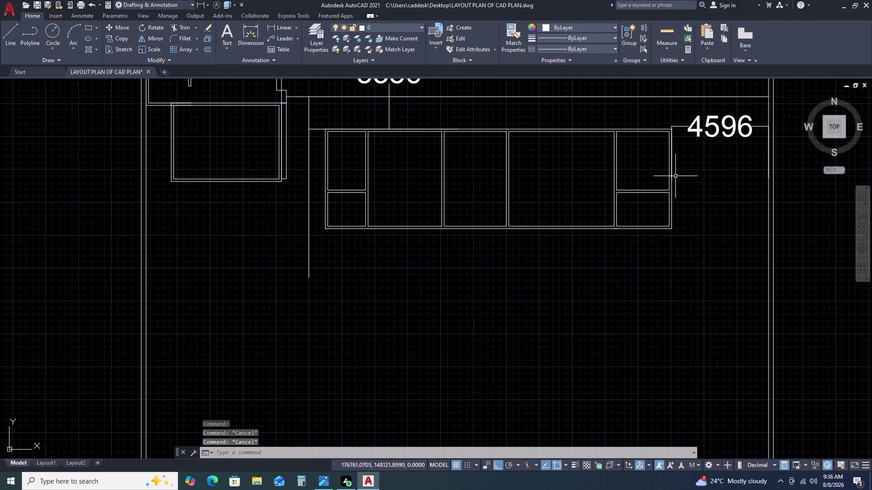
middle_drag(669, 233, 625, 215)
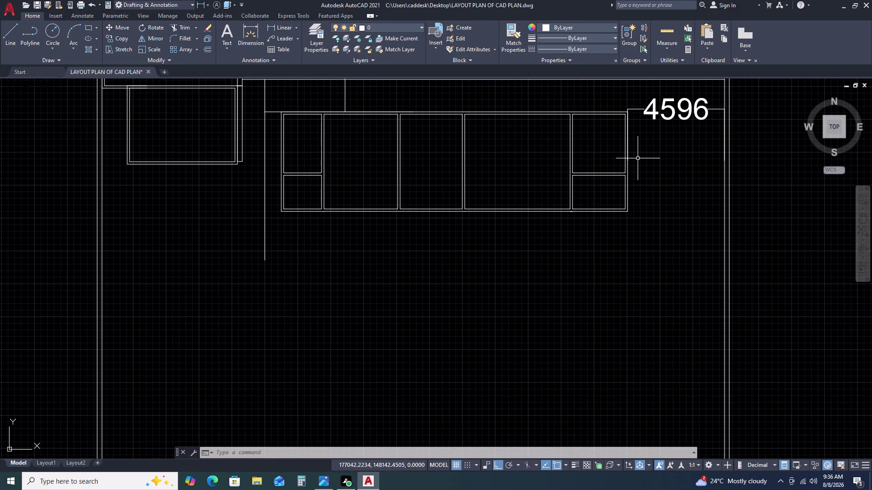
scroll(down, 3)
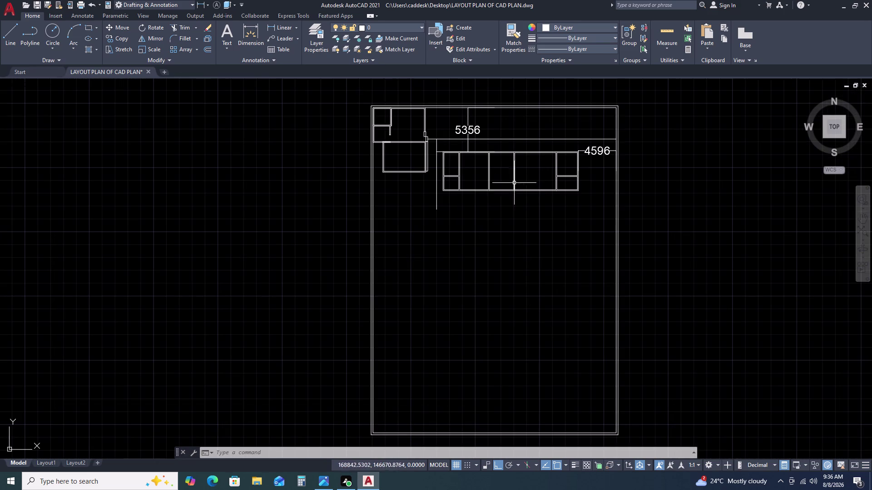
middle_drag(493, 200, 500, 173)
scroll(up, 3)
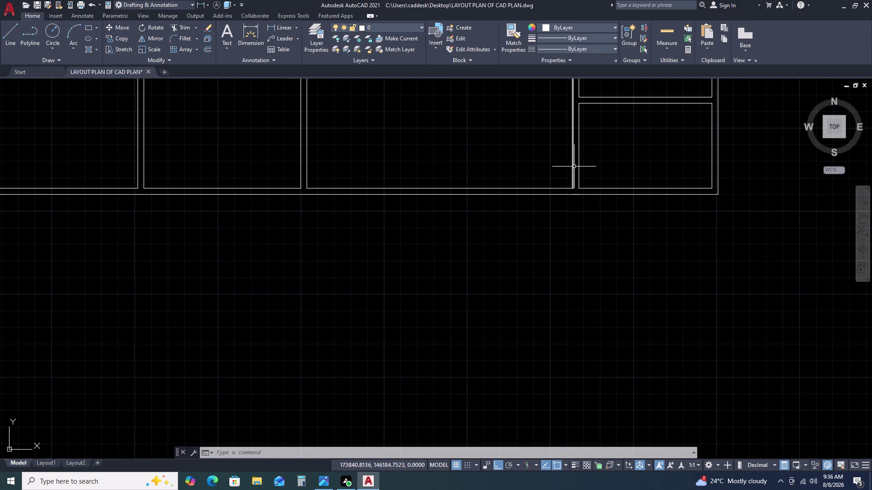
scroll(down, 3)
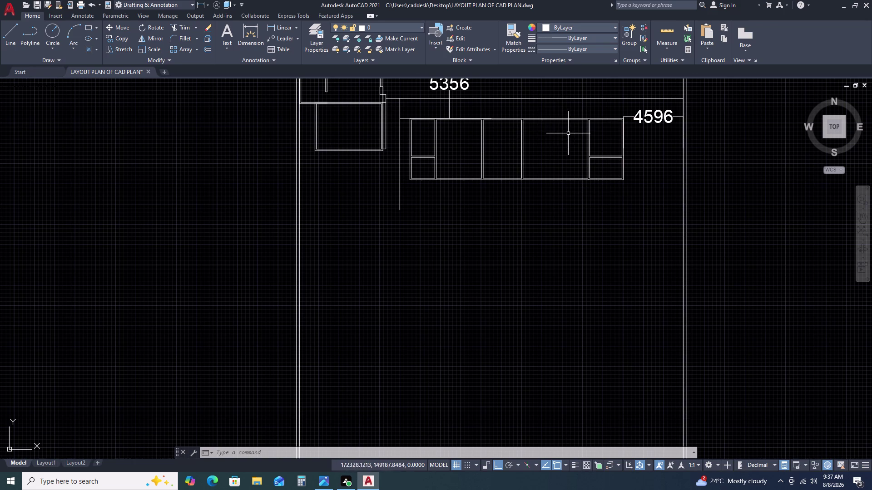
scroll(down, 3)
scroll(up, 3)
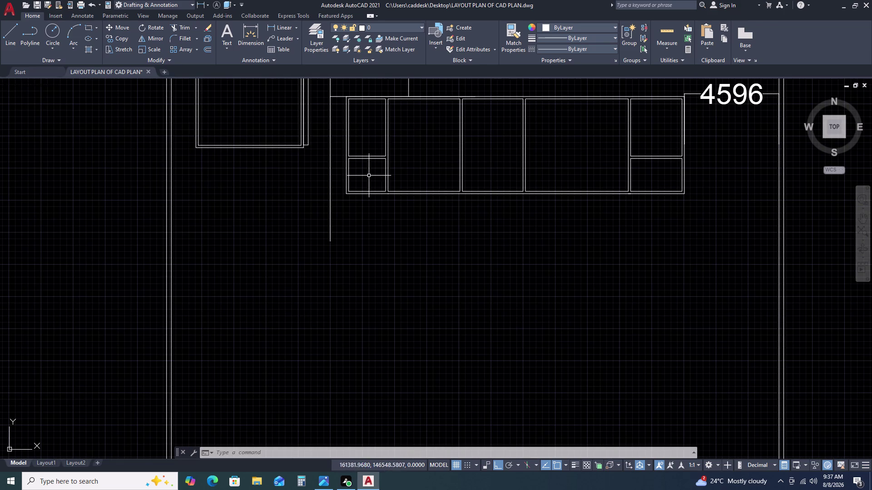
scroll(down, 3)
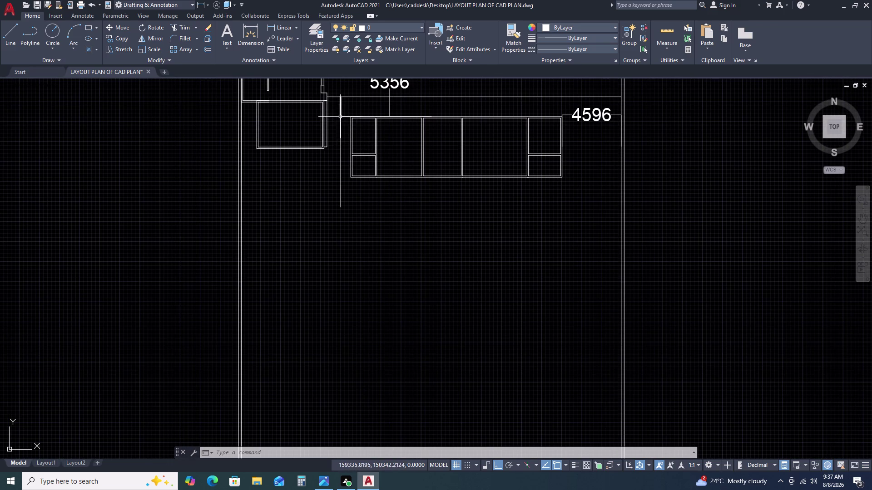
scroll(up, 3)
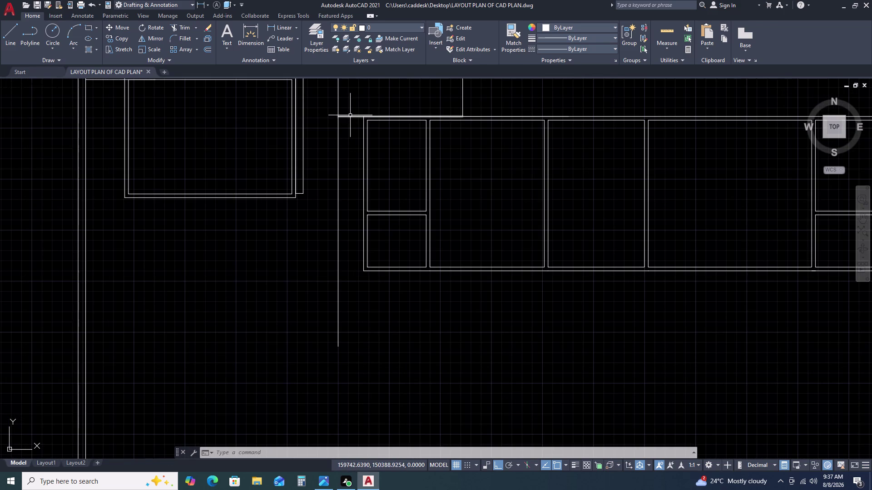
Erase the short stray line at the block's upper-left corner.
click(350, 116)
key(Delete)
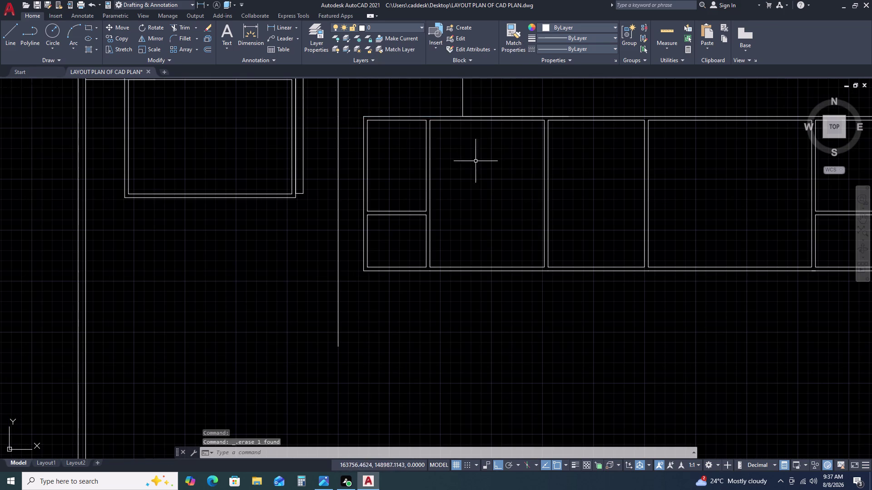
scroll(down, 3)
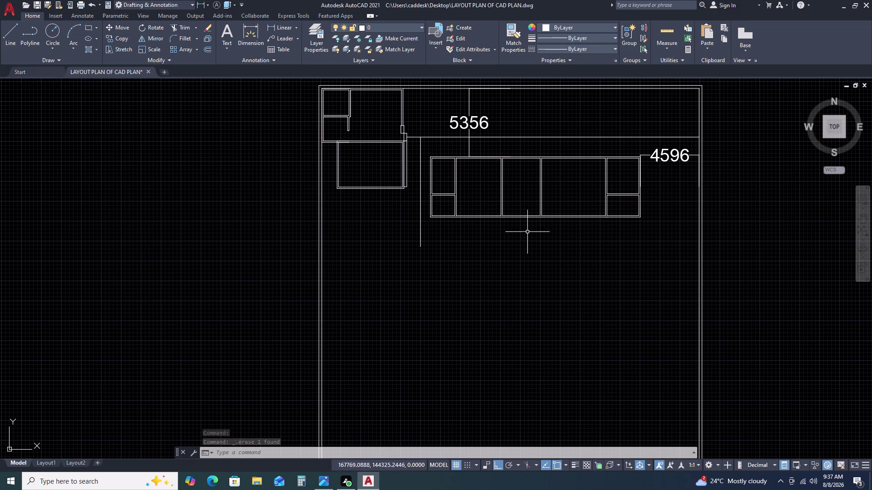
scroll(down, 3)
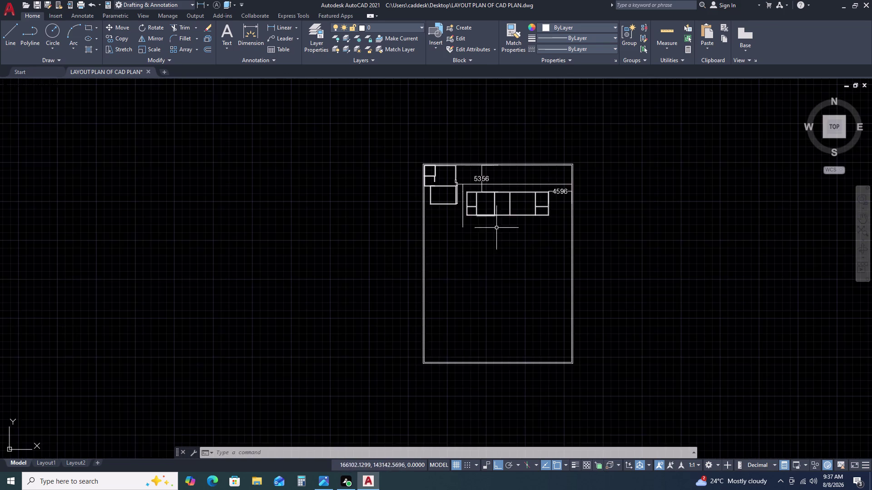
middle_drag(508, 271, 504, 250)
middle_drag(501, 240, 496, 232)
Zoom and pan around the 5356 room block and the area below it.
scroll(up, 3)
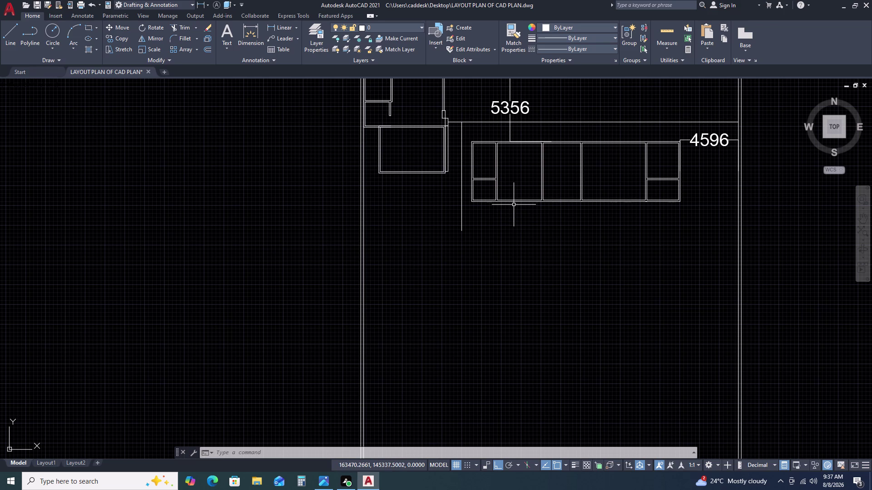
scroll(down, 3)
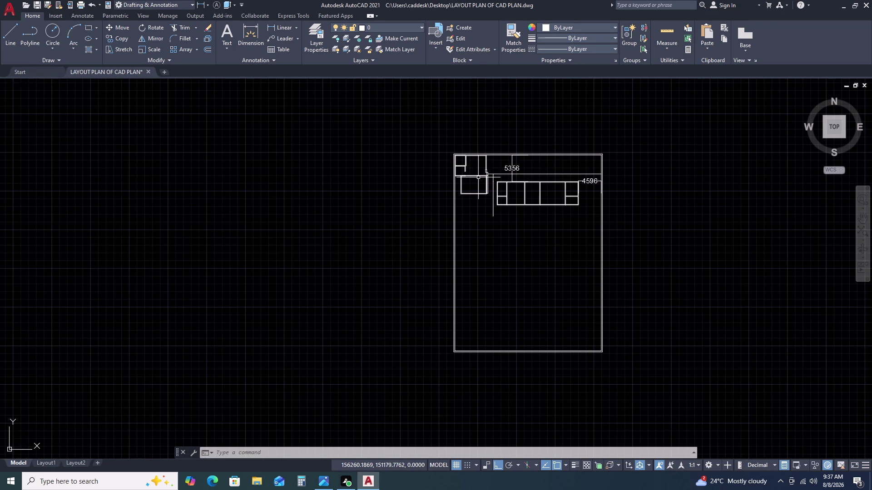
scroll(up, 3)
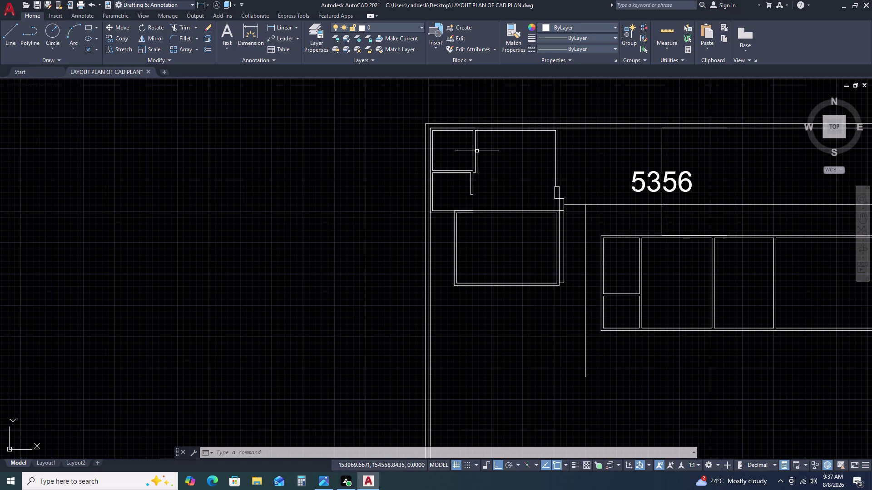
scroll(up, 3)
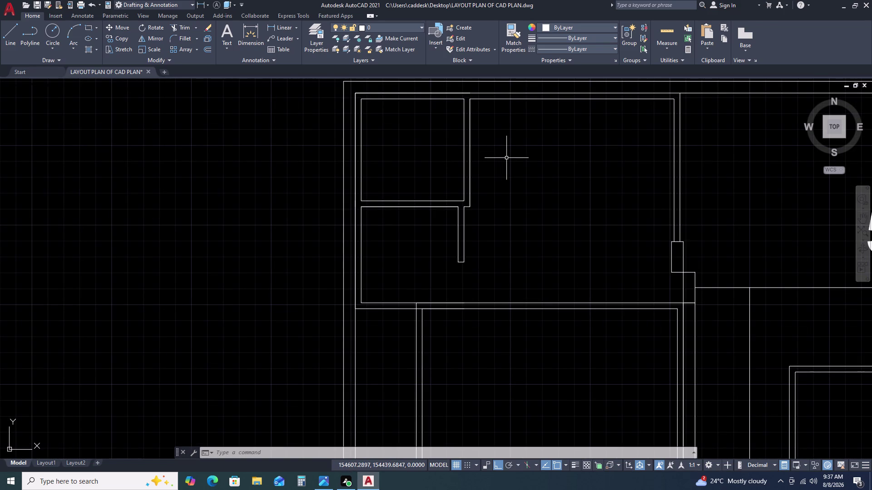
scroll(down, 3)
middle_drag(579, 259, 552, 189)
middle_click(545, 181)
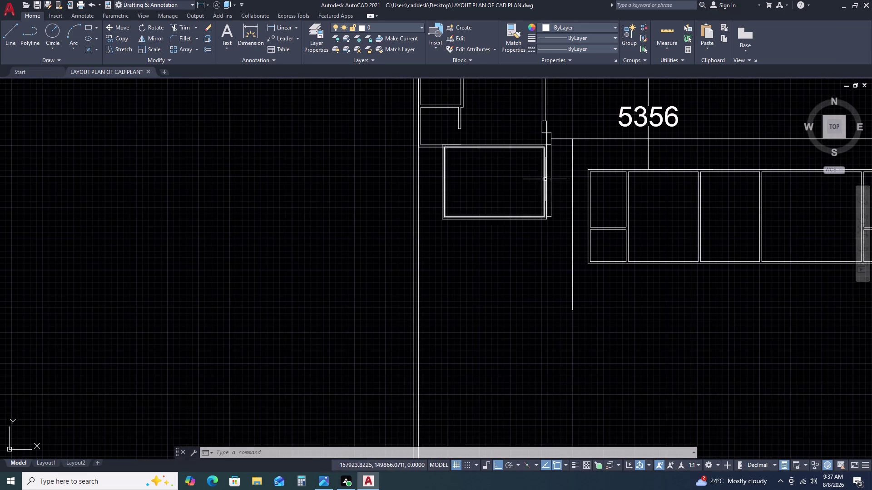
scroll(down, 3)
scroll(up, 3)
middle_drag(624, 248, 586, 218)
middle_click(576, 205)
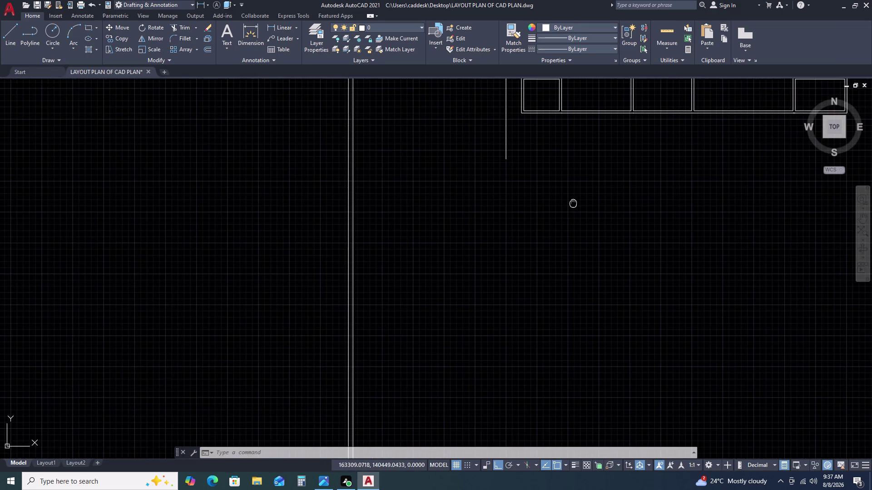
scroll(down, 3)
scroll(up, 3)
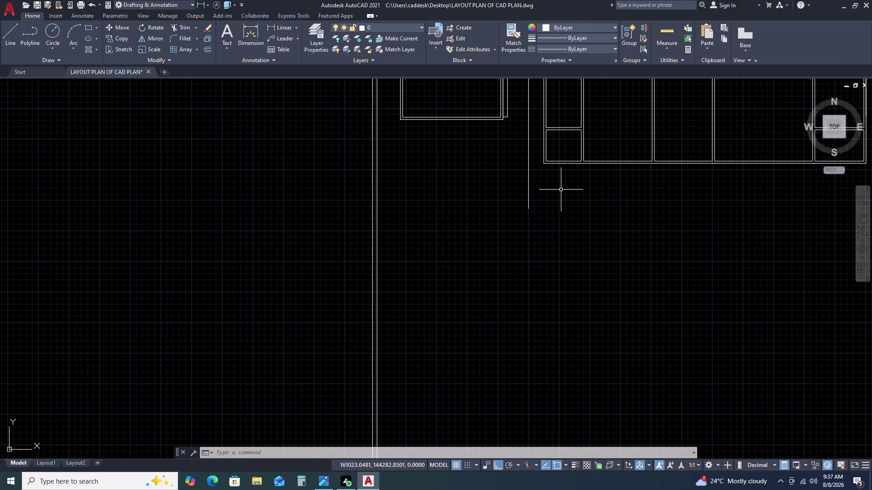
scroll(down, 3)
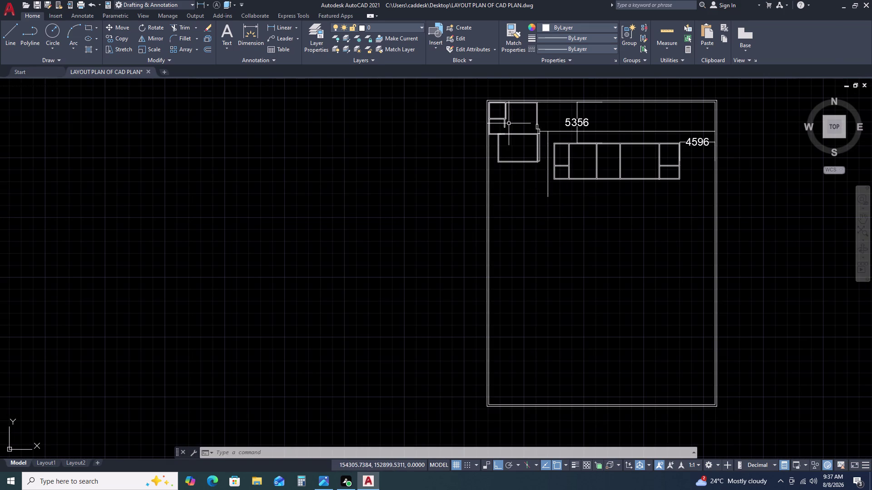
scroll(up, 3)
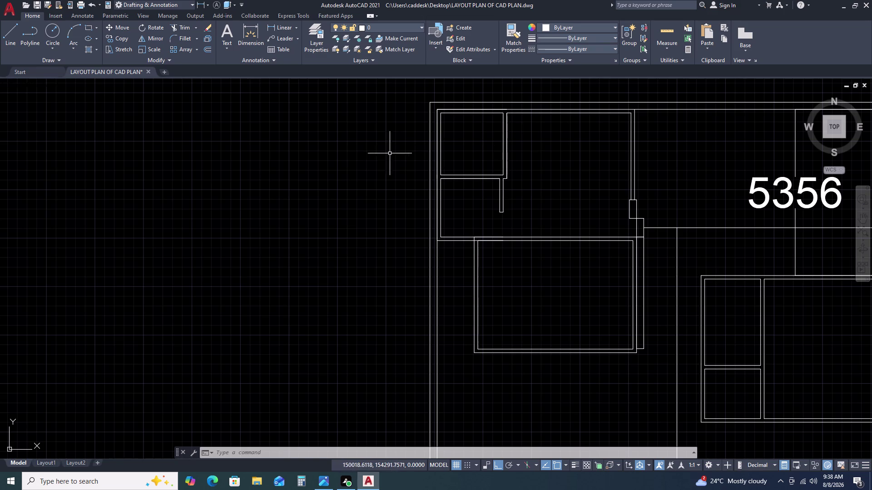
scroll(down, 3)
middle_drag(574, 232, 546, 164)
Erase the stray 7047-unit vertical line below the left end of the 4596 room block.
scroll(up, 3)
click(600, 199)
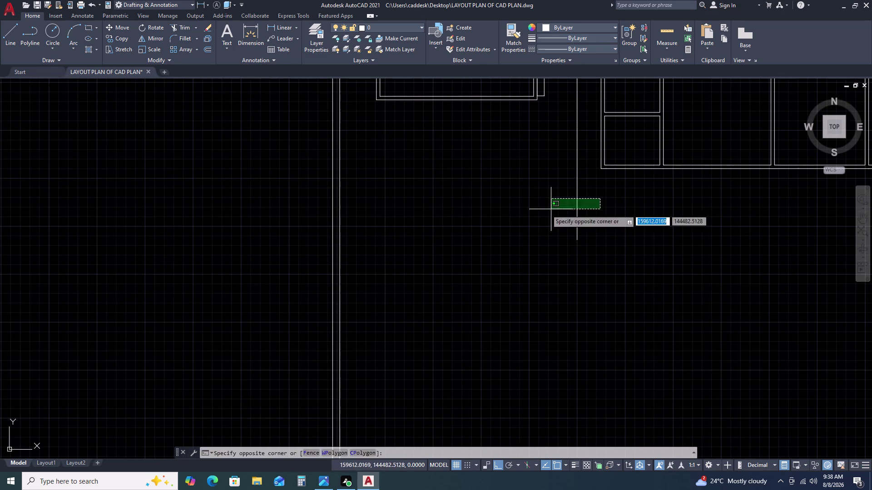
click(538, 213)
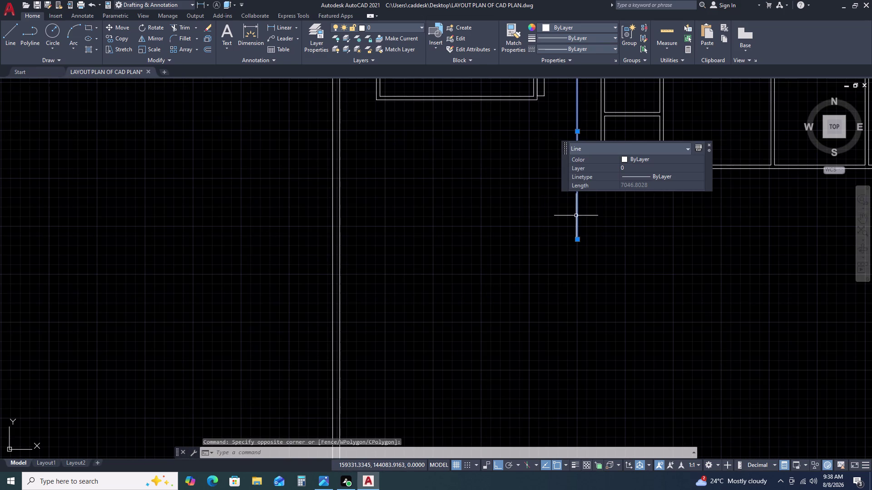
key(Delete)
scroll(down, 3)
scroll(up, 3)
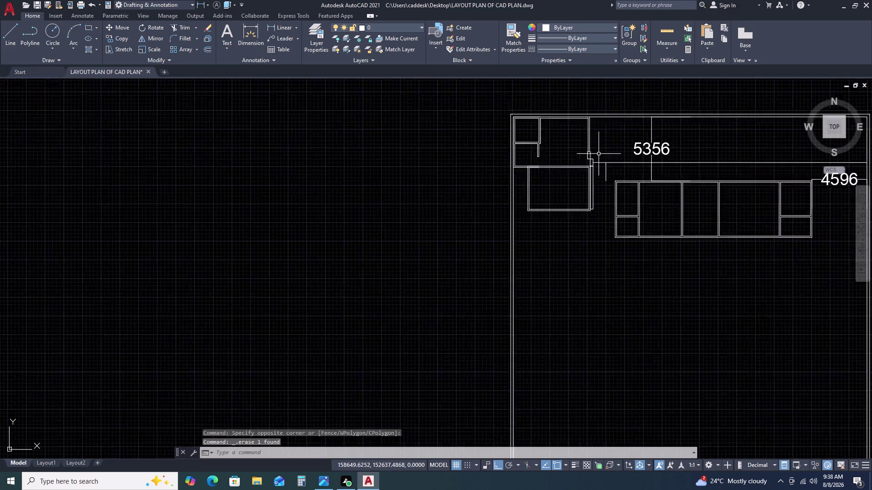
scroll(up, 3)
scroll(up, 3)
scroll(down, 3)
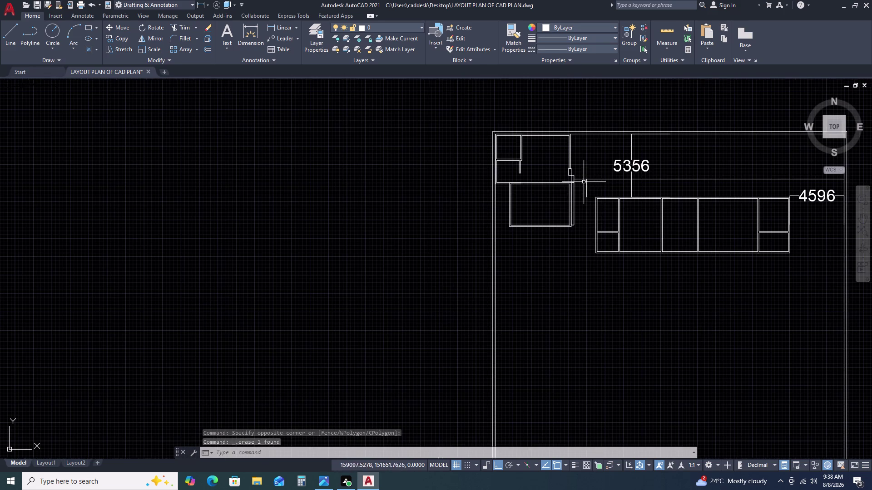
middle_drag(636, 286, 631, 241)
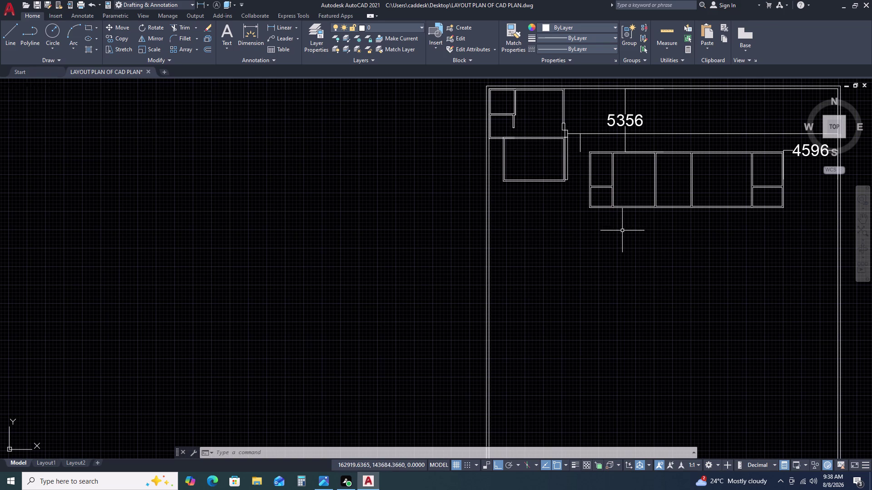
scroll(down, 3)
scroll(up, 3)
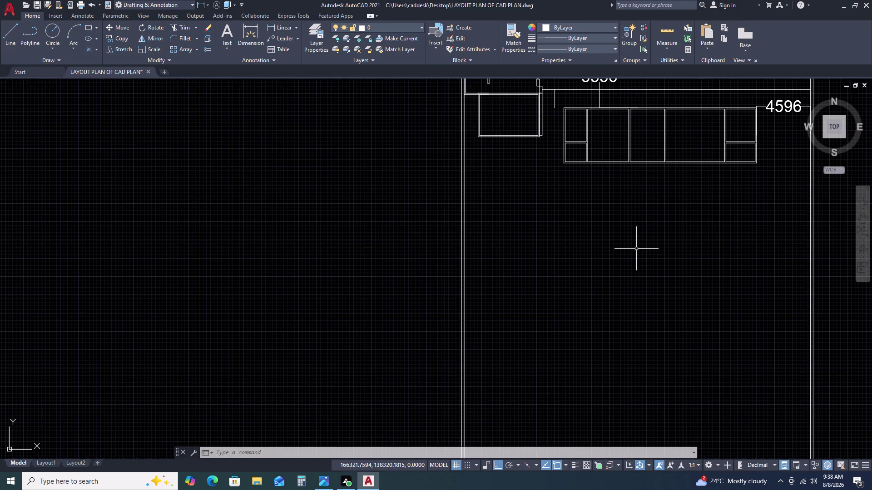
scroll(down, 3)
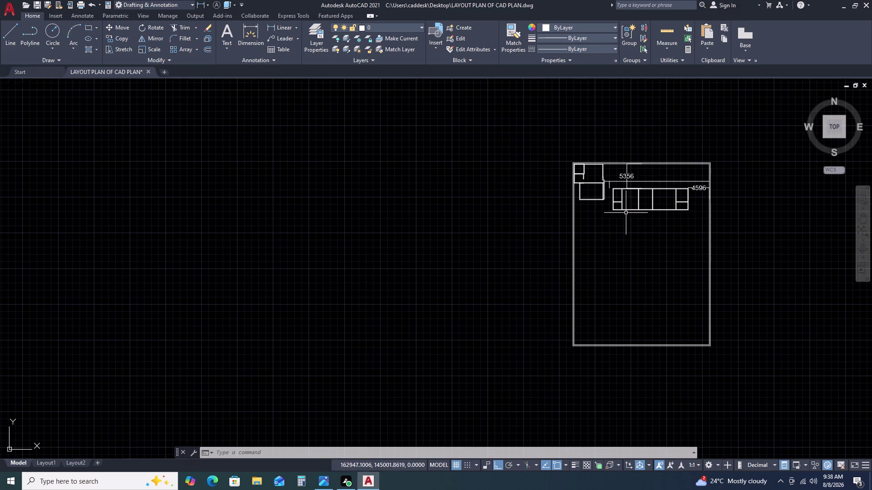
scroll(up, 3)
middle_drag(706, 230, 623, 189)
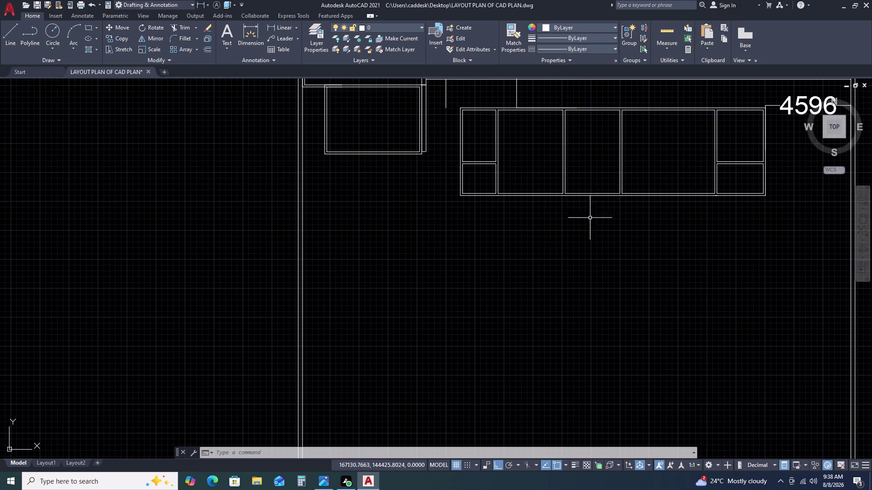
scroll(up, 3)
scroll(up, 3)
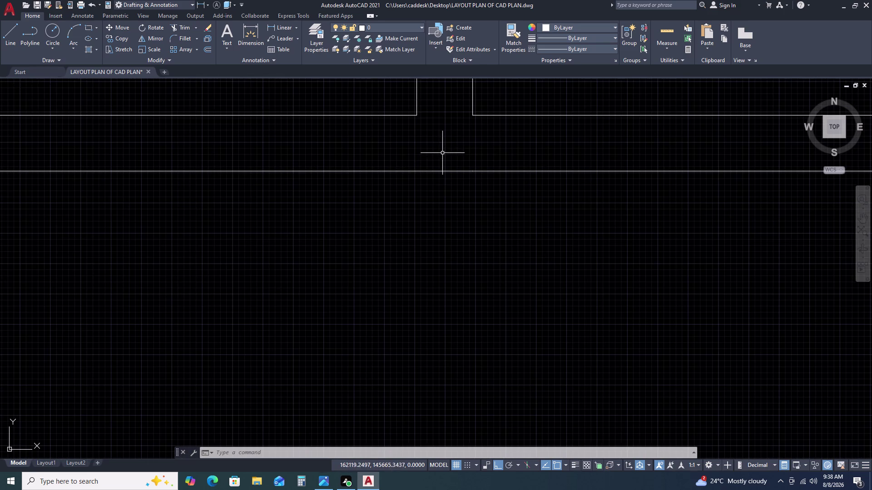
click(442, 153)
click(514, 190)
click(482, 164)
click(471, 182)
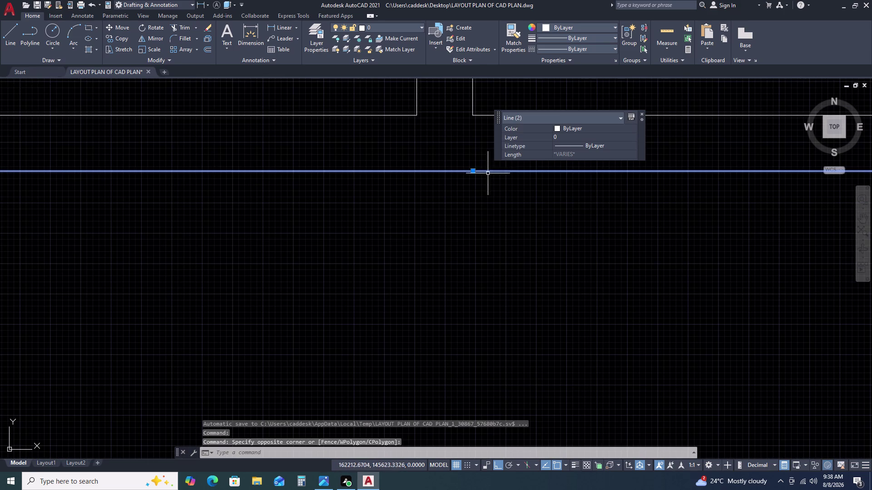
key(Escape)
click(503, 161)
click(491, 186)
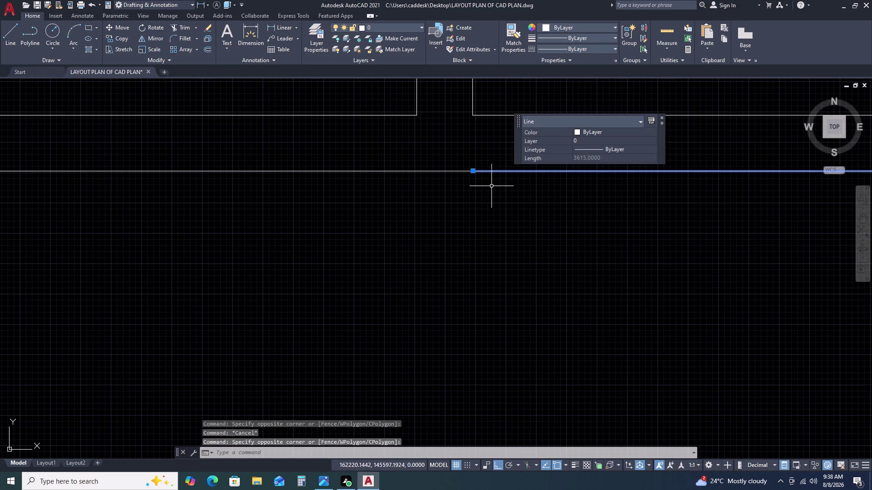
scroll(up, 3)
scroll(down, 3)
scroll(down, 3)
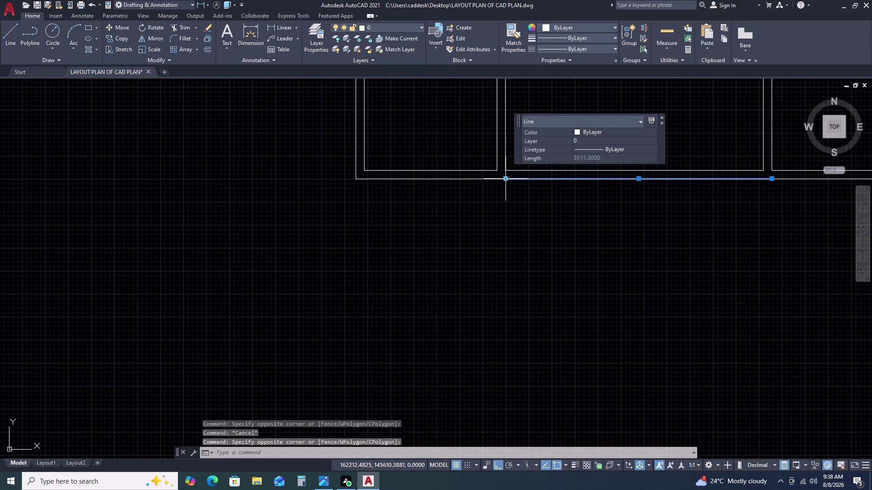
key(Escape)
click(481, 179)
key(Delete)
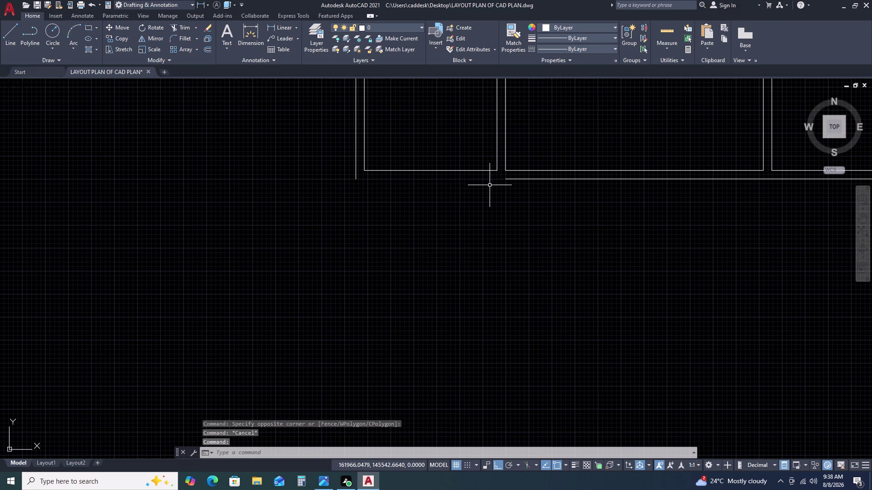
key(e)
key(x)
key(space)
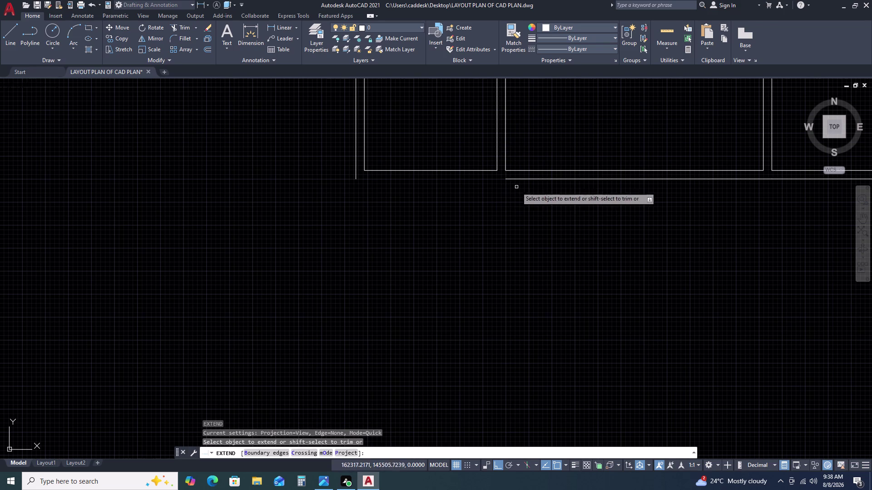
click(515, 179)
scroll(down, 3)
key(Escape)
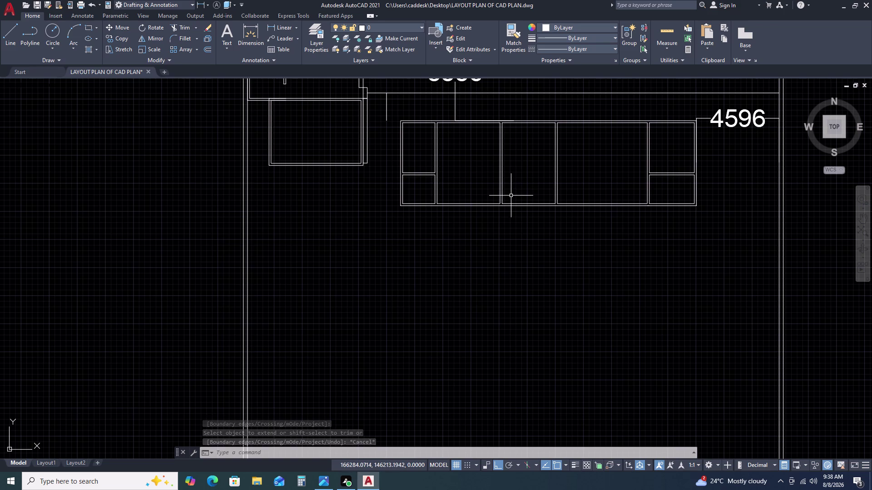
scroll(down, 3)
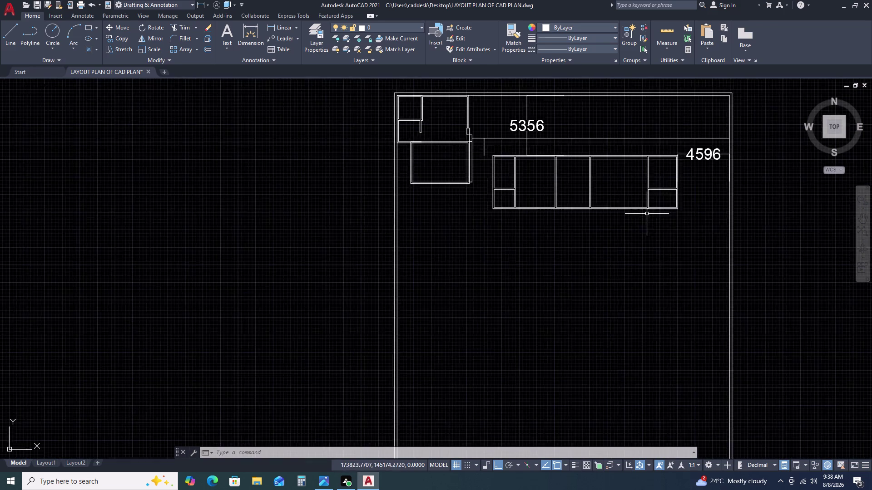
scroll(down, 3)
scroll(up, 3)
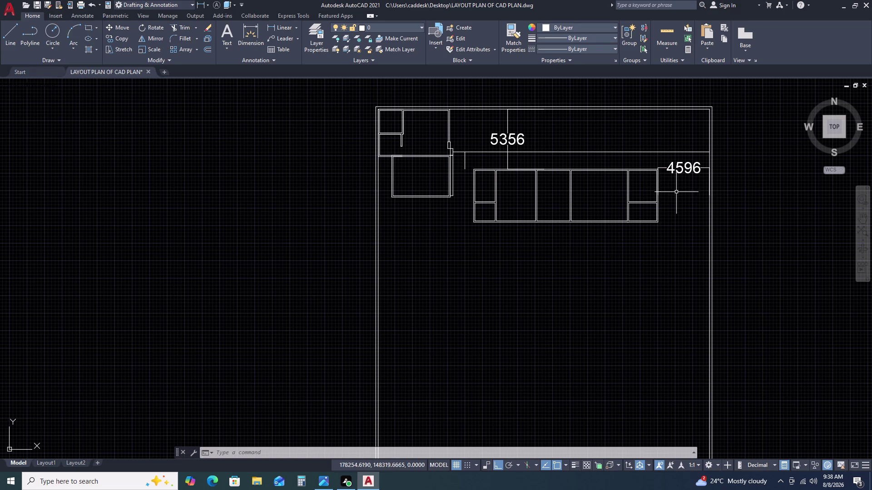
scroll(up, 3)
scroll(down, 3)
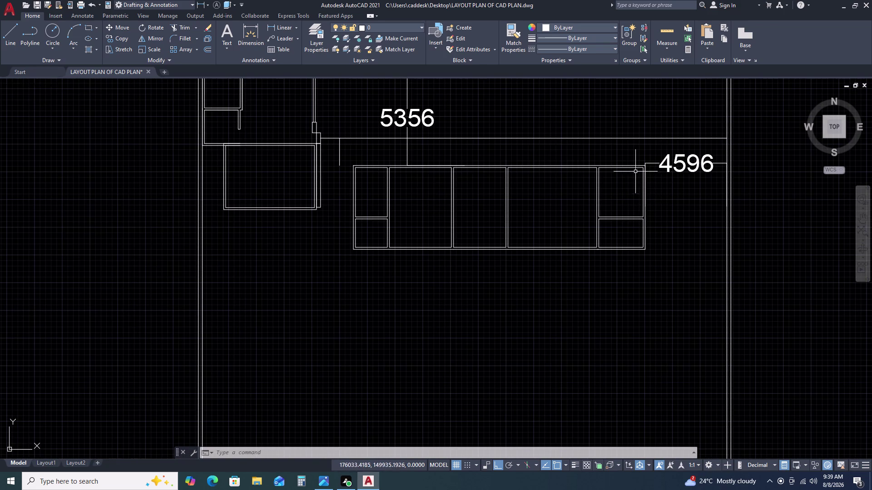
scroll(up, 3)
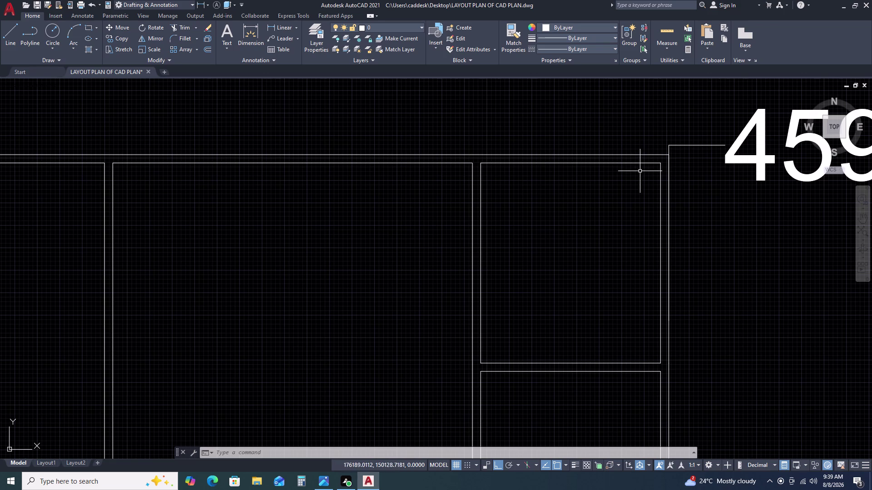
Start a wall line beside the 4596 block with a 1000-long first segment.
text(L)
key(space)
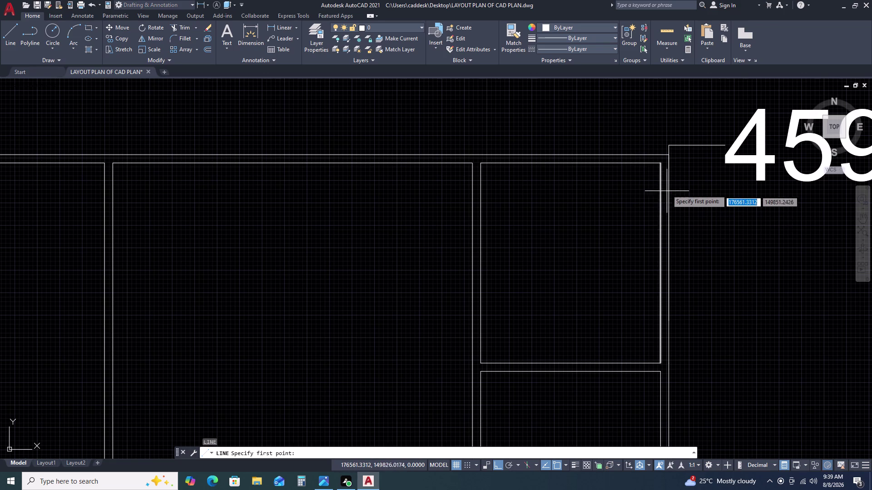
scroll(down, 3)
scroll(up, 3)
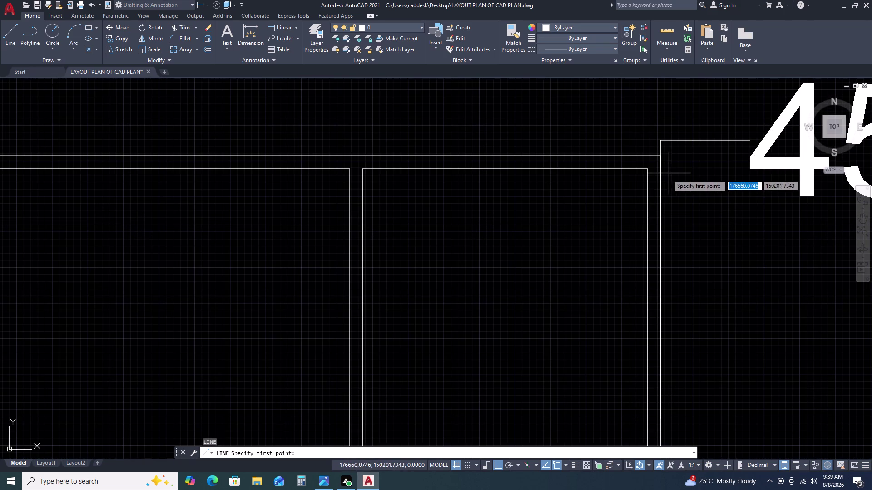
click(660, 216)
key(1)
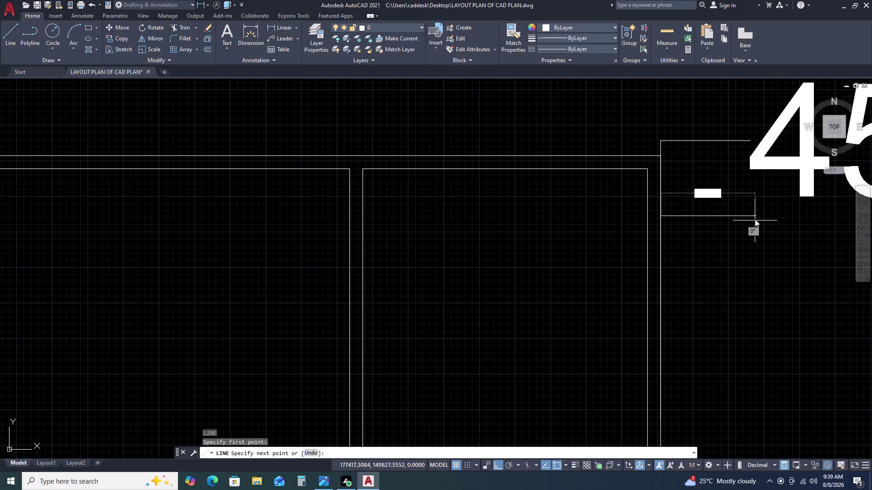
key(0)
key(0)
key(0)
key(space)
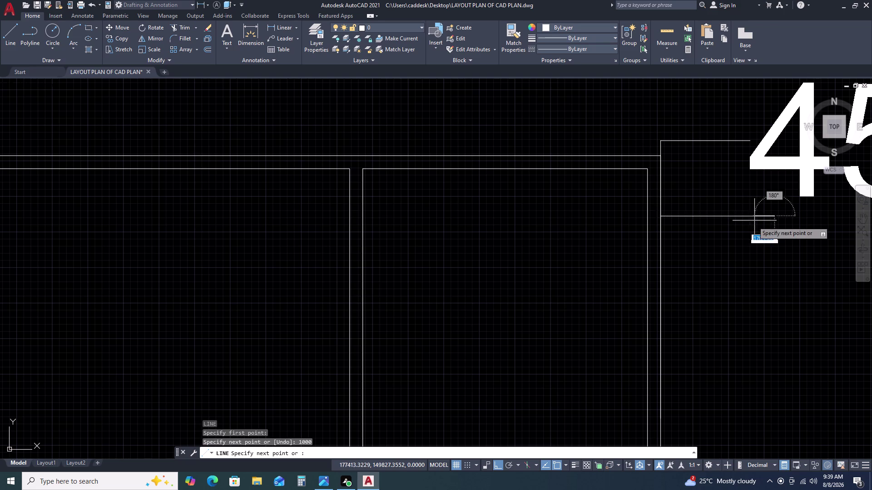
Add another 1000-long wall segment running down below the block.
scroll(down, 3)
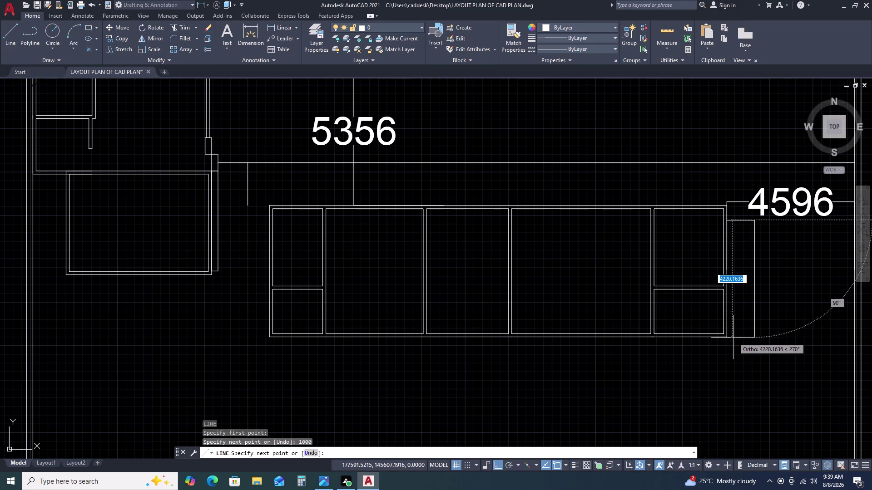
click(756, 337)
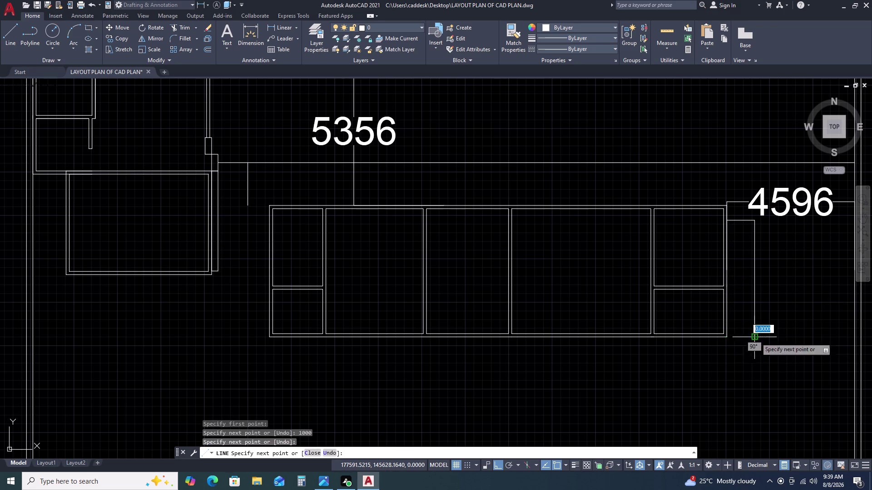
key(1)
text(0)
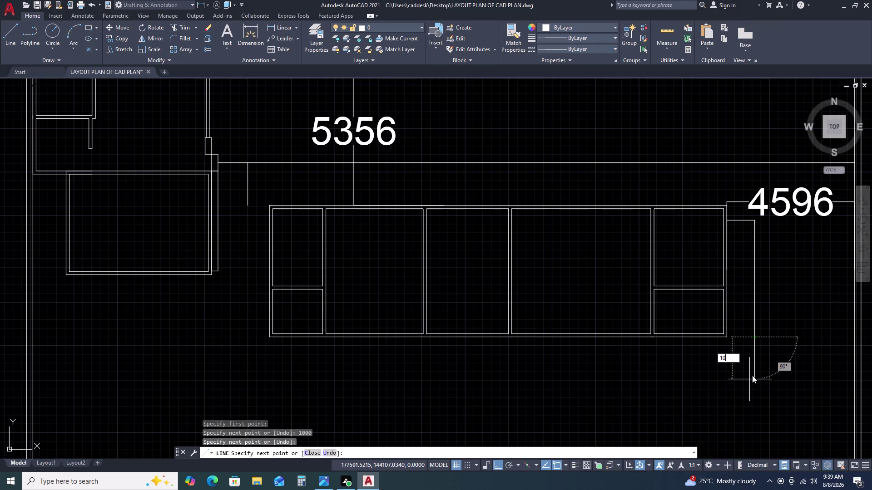
text(00)
key(space)
scroll(down, 3)
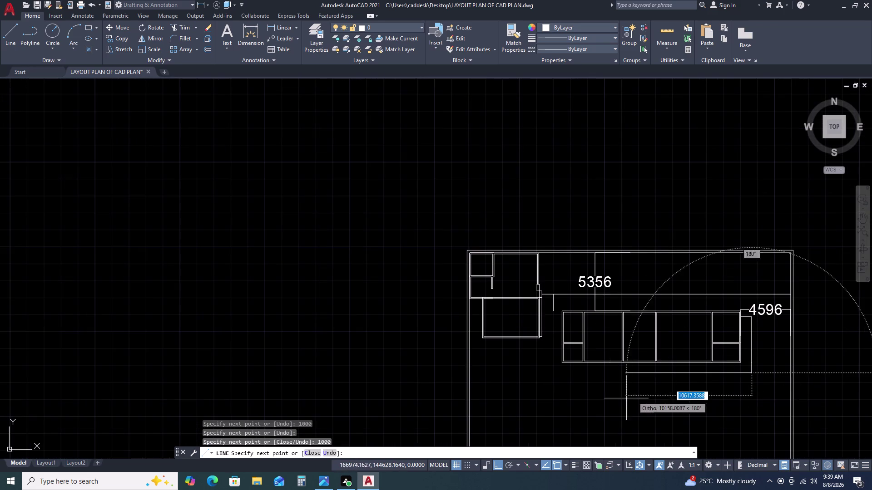
scroll(up, 3)
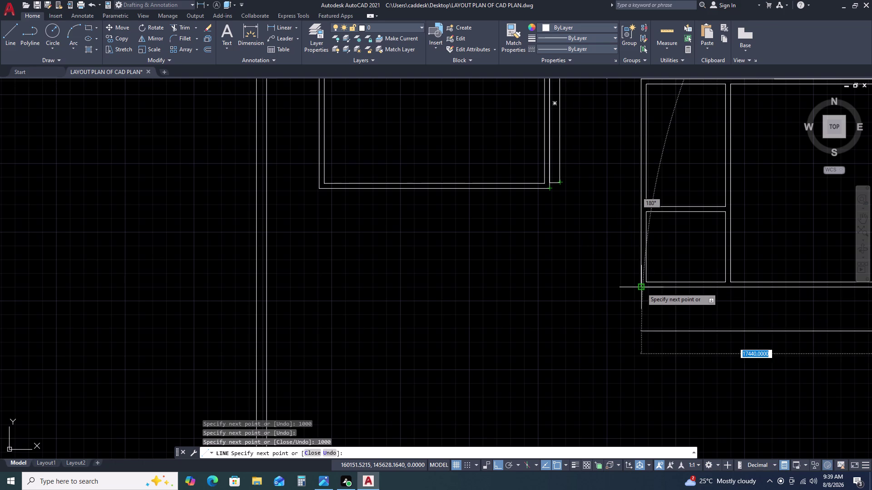
Undo the last wall segment, redraw a 1000-long segment, then end the line.
drag(646, 332, 647, 344)
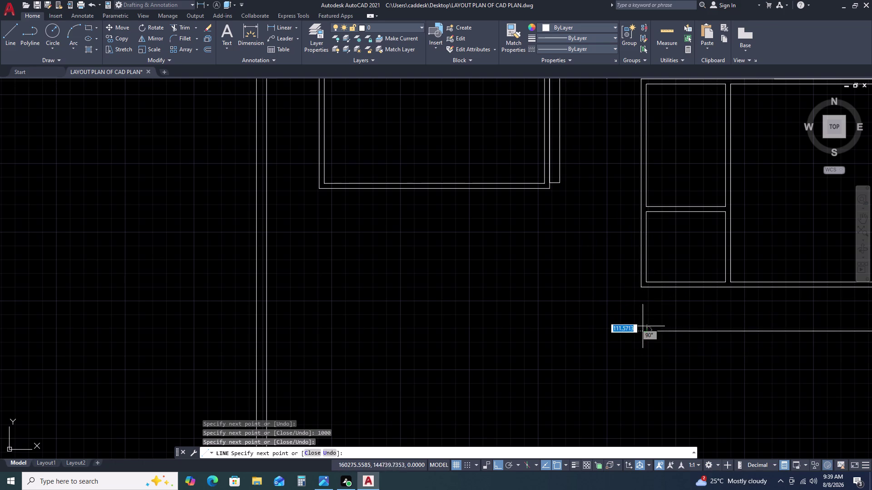
key(ctrl+z)
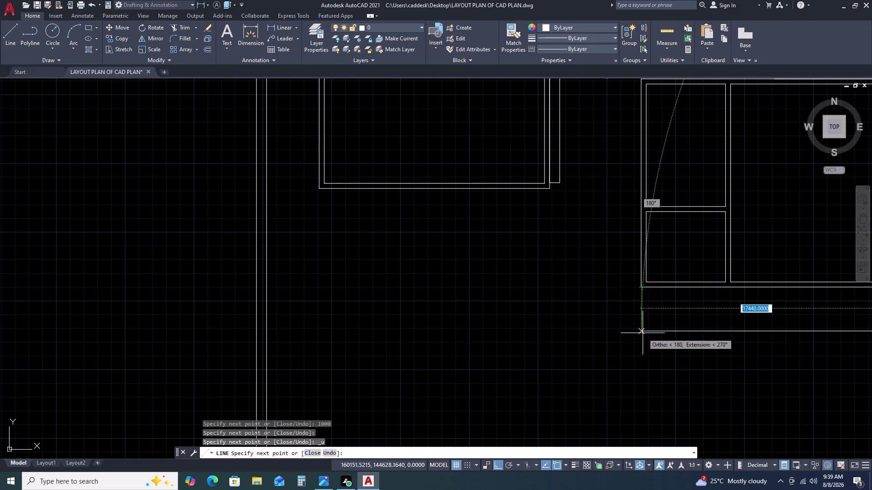
click(641, 332)
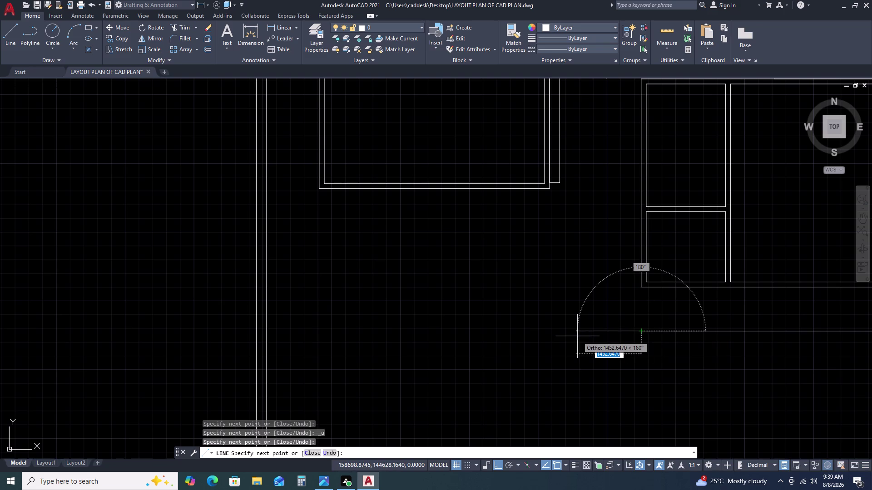
key(1)
key(0)
key(0)
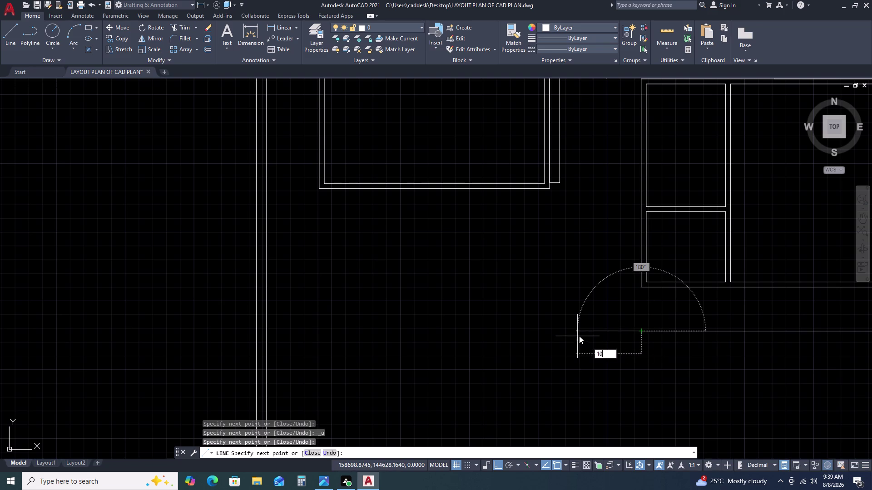
text(0)
key(space)
scroll(down, 3)
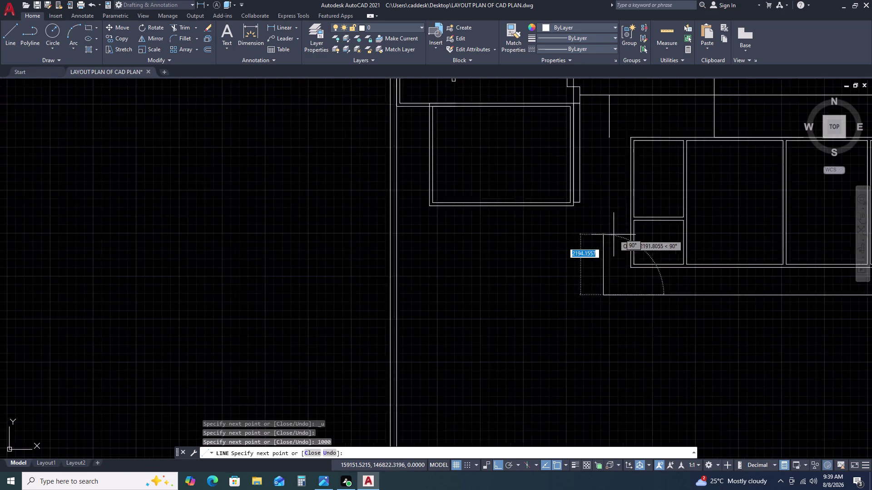
scroll(up, 3)
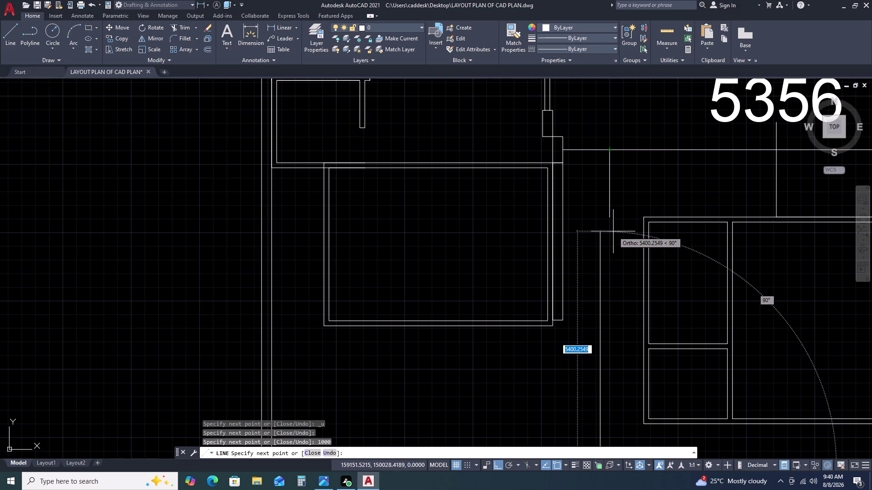
scroll(down, 3)
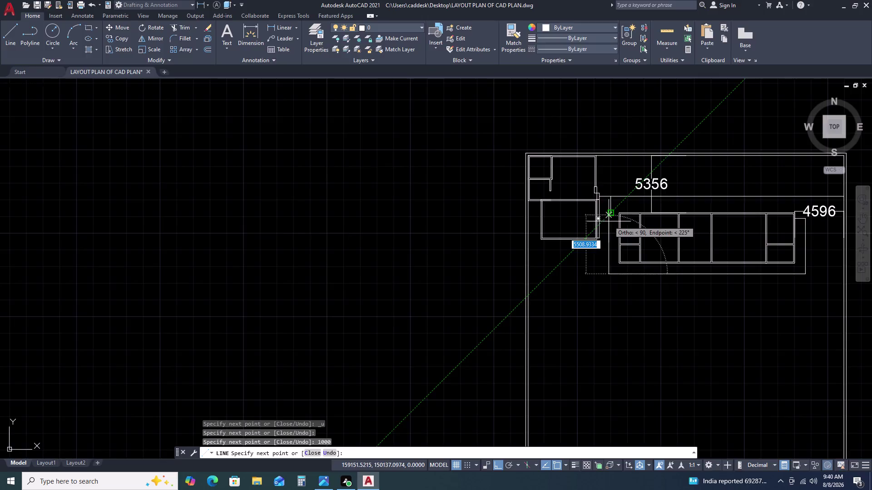
scroll(up, 3)
key(Escape)
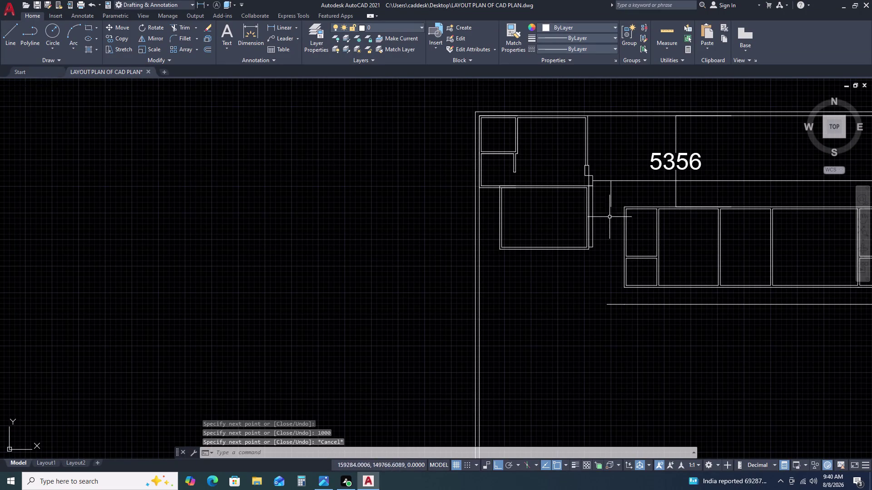
Cancel the line and attempt to extend the short wall line near 4596 with EX.
click(612, 200)
key(Escape)
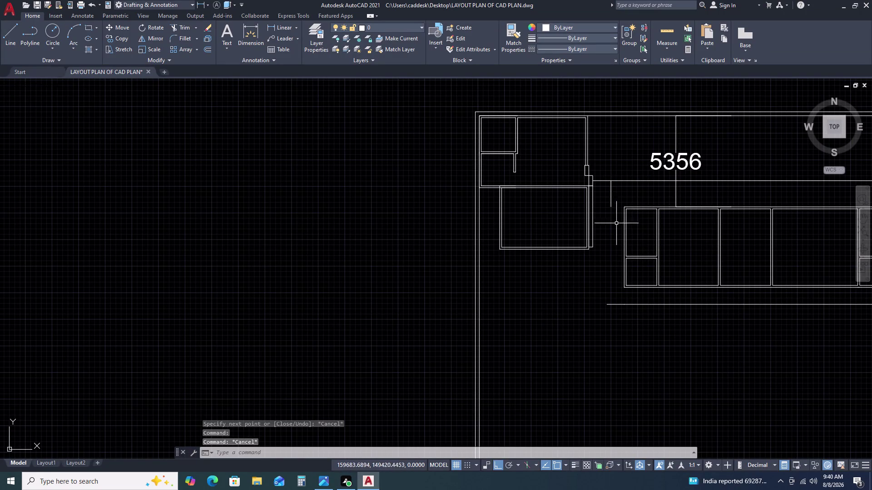
key(r)
key(Escape)
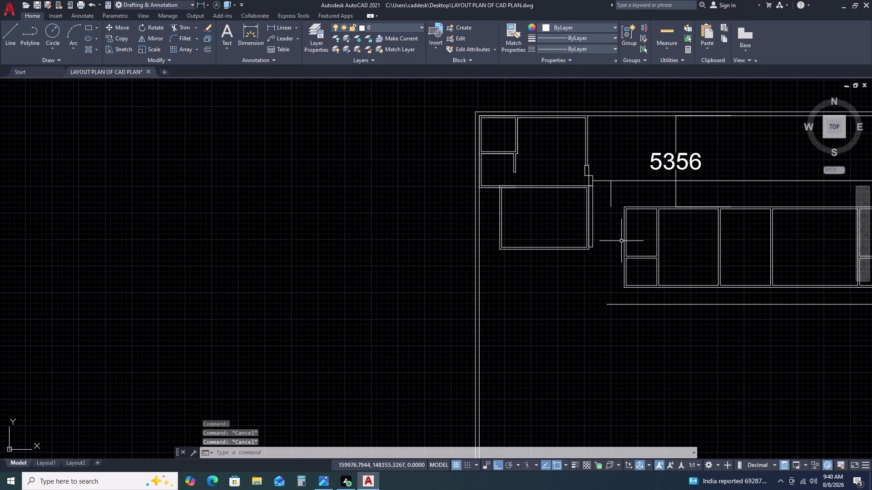
text(EX)
key(space)
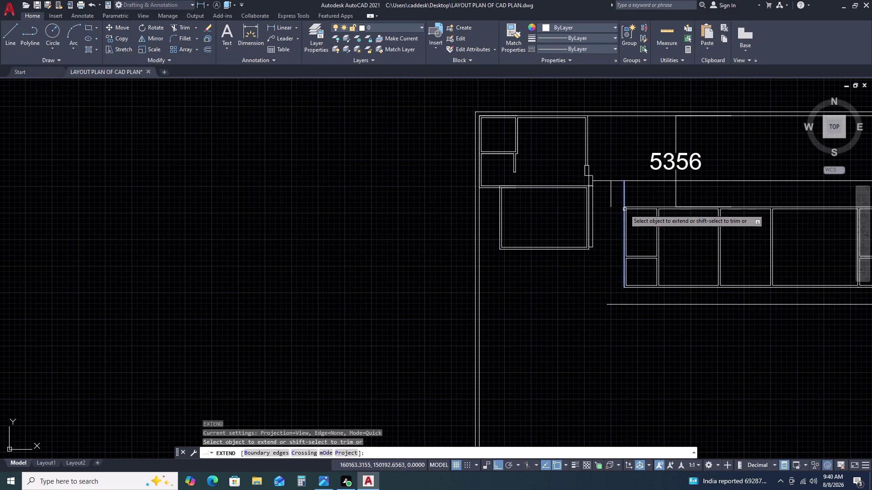
click(610, 199)
key(Escape)
scroll(down, 3)
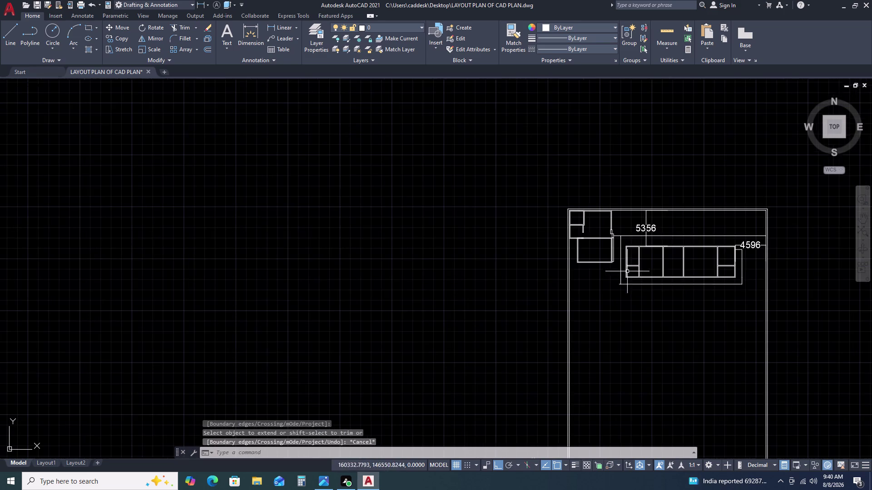
scroll(up, 3)
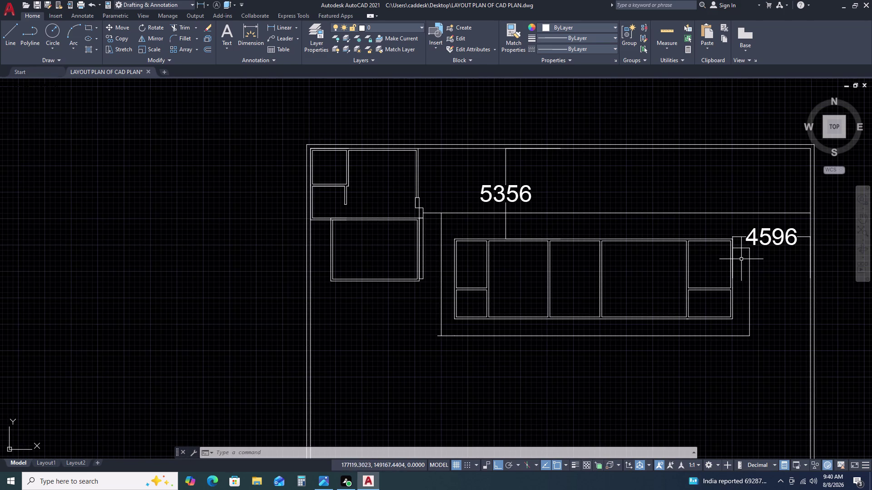
Fillet the right and top wall corner beside 4596, then close the bottom outer-wall corner.
text(F)
key(space)
click(751, 260)
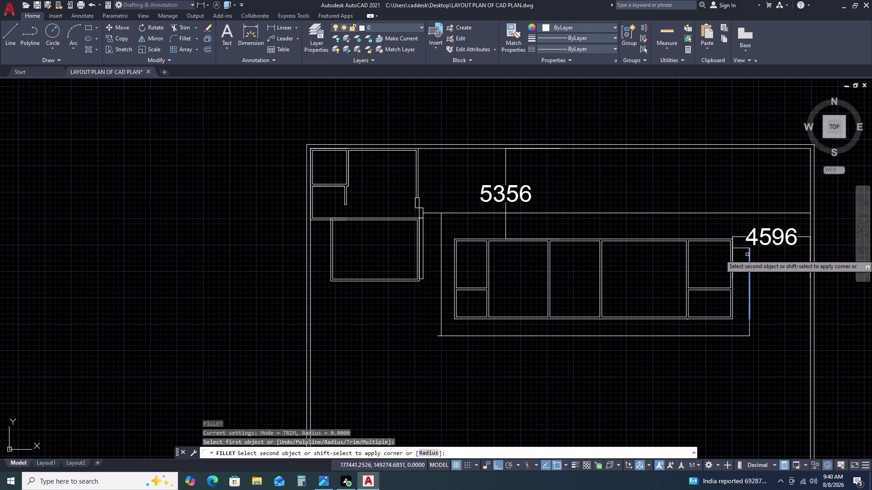
click(731, 212)
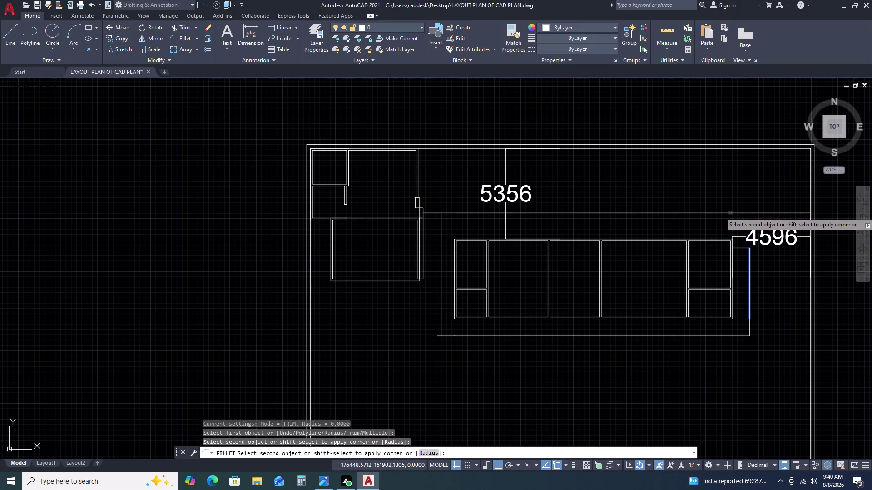
click(730, 213)
middle_drag(753, 318, 752, 281)
middle_drag(749, 266, 748, 258)
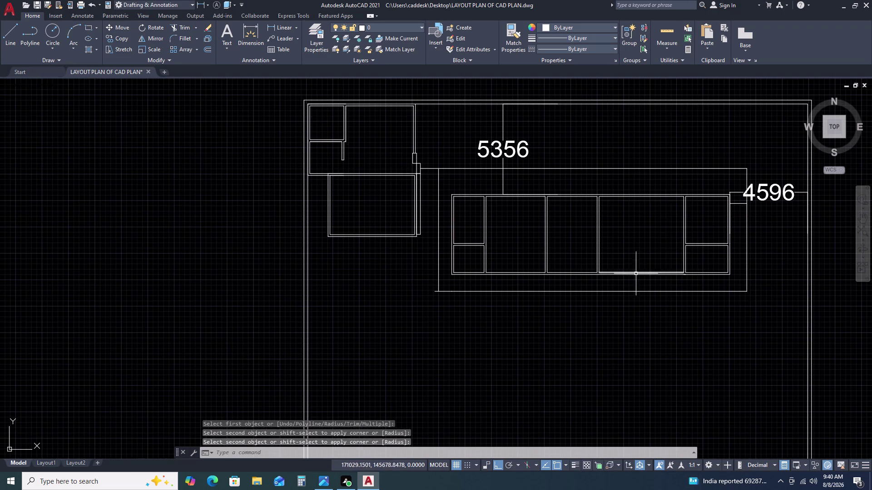
key(space)
click(460, 291)
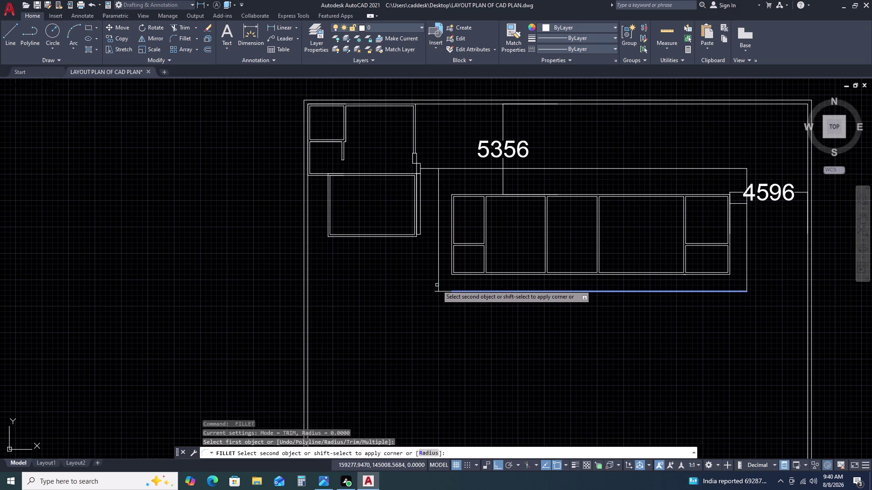
click(439, 286)
scroll(up, 3)
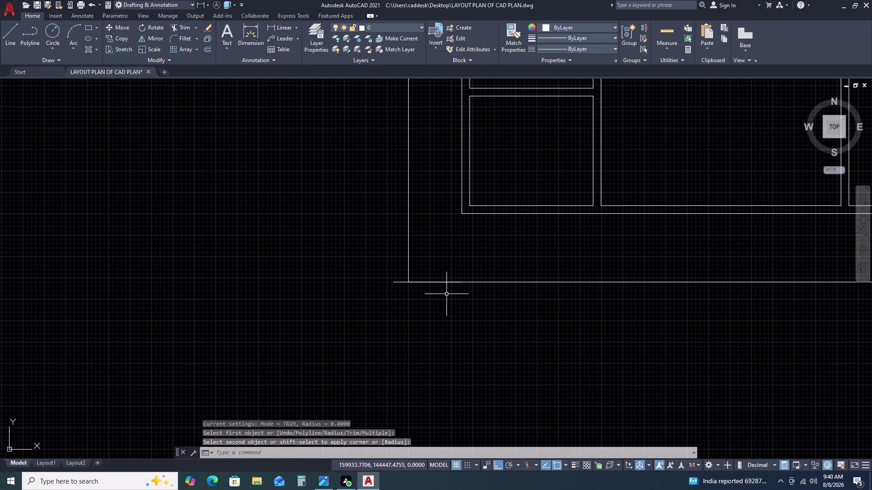
Delete the stray line below the wall and the leftover line near 4596.
drag(393, 261, 417, 296)
click(472, 310)
key(Delete)
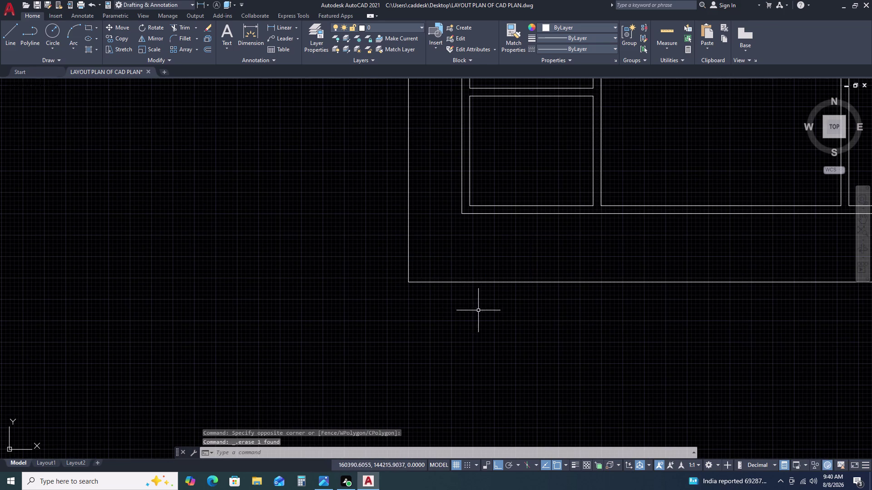
scroll(down, 3)
scroll(up, 3)
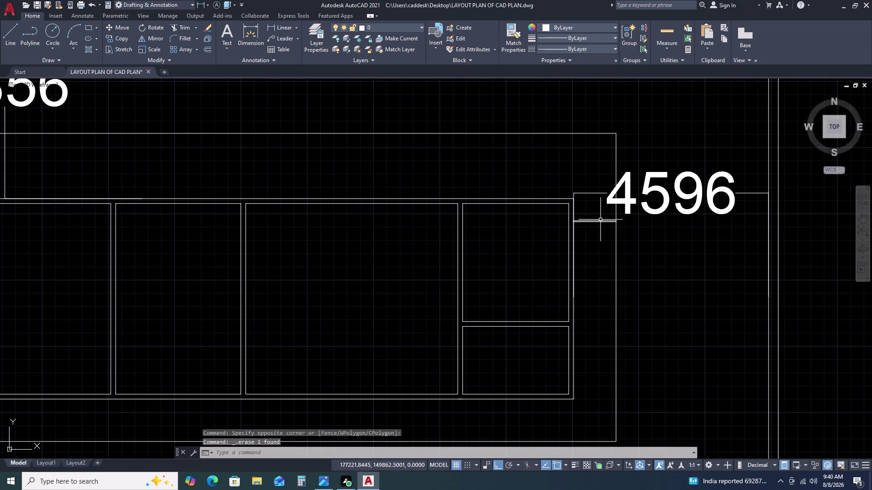
click(599, 219)
click(597, 238)
key(Delete)
Select the leftover segment below 4596 and the lower-right corner piece, then clear the selection.
drag(642, 260, 635, 287)
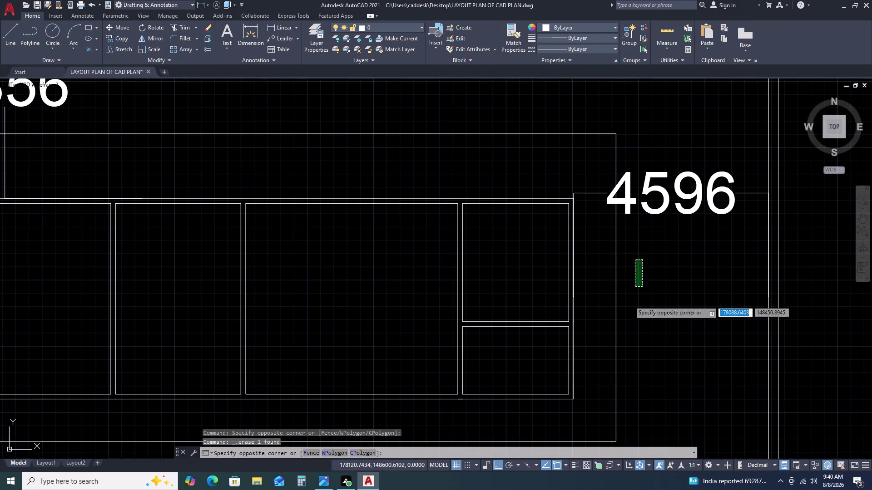
drag(624, 334, 616, 335)
drag(609, 295, 619, 346)
click(647, 422)
scroll(down, 3)
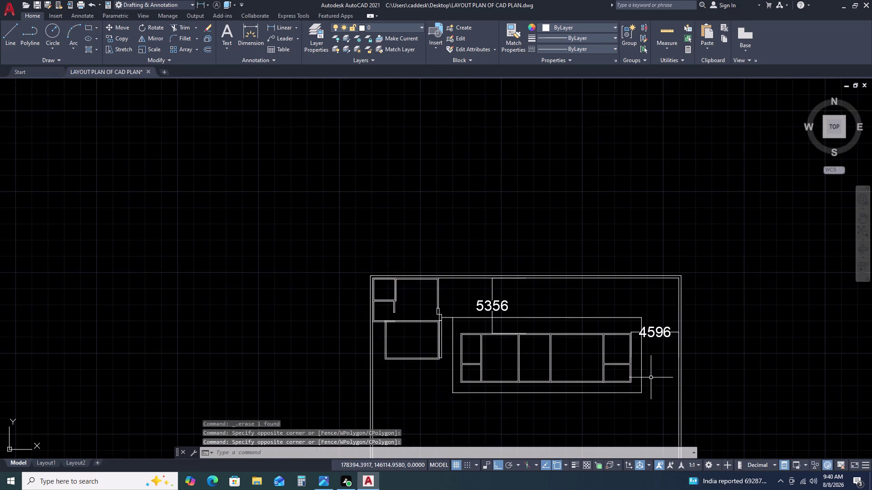
scroll(up, 3)
drag(624, 369, 627, 375)
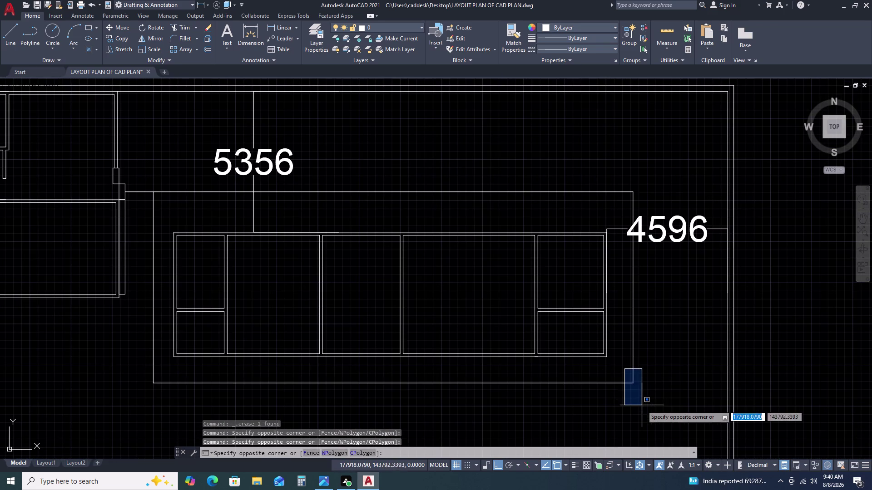
click(642, 406)
key(Escape)
scroll(up, 3)
scroll(up, 3)
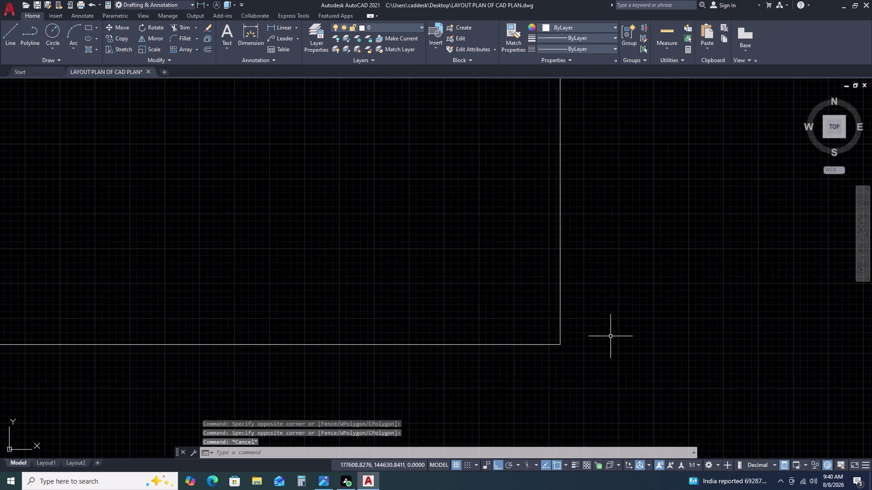
scroll(down, 3)
scroll(down, 3)
Trim two overhanging wall segments at the upper-left rooms with TR, then cancel.
scroll(down, 3)
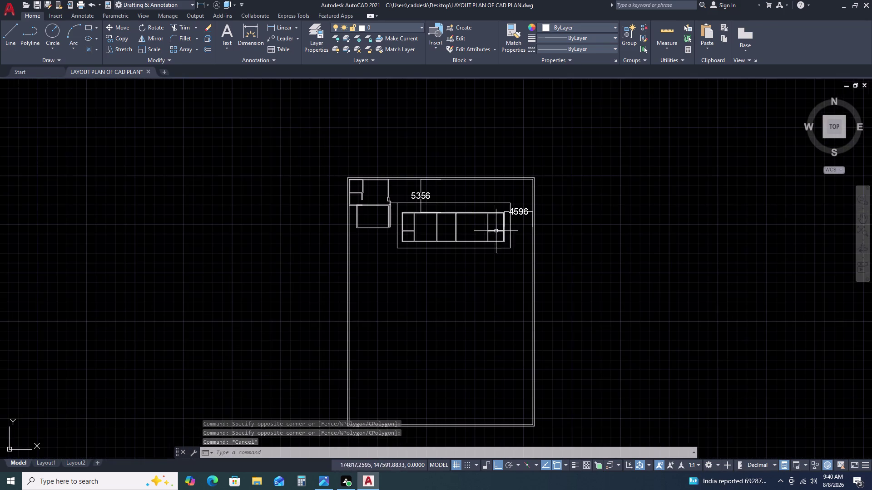
scroll(up, 3)
scroll(up, 3)
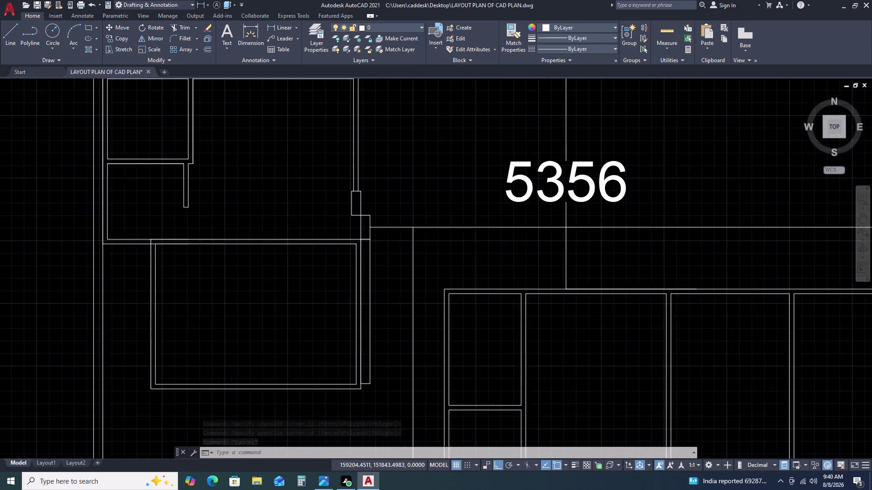
text(TR)
key(space)
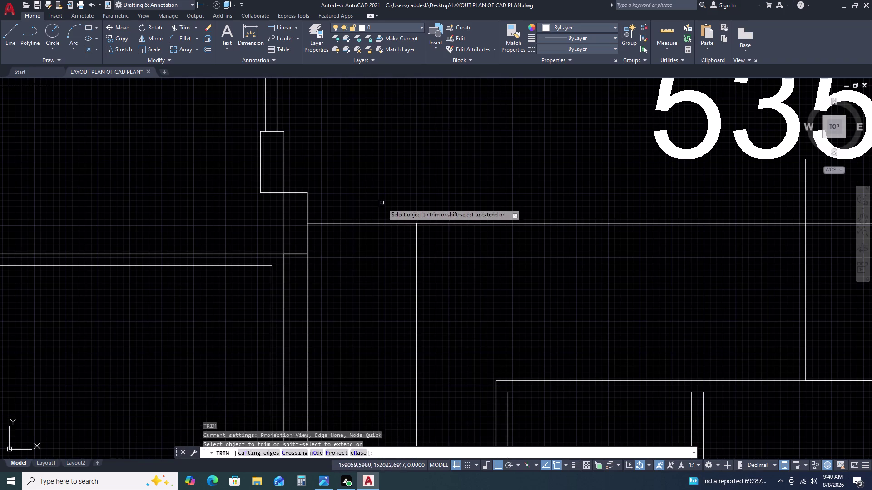
click(382, 201)
click(368, 262)
key(Escape)
Pan and zoom to inspect the room row under 5356 closely.
scroll(down, 3)
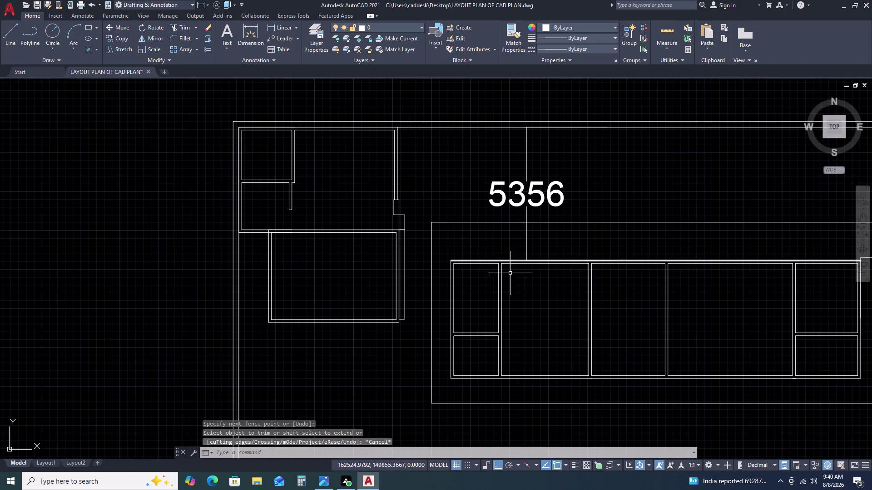
middle_drag(527, 280, 509, 189)
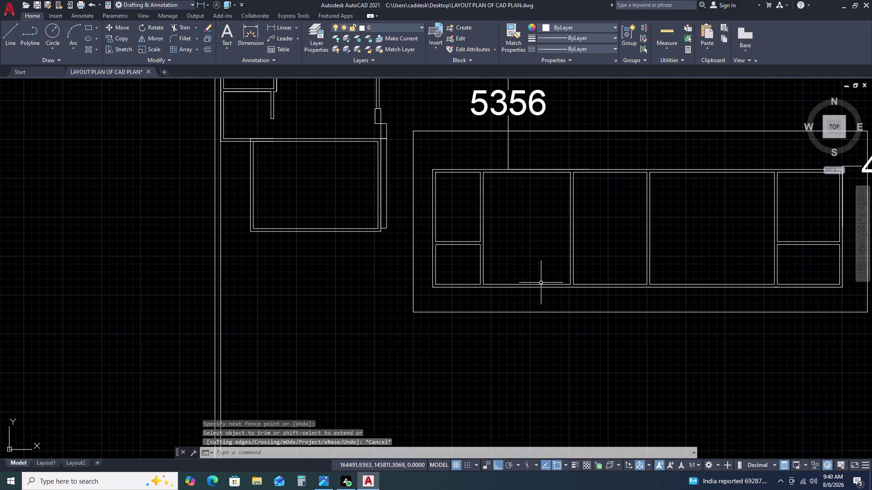
scroll(down, 3)
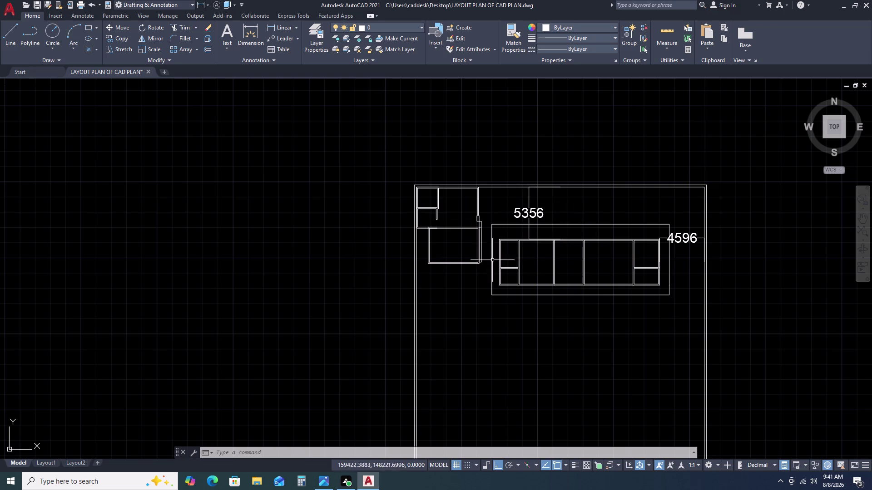
scroll(up, 3)
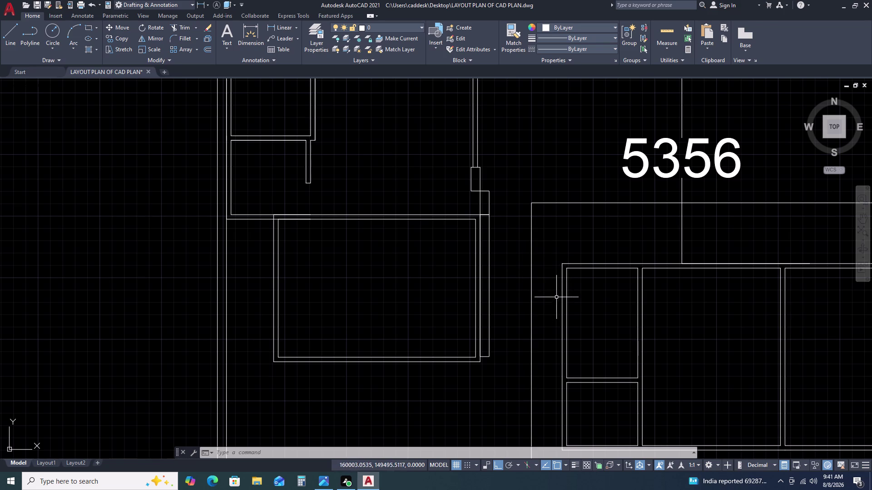
scroll(down, 3)
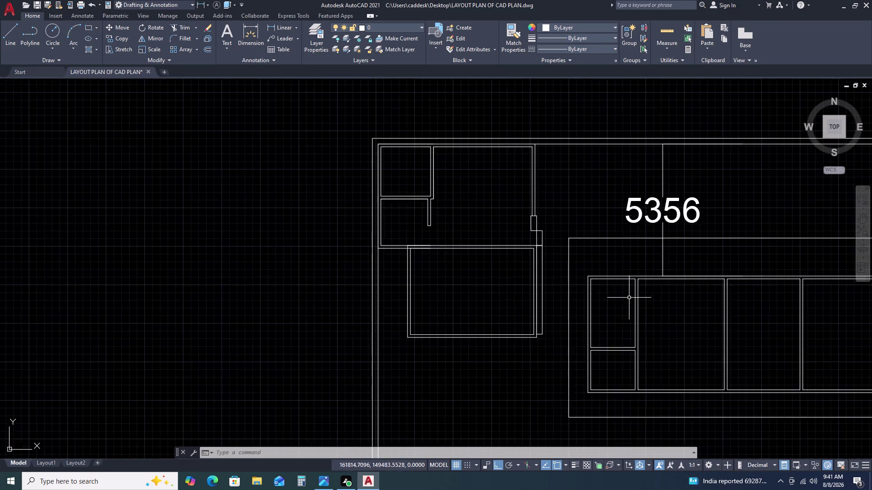
scroll(down, 3)
scroll(up, 3)
middle_drag(730, 322, 638, 295)
middle_drag(610, 287, 567, 274)
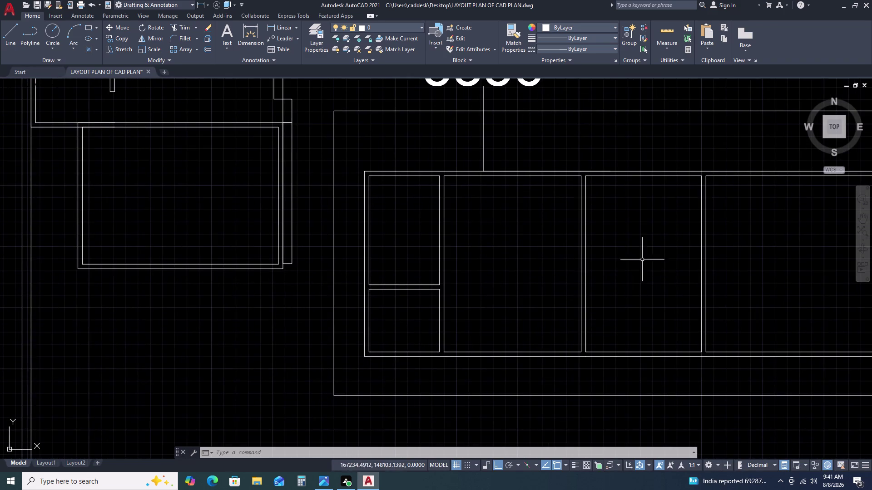
scroll(down, 3)
scroll(up, 3)
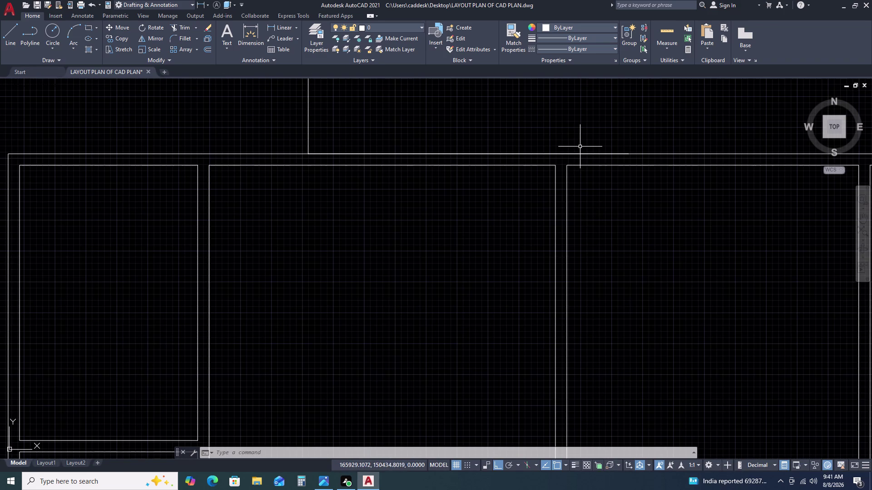
click(579, 154)
scroll(down, 3)
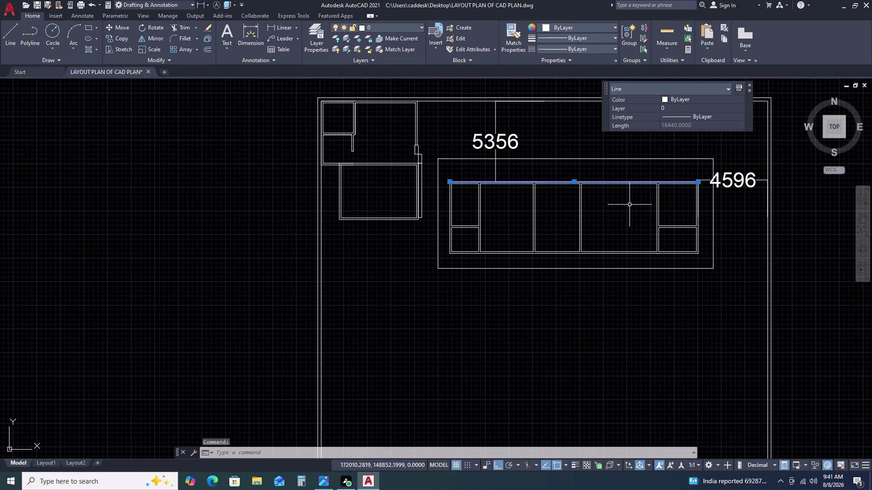
key(Escape)
key(Escape)
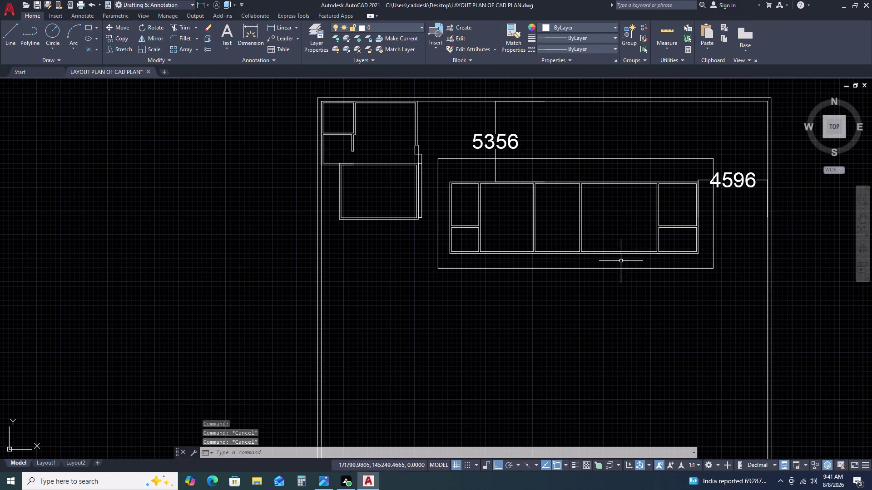
scroll(down, 3)
scroll(up, 3)
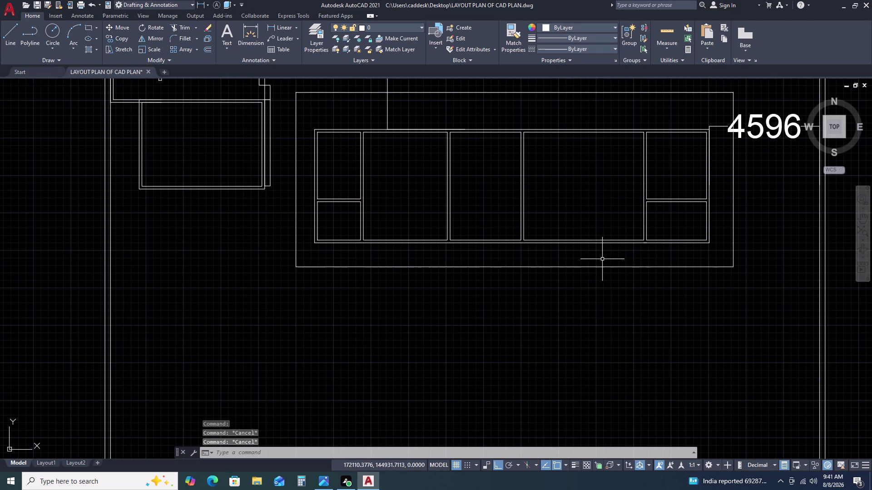
scroll(down, 3)
scroll(up, 3)
scroll(up, 3)
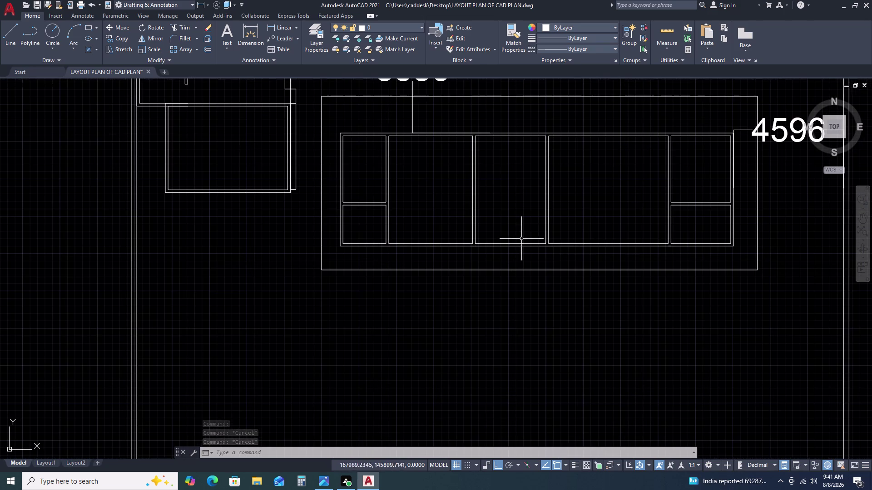
scroll(up, 3)
scroll(down, 3)
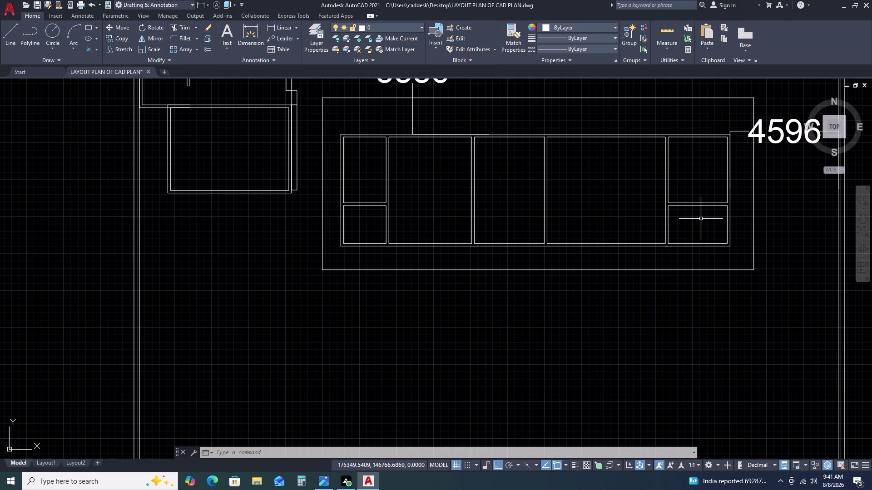
scroll(down, 3)
scroll(up, 3)
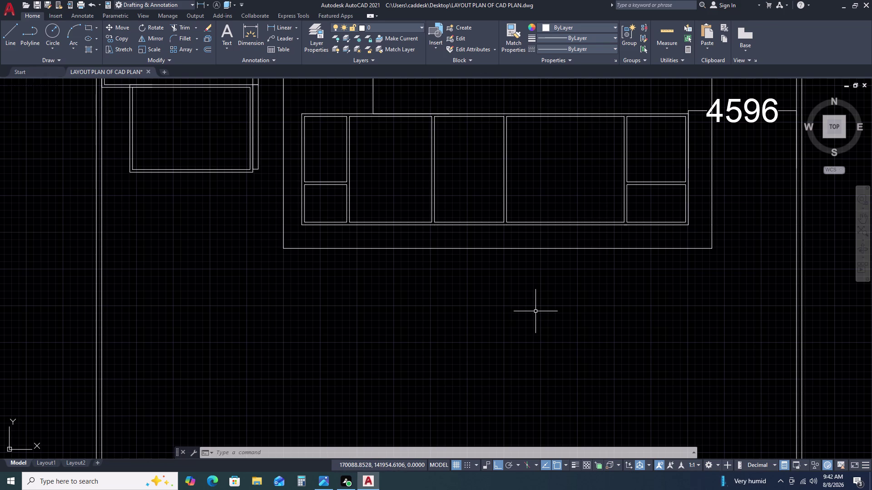
Start a rectangle below the room row using the Dimensions option.
key(e)
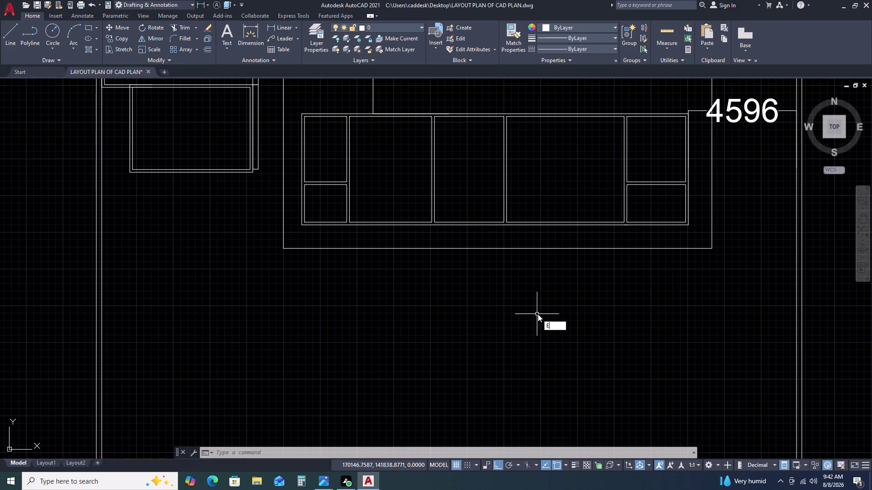
key(Escape)
text(RE)
key(c)
key(space)
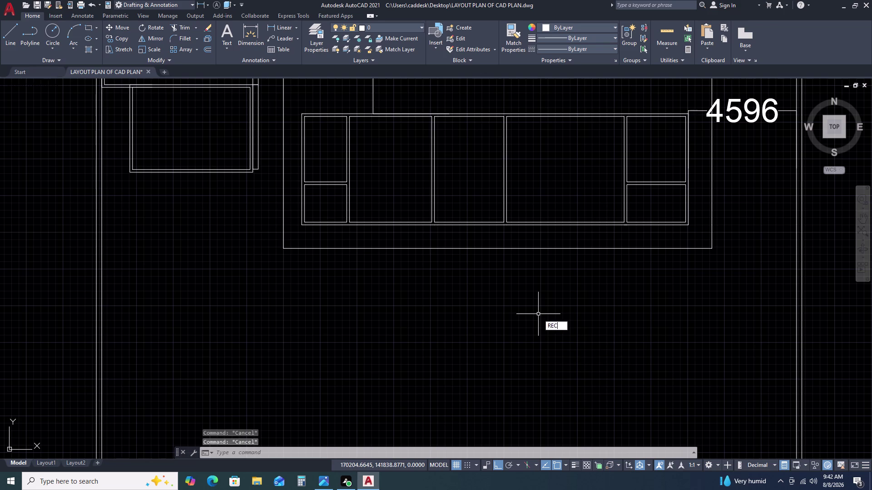
click(426, 255)
text(D)
key(space)
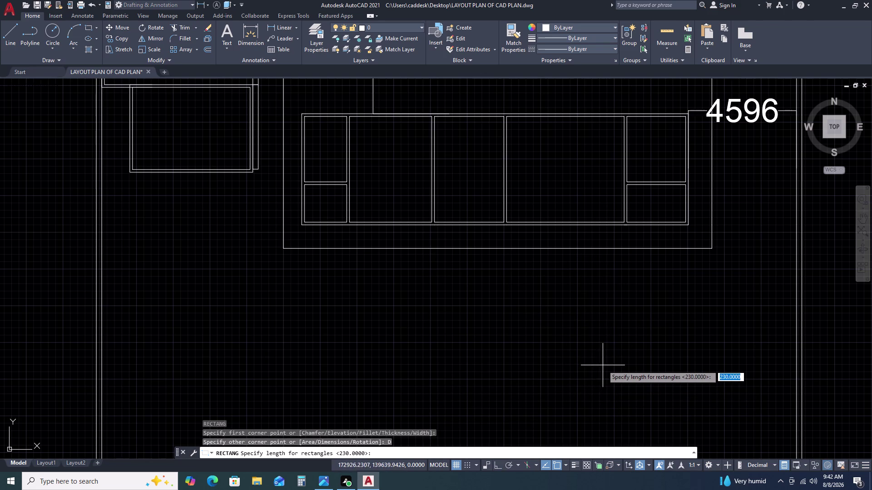
Make the rectangle 7360 by 4500 and place it below the 4596 block.
key(7)
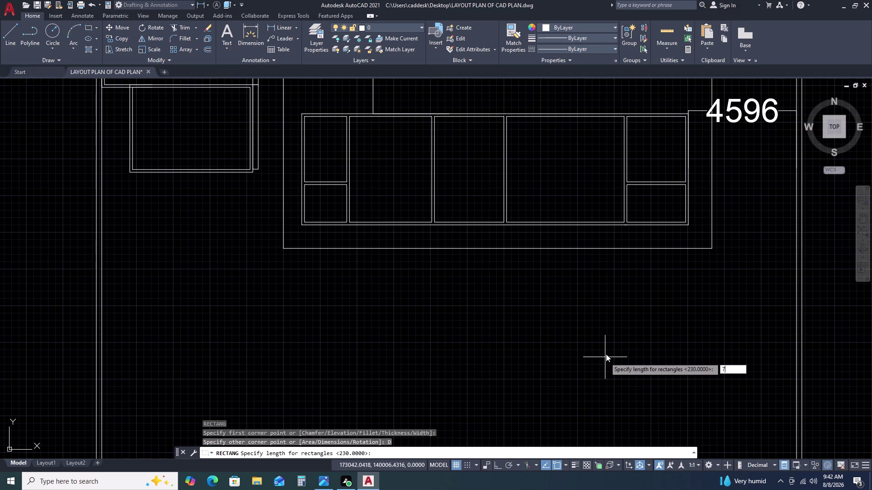
key(3)
key(6)
key(0)
key(space)
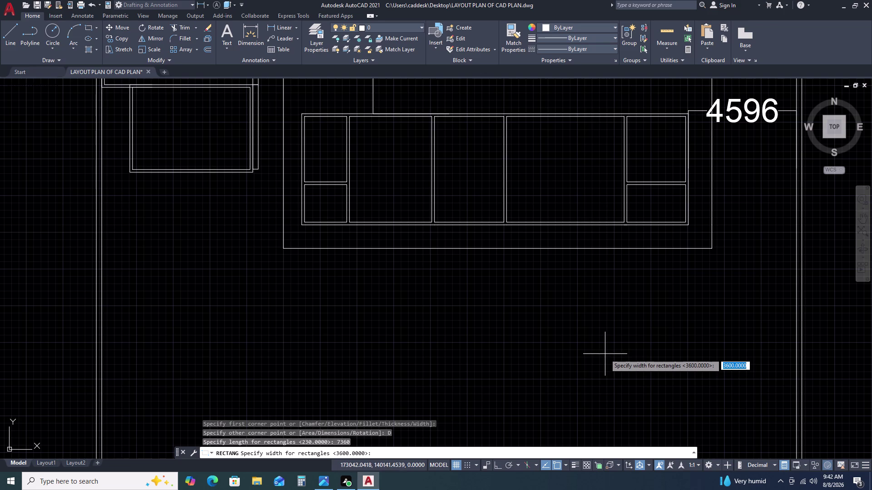
key(4)
key(5)
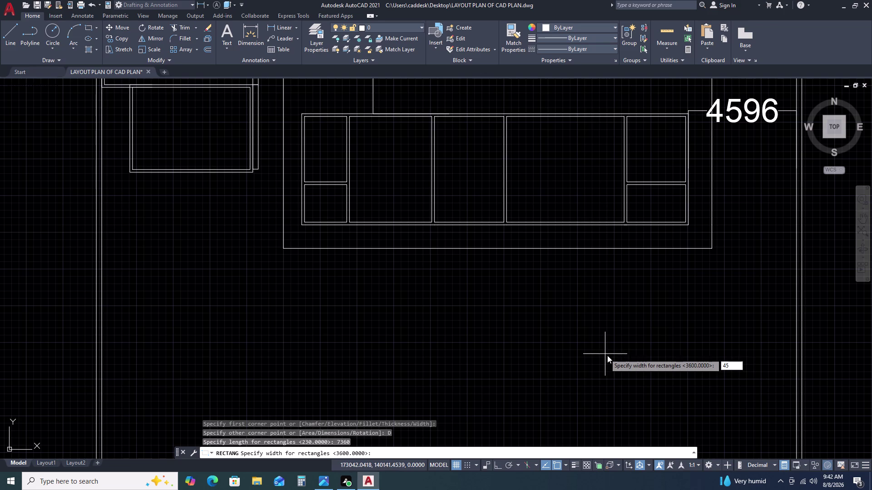
key(0)
key(0)
key(space)
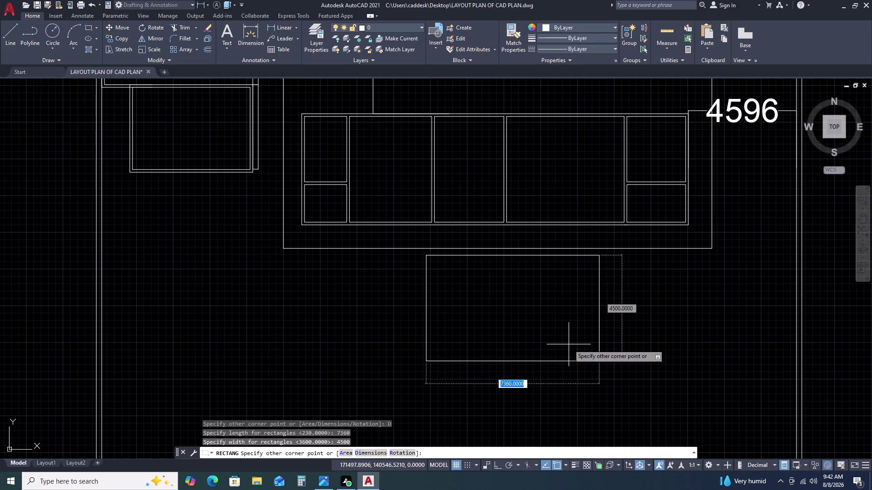
click(568, 345)
Offset the rectangle 115 outward to form the second wall line.
click(622, 319)
click(569, 355)
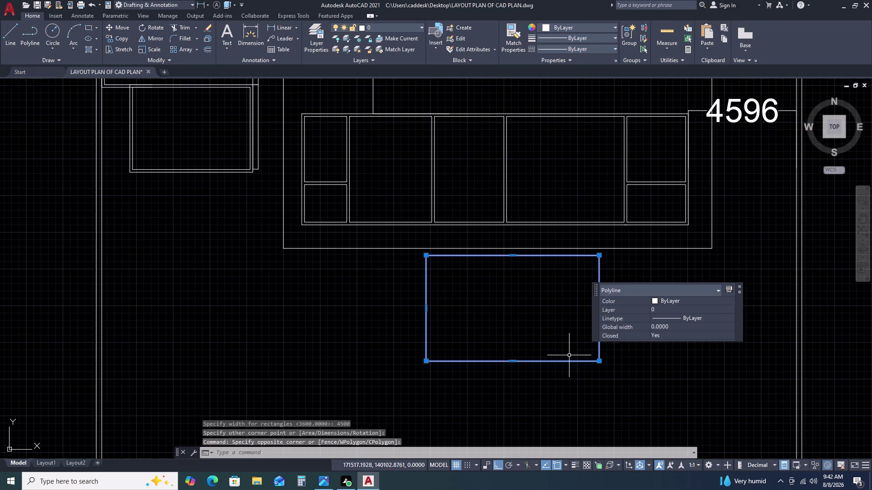
key(o)
key(space)
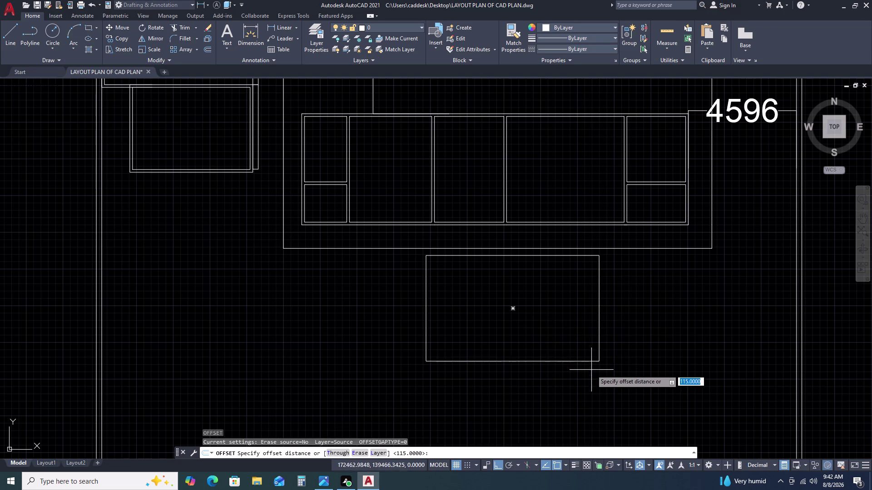
key(1)
key(1)
key(5)
key(space)
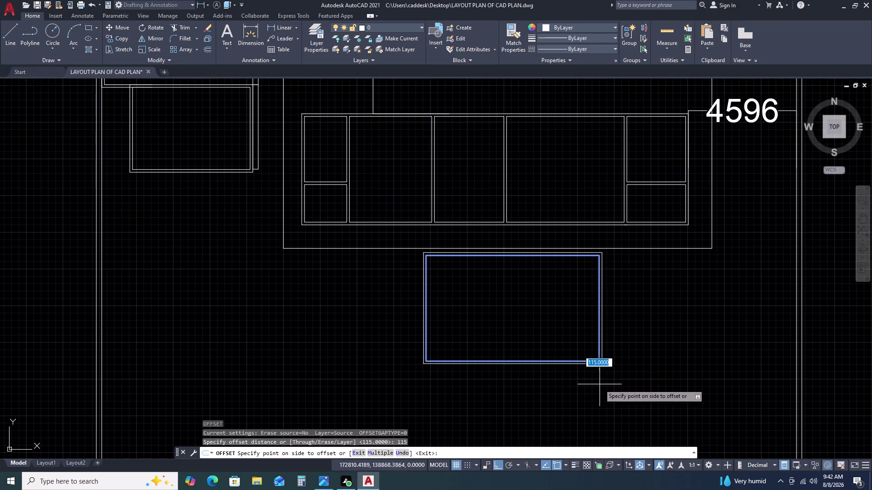
click(621, 405)
key(Escape)
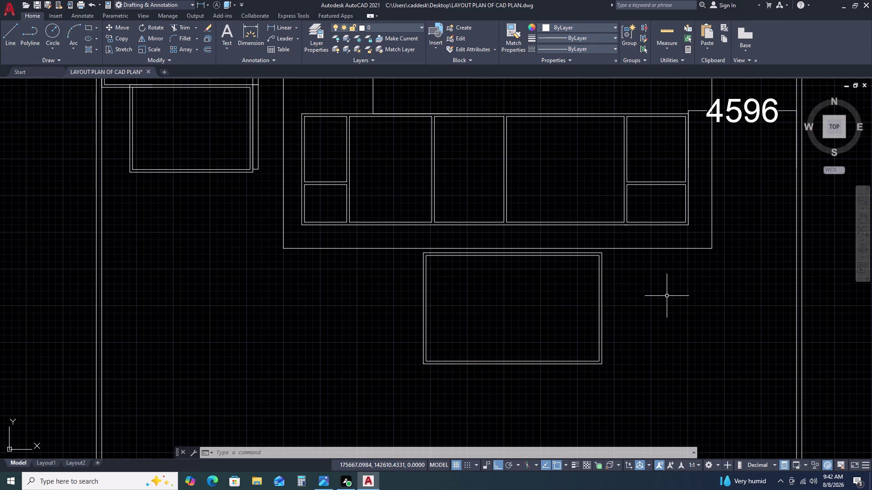
Move both 7360 by 4500 room outlines, snapping their top-left corner to the wall corner above.
click(636, 283)
double_click(595, 301)
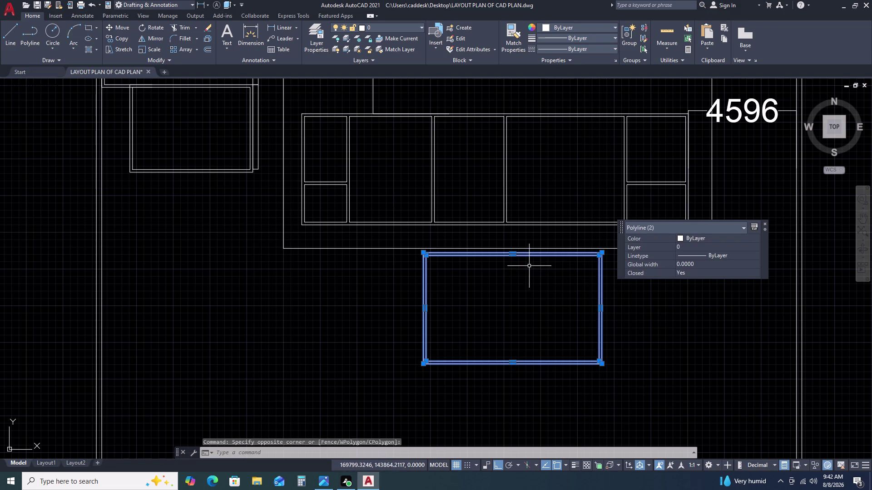
text(M)
key(space)
scroll(up, 3)
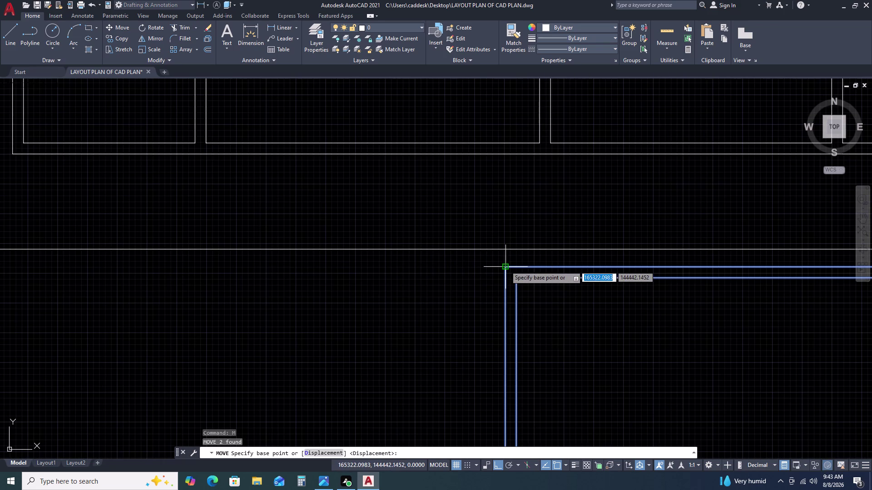
drag(505, 266, 510, 258)
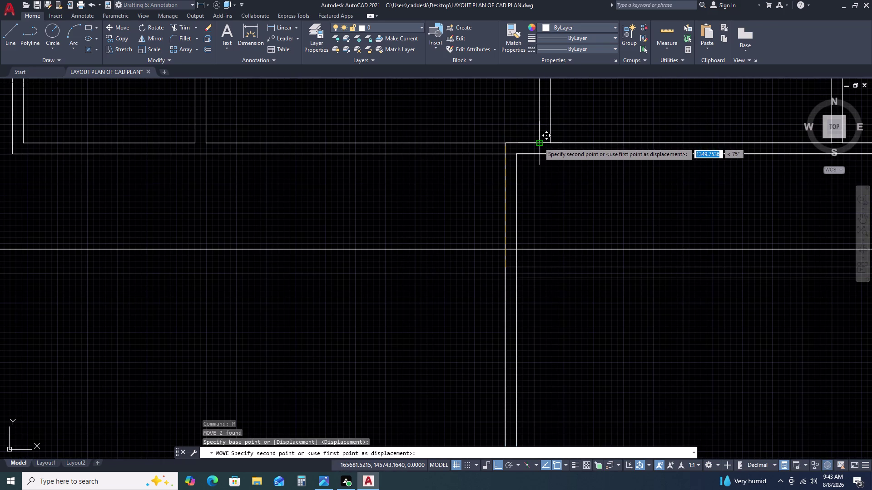
click(539, 142)
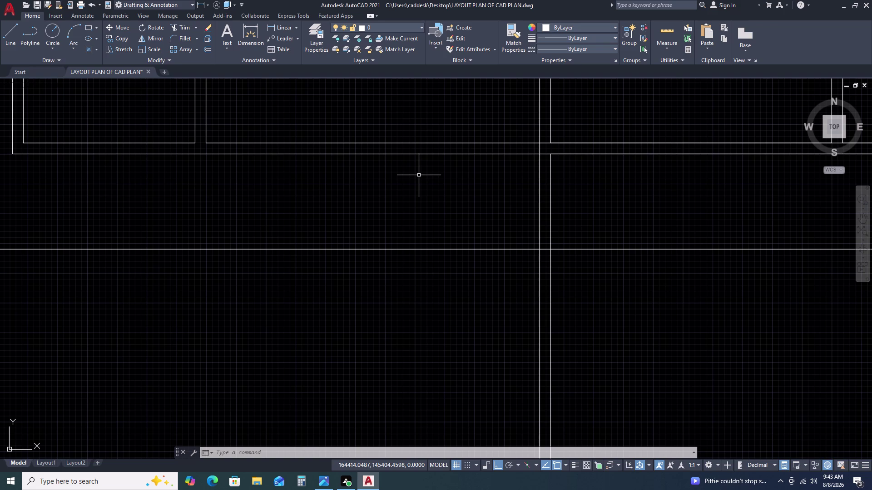
scroll(down, 3)
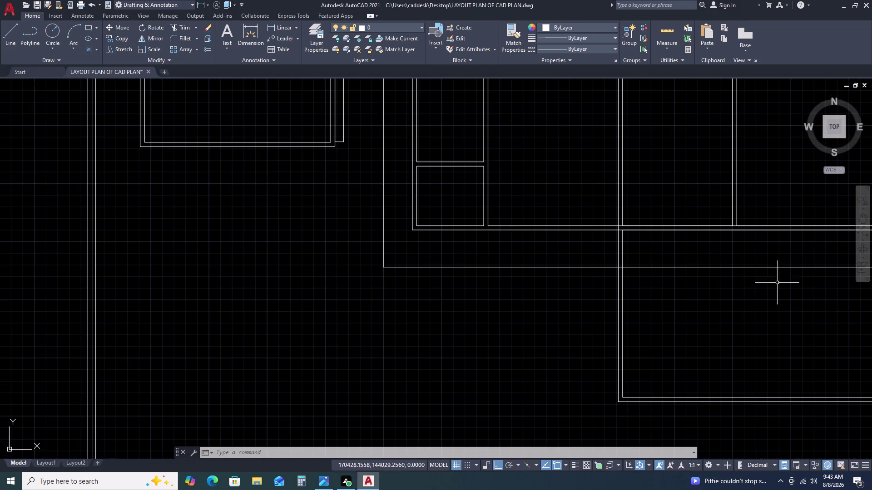
middle_drag(772, 281, 727, 259)
scroll(up, 3)
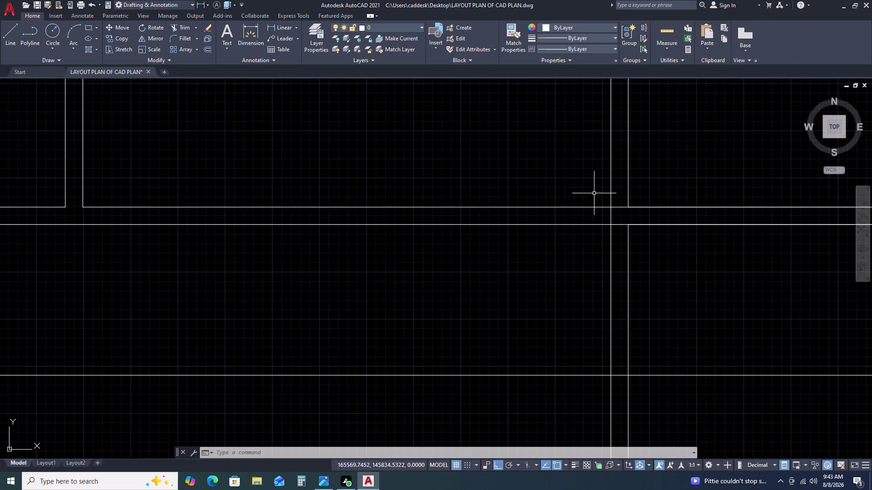
double_click(594, 193)
double_click(645, 291)
click(643, 229)
double_click(639, 224)
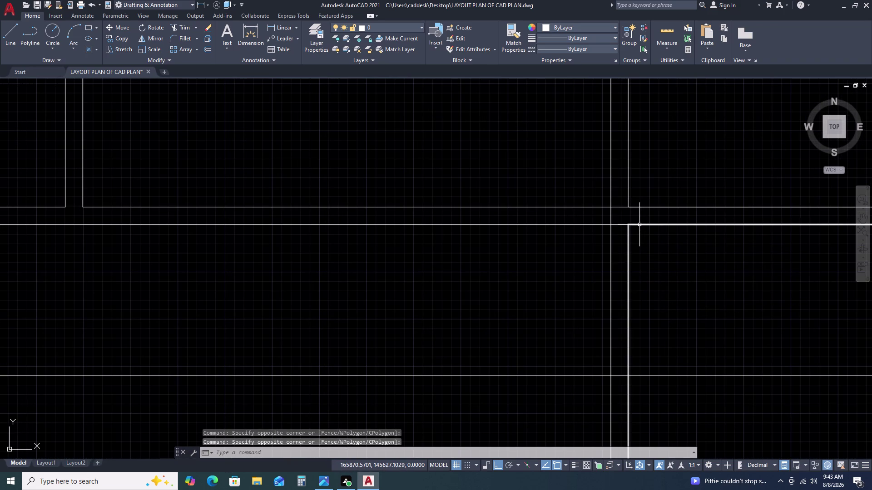
key(Escape)
double_click(644, 207)
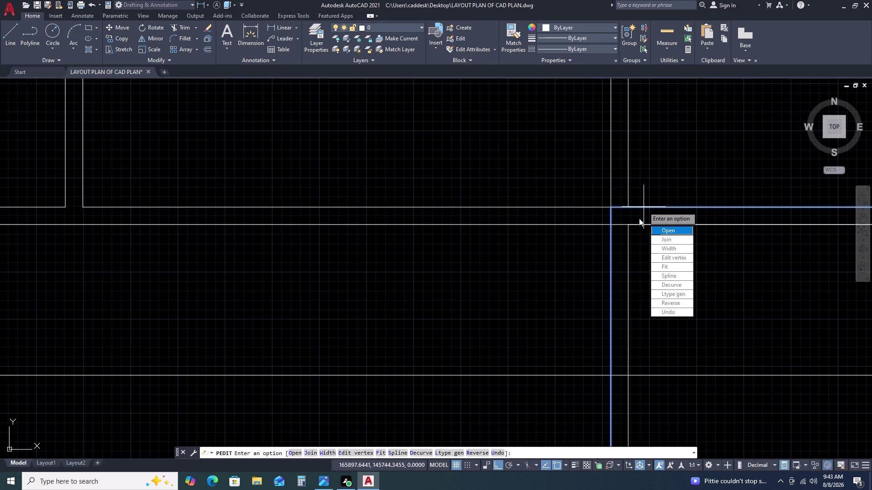
double_click(636, 222)
click(636, 224)
click(633, 225)
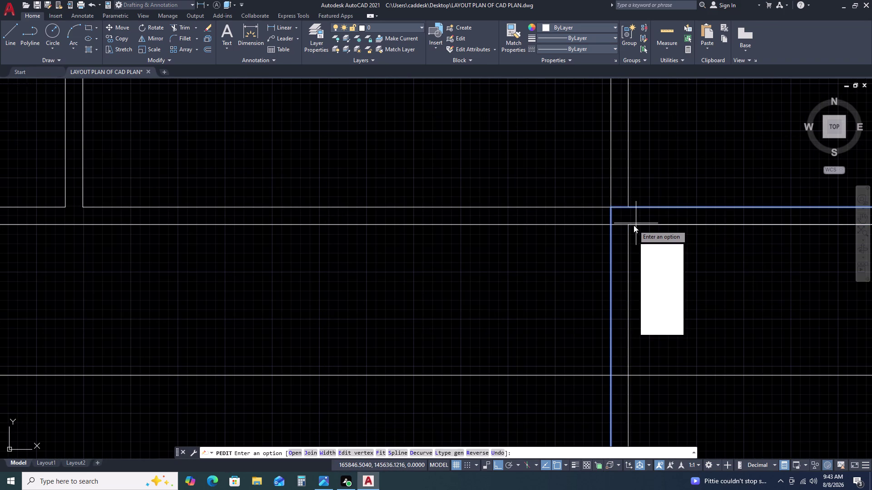
double_click(632, 228)
click(630, 222)
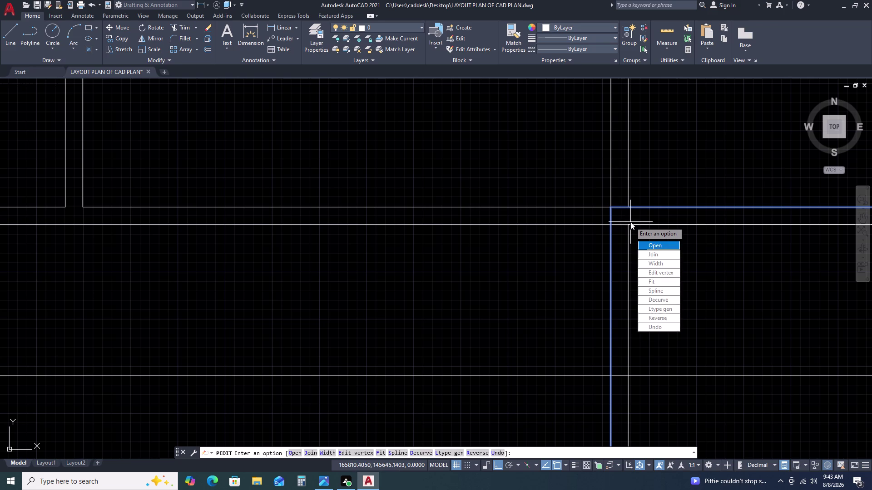
key(Escape)
key(Escape)
key(Escape)
scroll(down, 3)
middle_drag(699, 231, 574, 213)
scroll(down, 3)
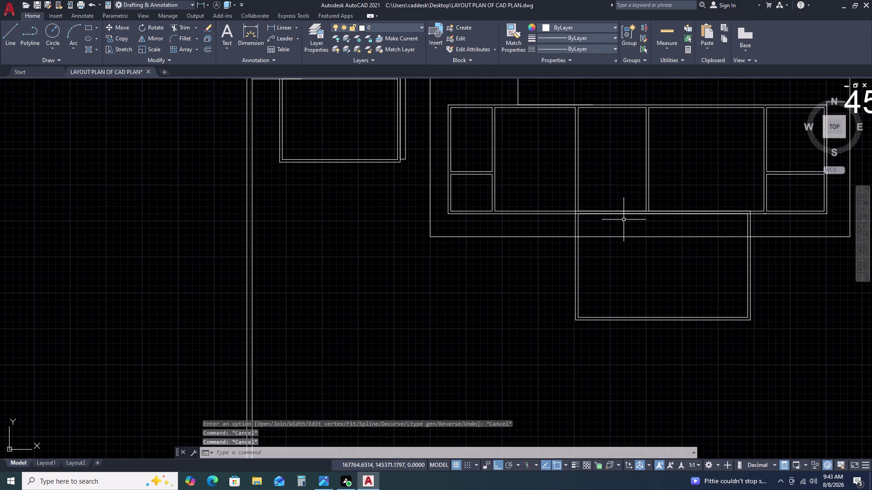
middle_drag(740, 254, 582, 231)
scroll(down, 3)
scroll(up, 3)
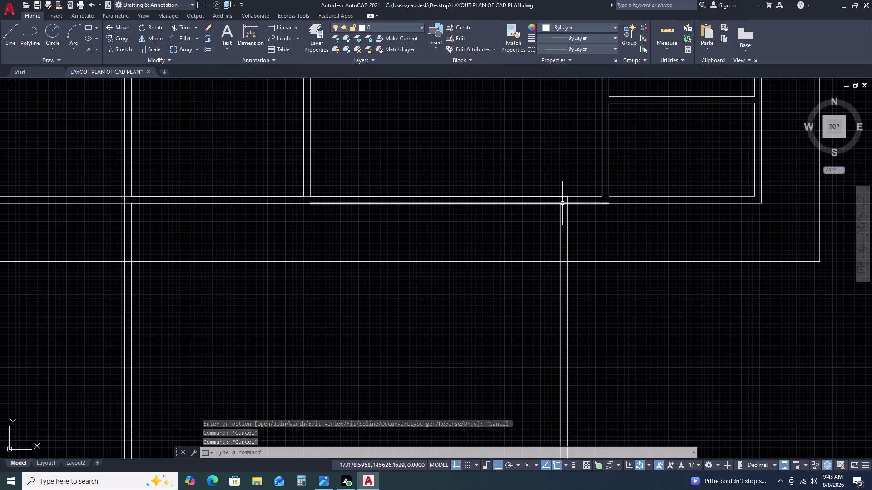
click(555, 204)
scroll(down, 3)
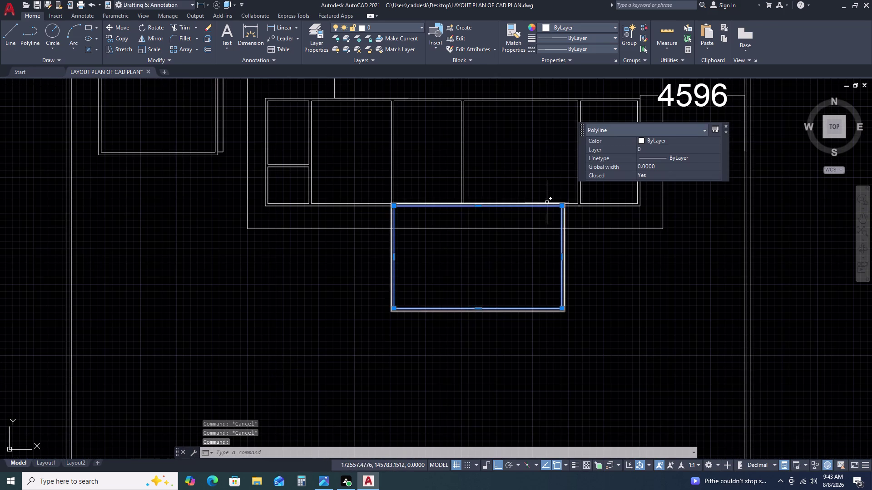
Try trimming a wall line at the new room, then cancel and undo it.
click(544, 202)
key(Escape)
key(Escape)
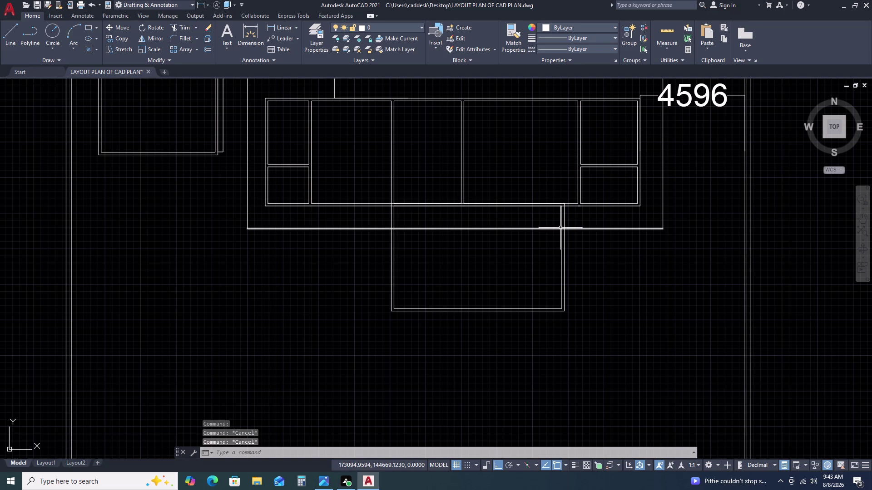
text(TR)
key(space)
click(534, 203)
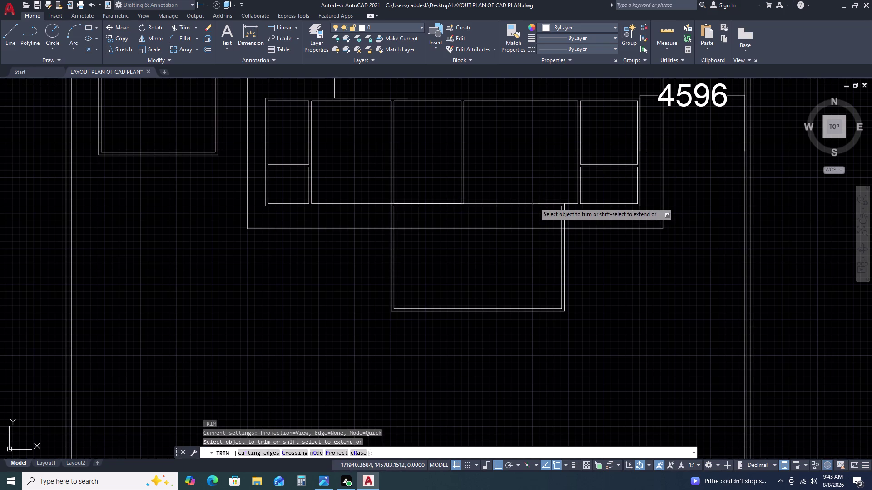
key(Escape)
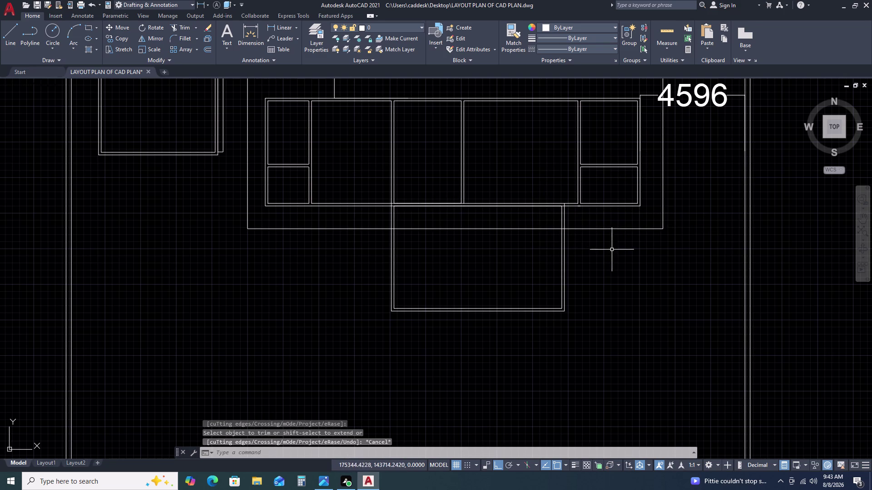
key(ctrl+z)
scroll(down, 3)
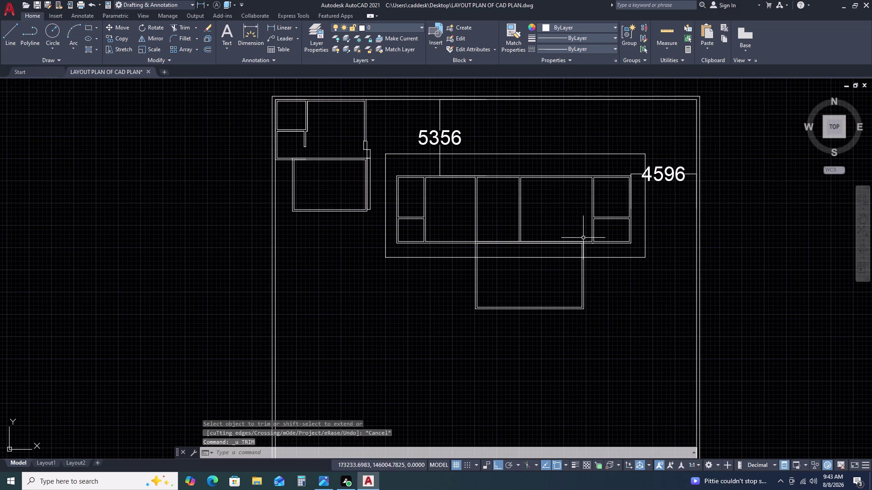
scroll(up, 3)
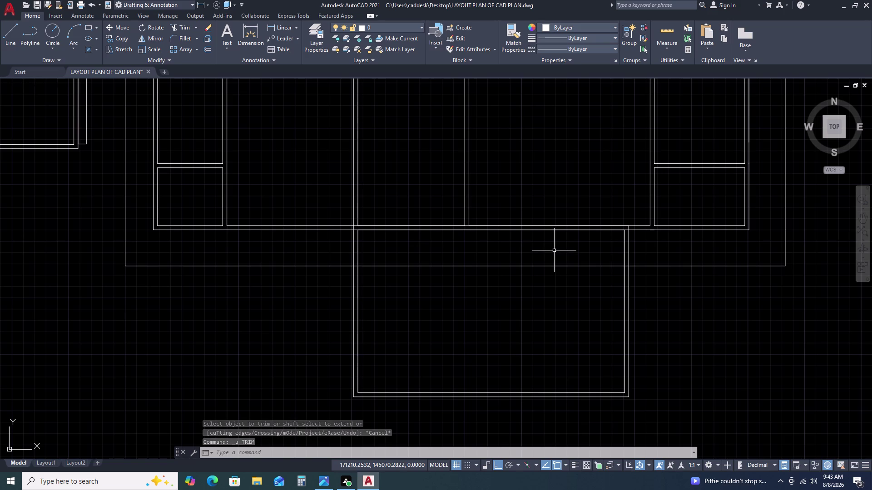
Retry trimming the wall lines crossing the new room, then view the junction.
key(t)
key(r)
key(space)
drag(534, 248, 532, 252)
click(517, 306)
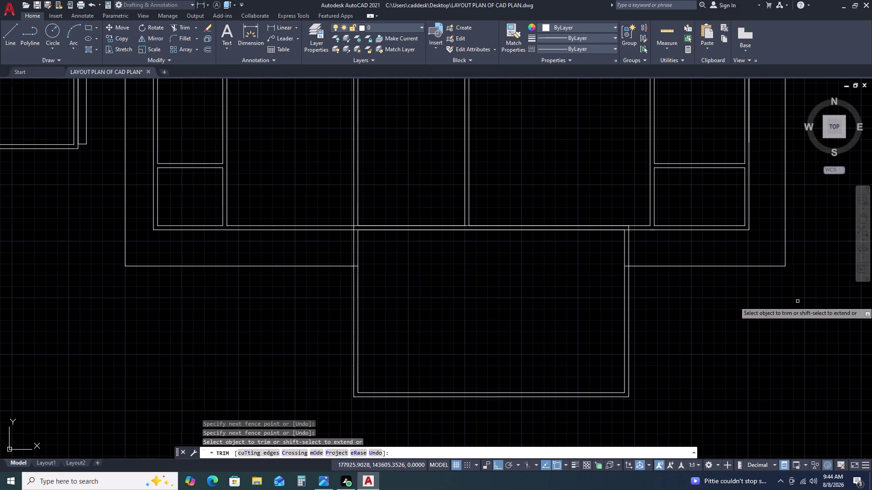
scroll(up, 3)
scroll(up, 3)
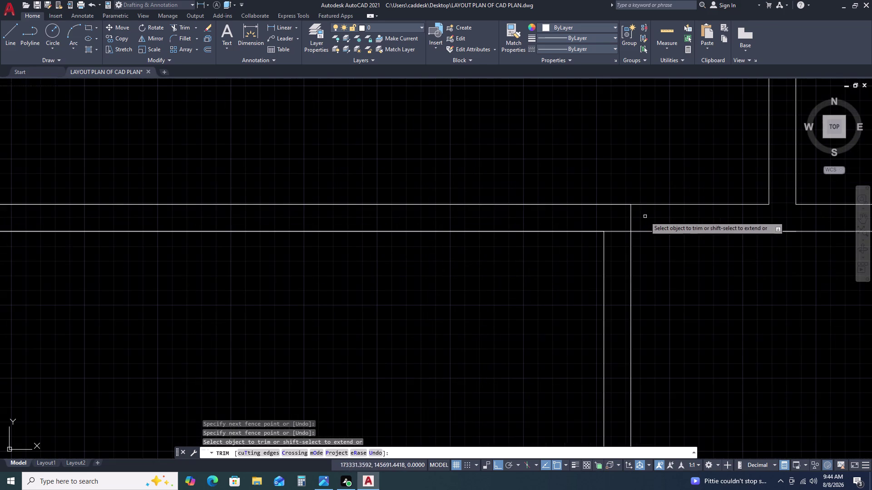
click(645, 216)
key(Escape)
scroll(down, 3)
scroll(down, 3)
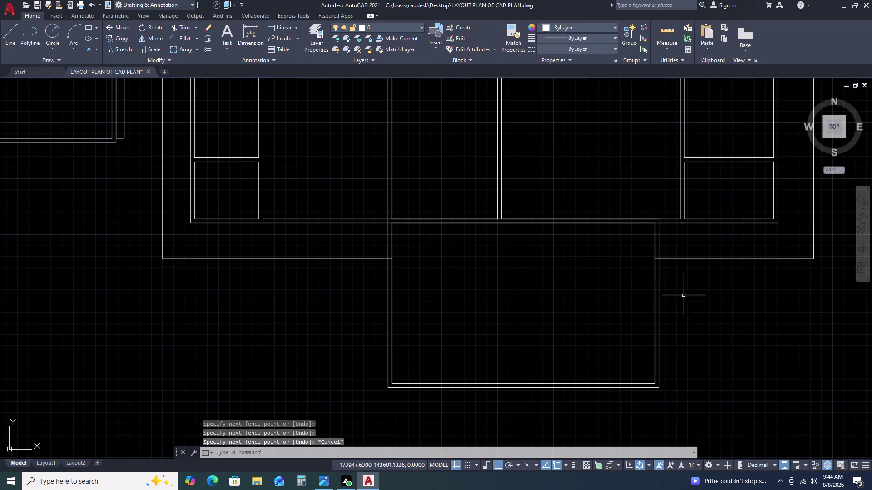
middle_drag(685, 298, 635, 214)
scroll(down, 3)
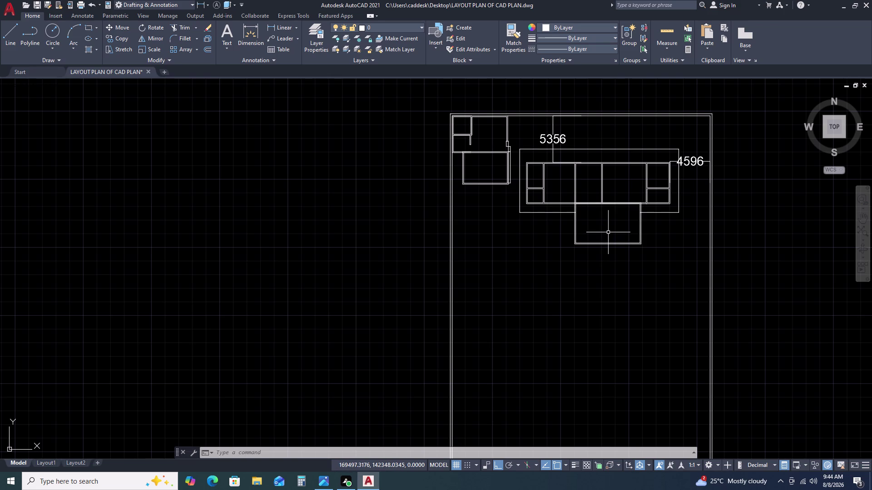
Start a dimension-sized rectangle below the room, with length 2920.
scroll(up, 3)
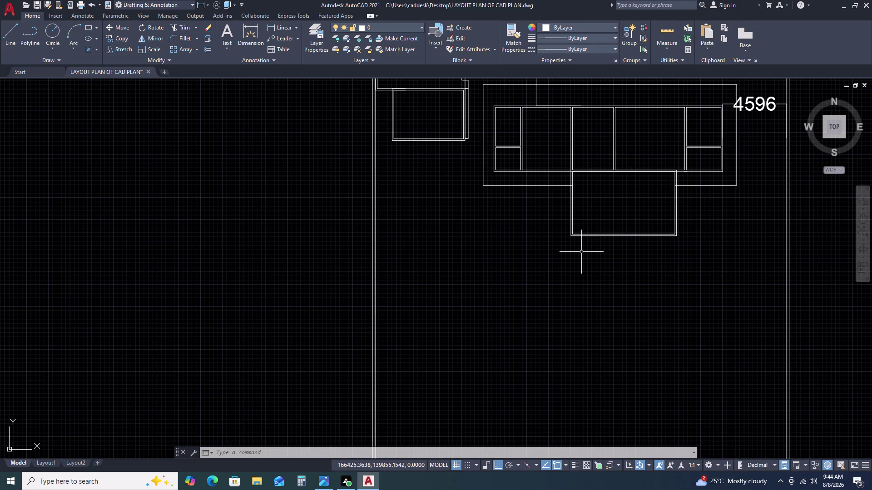
text(RE)
text(C)
key(space)
click(494, 258)
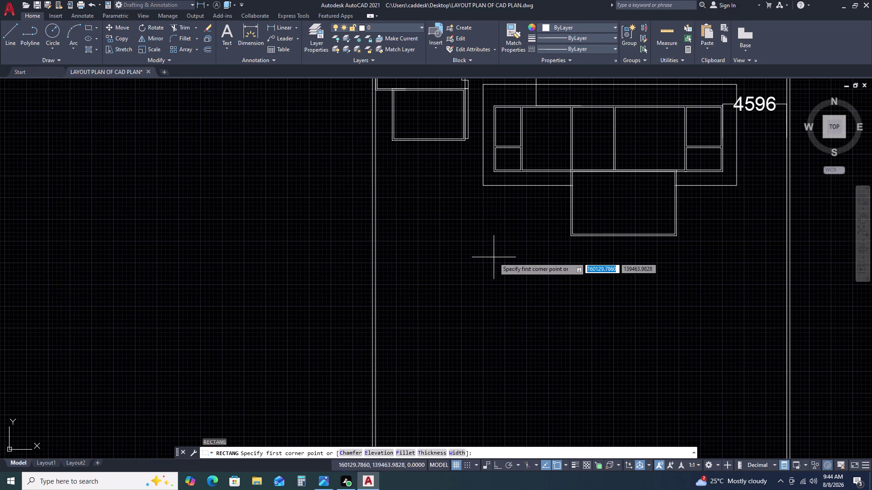
key(d)
key(space)
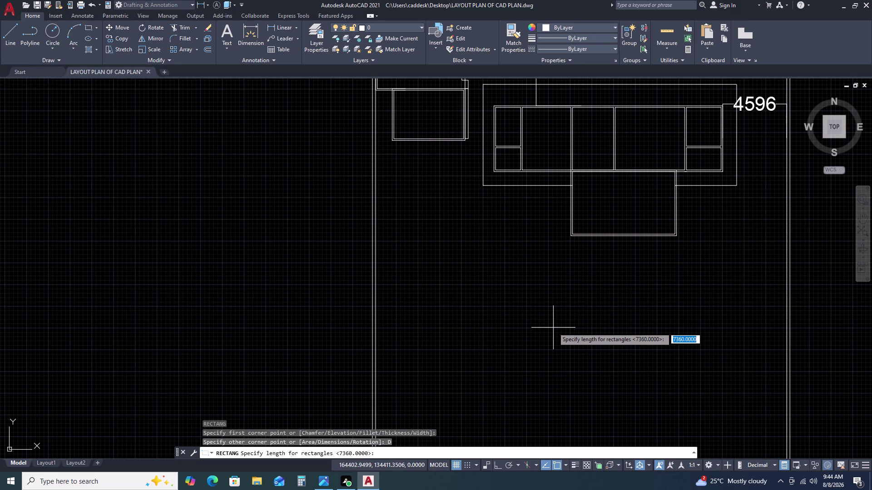
key(2)
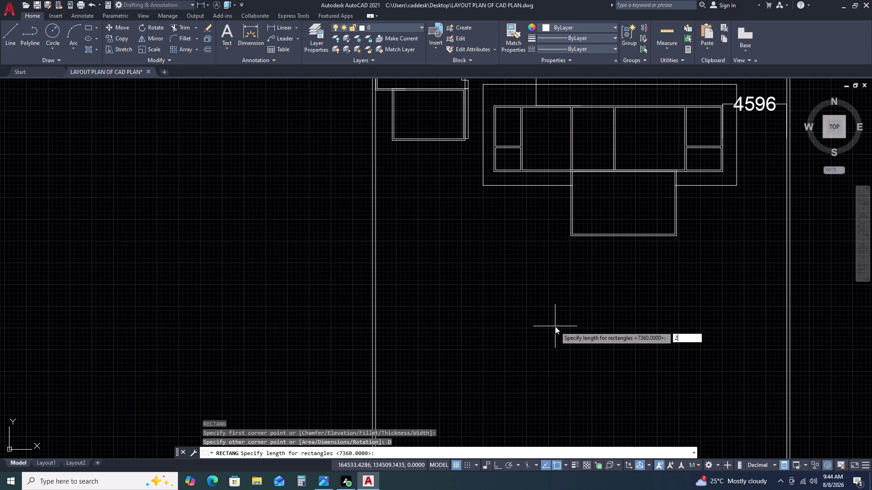
key(9)
key(2)
key(0)
key(space)
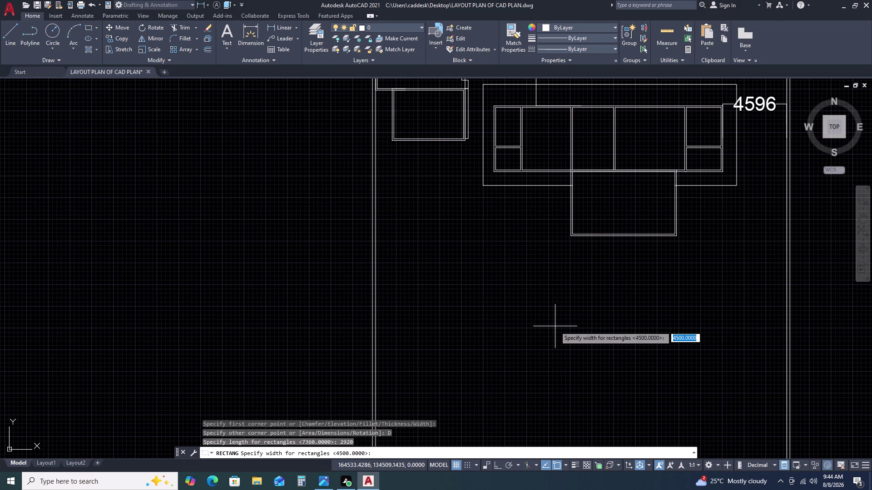
Give the rectangle width 1650 and place it below and left of the room.
key(1)
key(6)
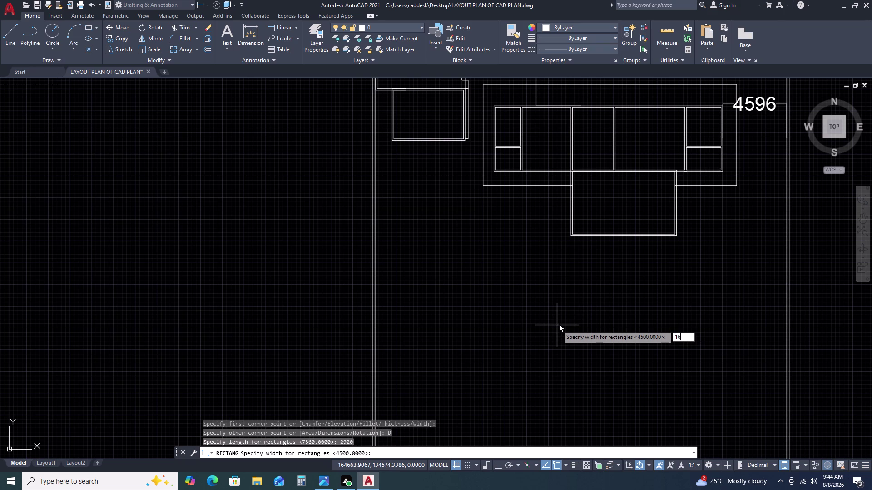
key(5)
key(0)
key(space)
click(561, 335)
click(548, 282)
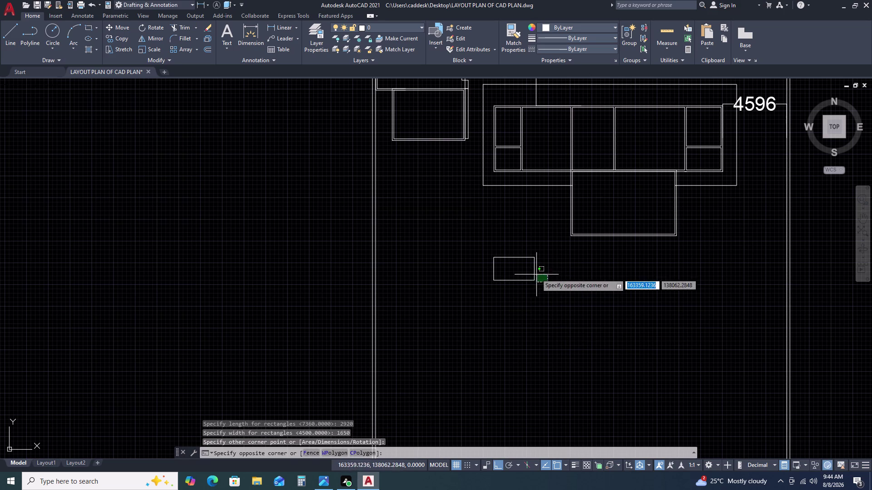
click(532, 264)
key(Escape)
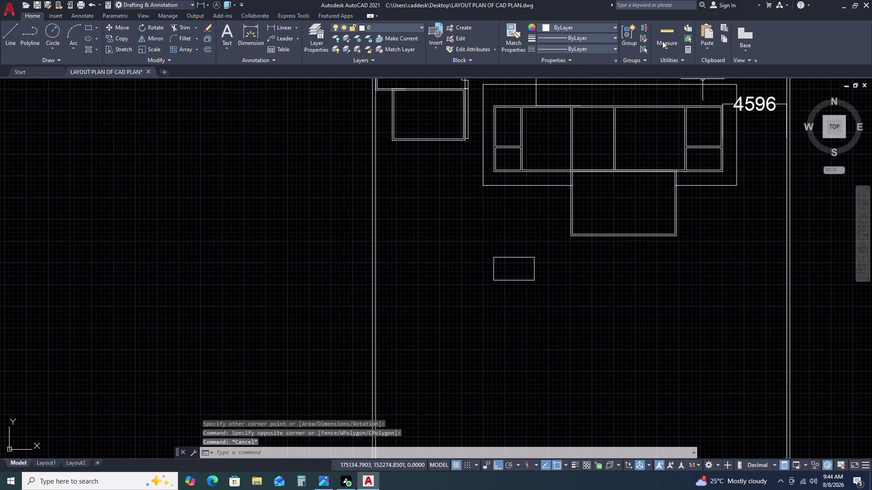
Measure the size of the room below the 4596 block.
click(662, 41)
click(675, 30)
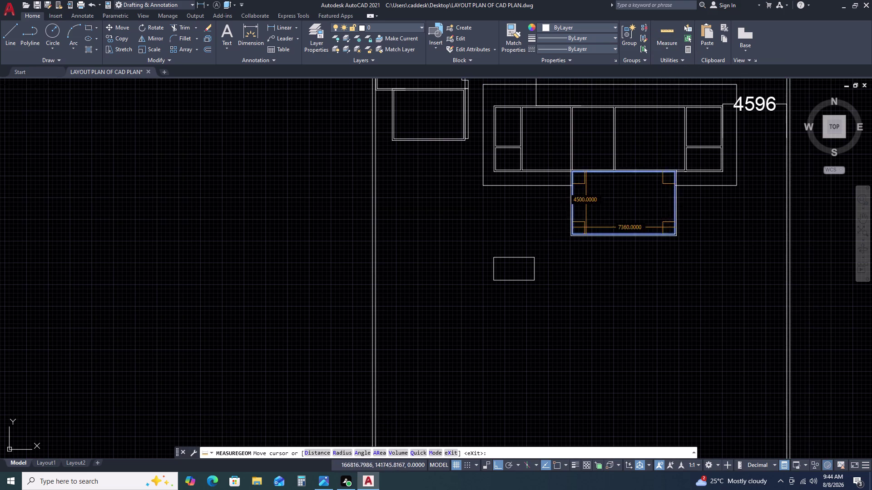
scroll(up, 3)
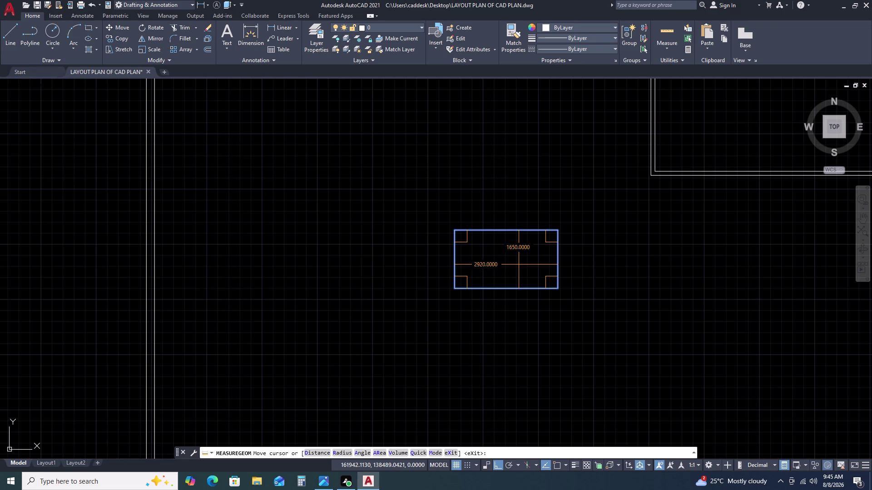
key(Escape)
Offset the small rectangle outline by 115 to form double-line walls.
click(584, 228)
click(547, 261)
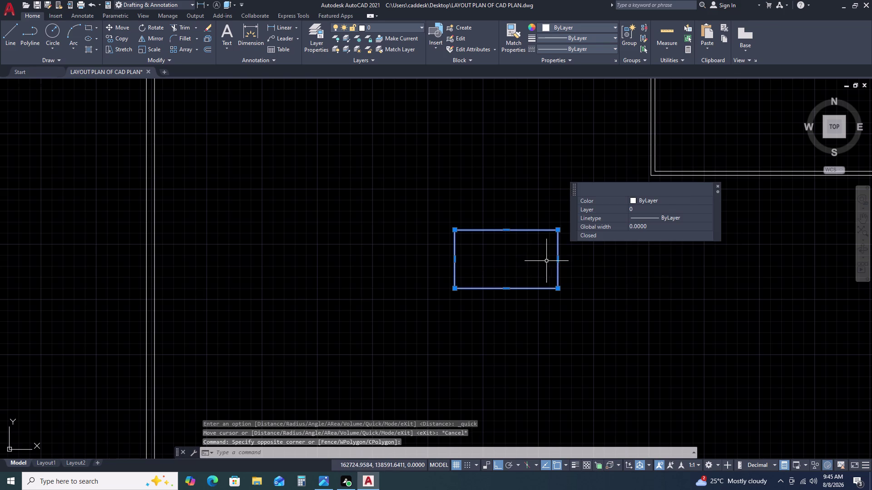
key(o)
key(space)
key(1)
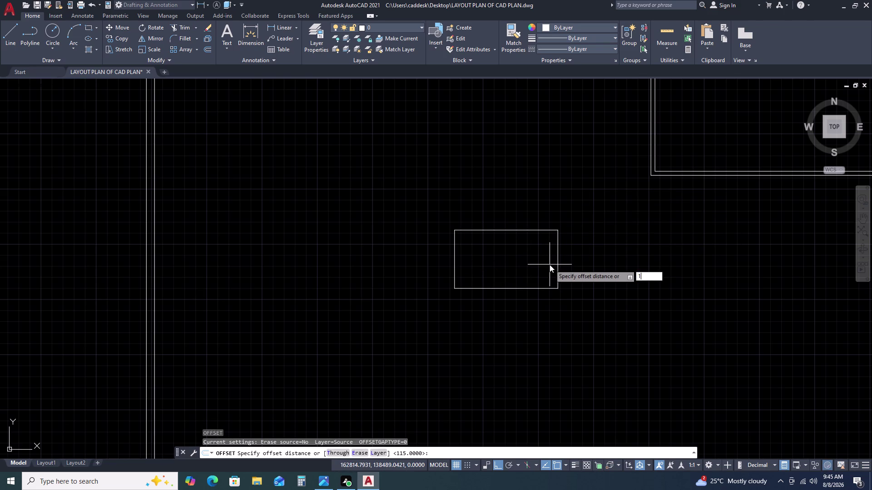
key(1)
key(5)
key(space)
click(566, 314)
key(Escape)
Select both outlines of the small double-line room.
scroll(down, 3)
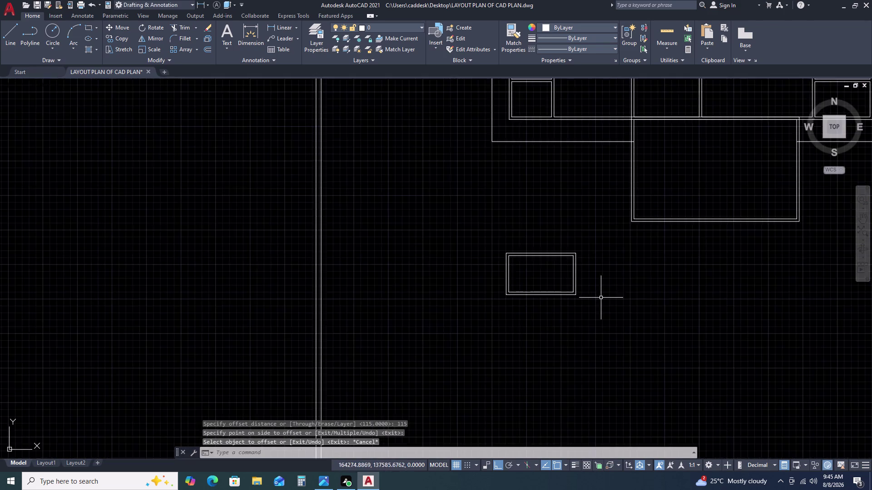
middle_drag(602, 301, 598, 294)
middle_drag(595, 286, 578, 257)
click(574, 209)
click(549, 263)
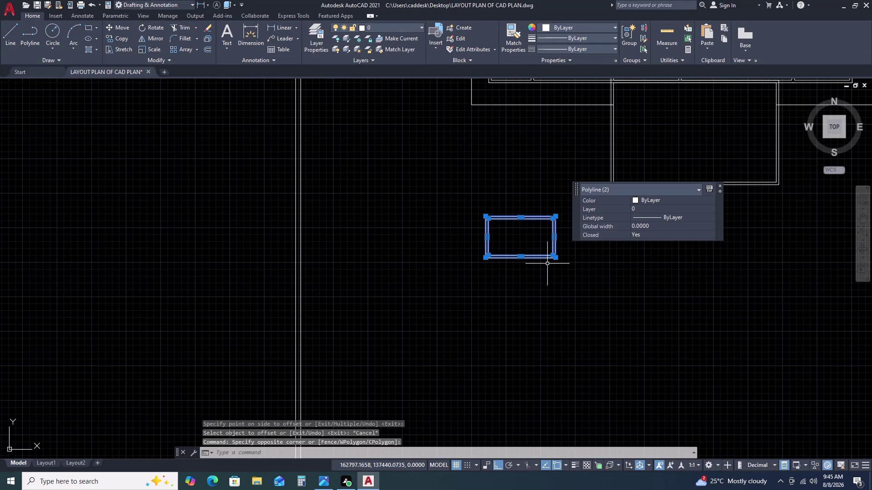
Start moving the small room, then cancel after viewing the whole layout.
text(M)
key(space)
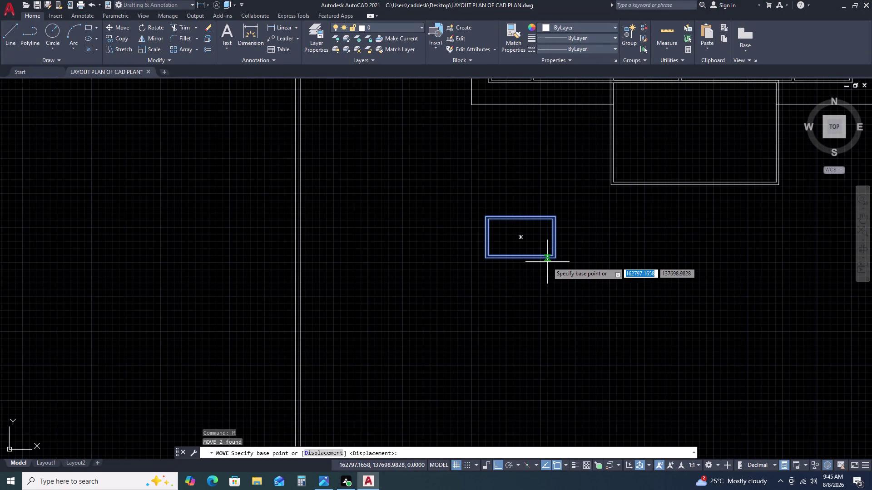
scroll(down, 3)
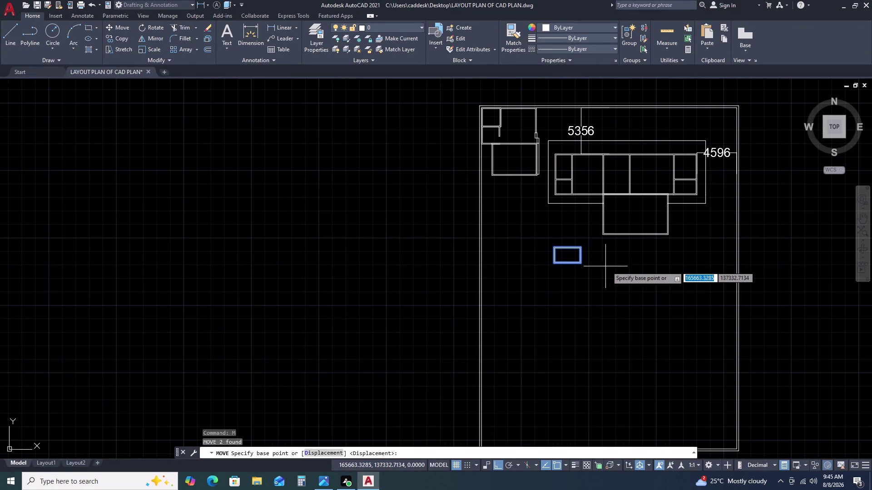
middle_drag(612, 269, 598, 241)
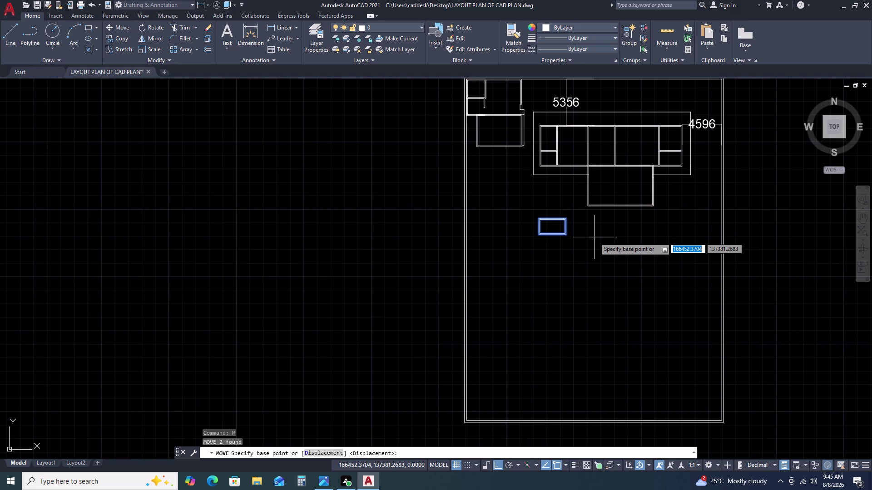
key(Escape)
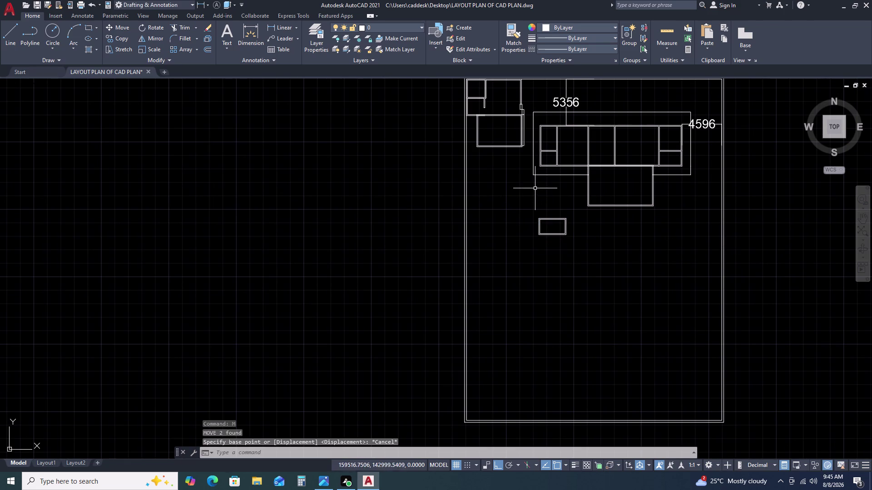
scroll(up, 3)
Draw a vertical line from the 4596 block's corner down past the small room.
text(L)
key(space)
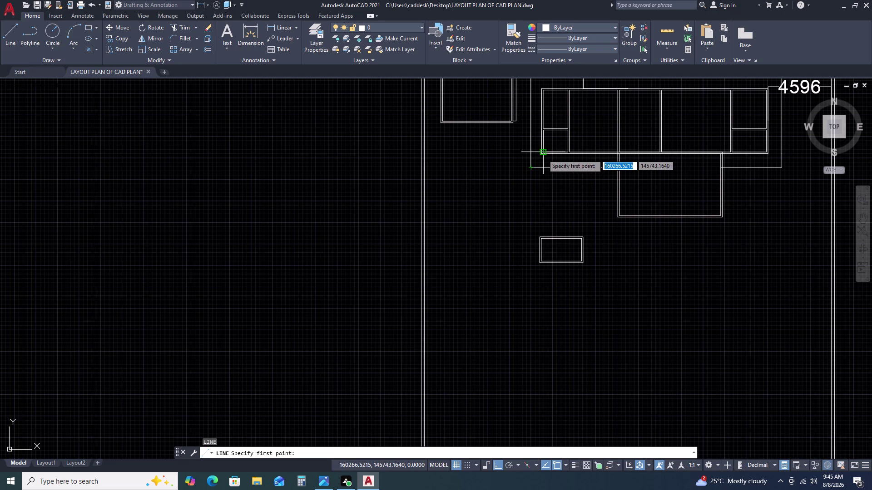
scroll(up, 3)
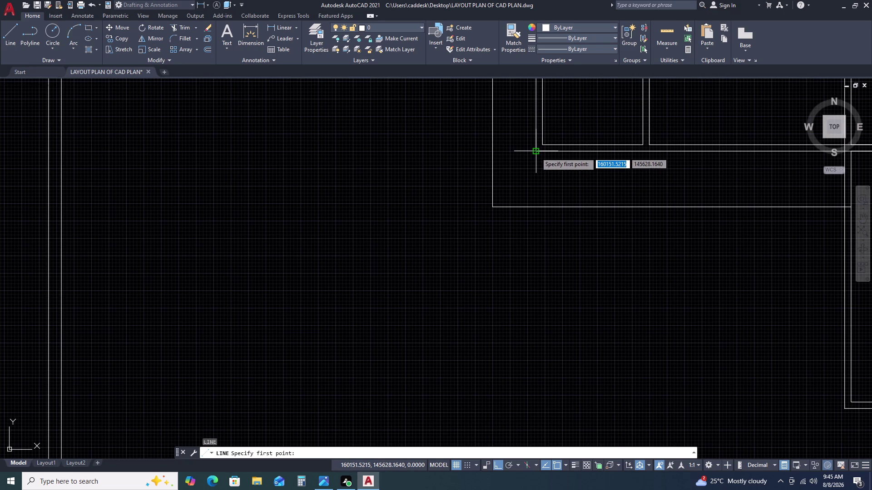
click(536, 153)
scroll(down, 3)
scroll(down, 3)
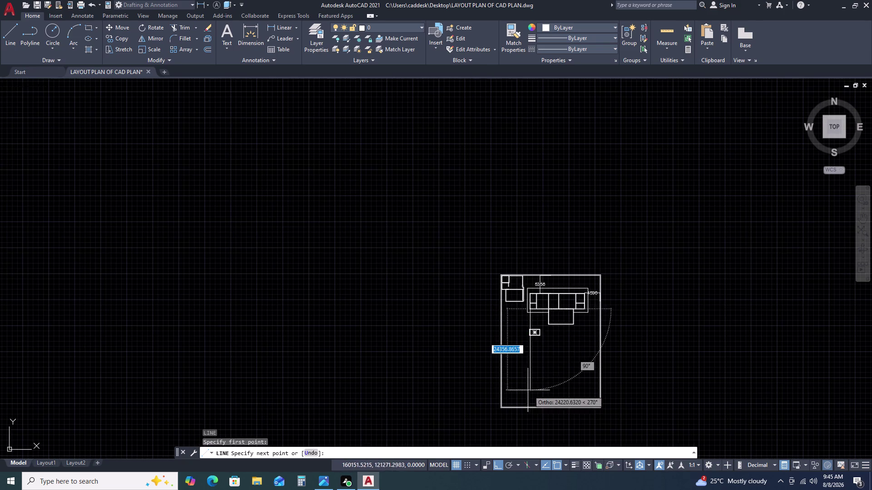
scroll(up, 3)
click(520, 339)
key(Escape)
scroll(up, 3)
Select the small double-line room and start a move, then cancel it.
click(552, 289)
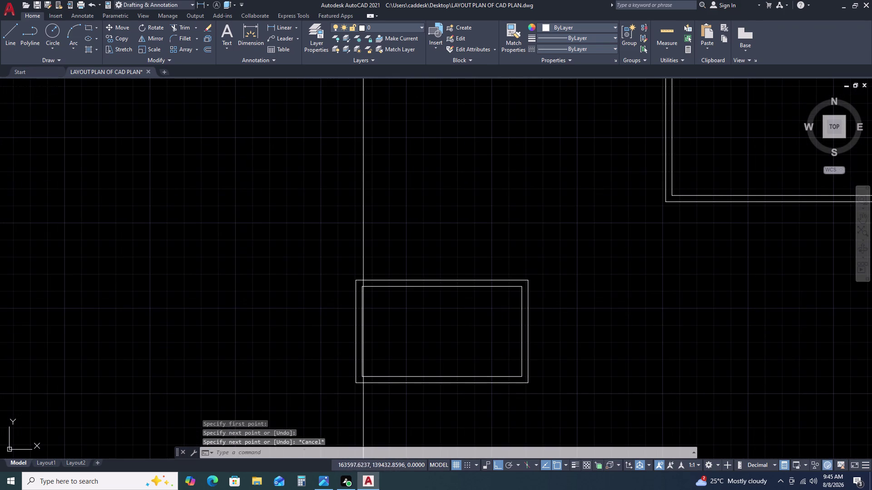
click(478, 342)
click(480, 346)
key(m)
key(space)
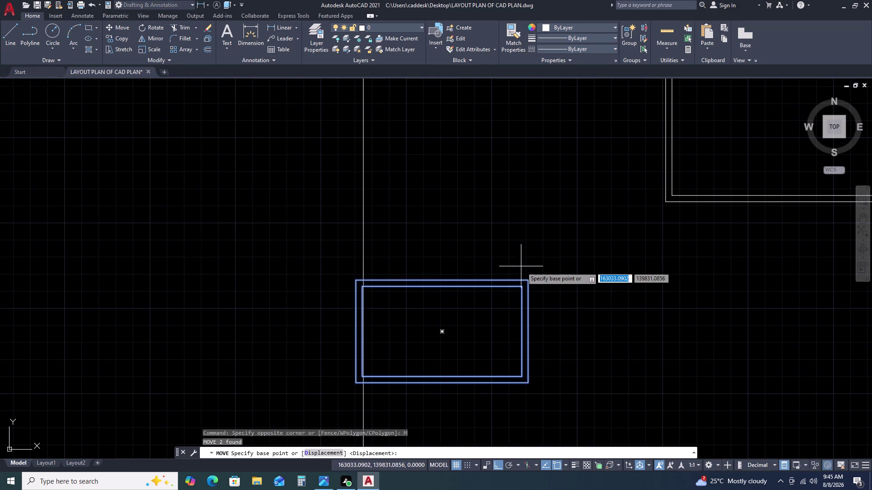
scroll(down, 3)
text(M)
key(space)
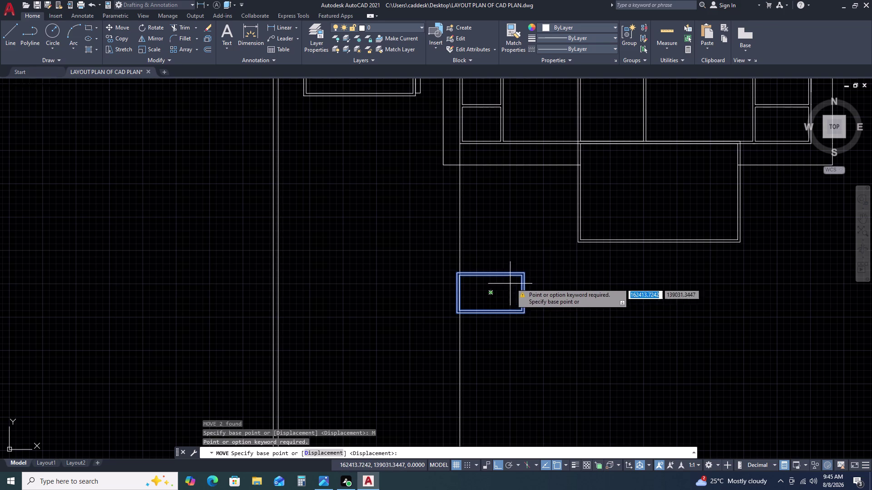
scroll(down, 3)
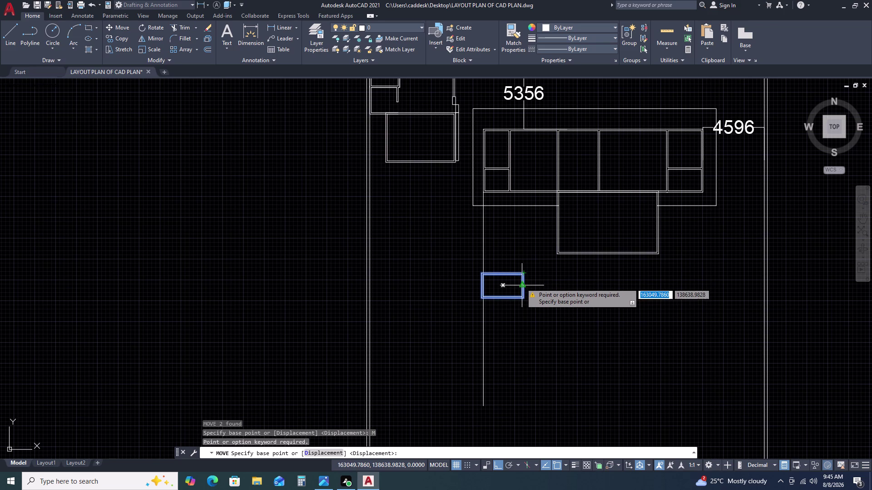
key(Escape)
key(Escape)
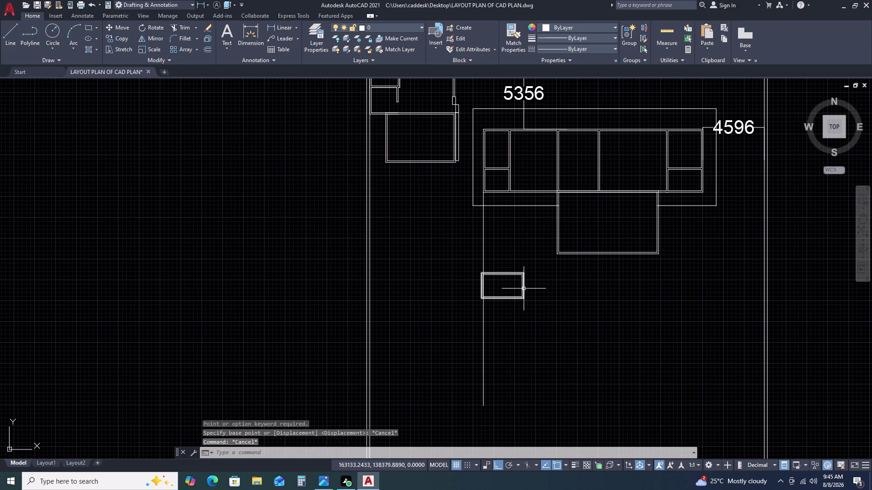
Reselect the small double-line room and begin a fresh move.
click(523, 289)
click(517, 272)
click(513, 296)
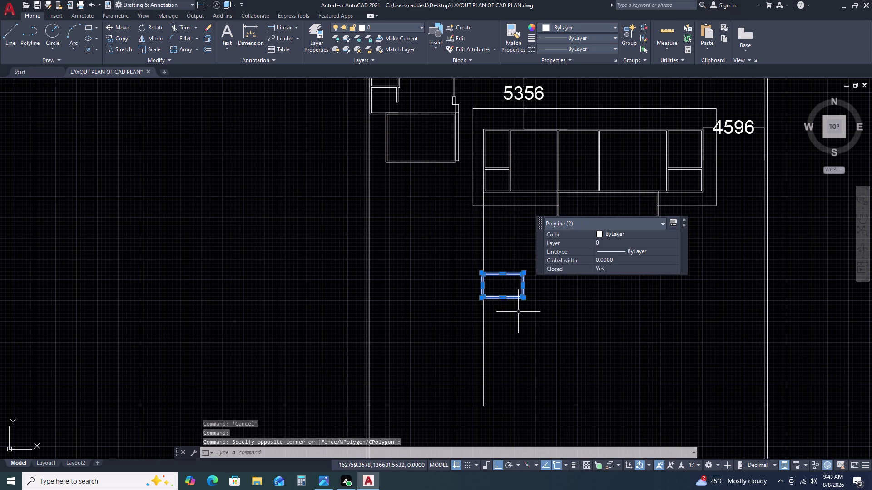
text(M)
key(space)
scroll(up, 3)
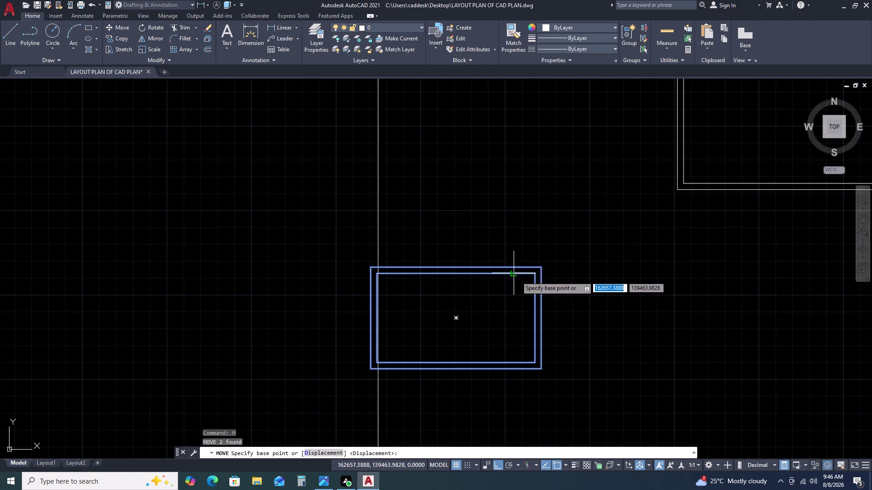
Move the small room by its top-right corner beside the lower room, then clear commands.
click(543, 268)
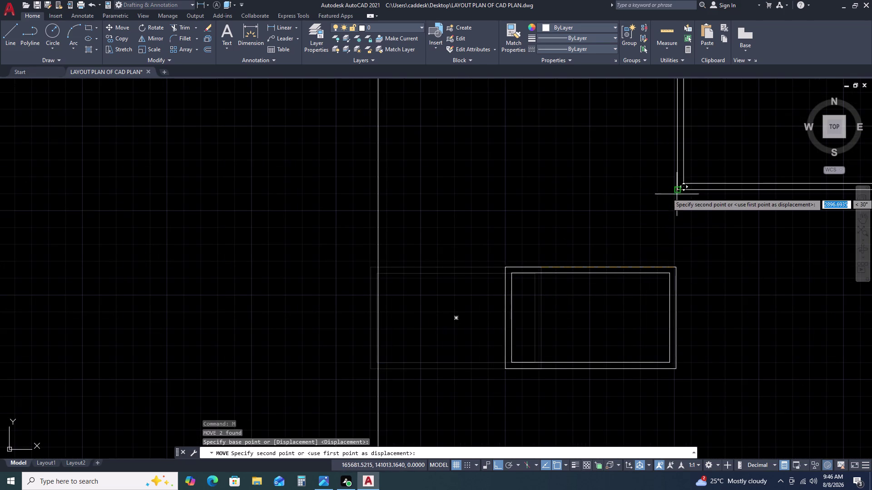
click(679, 192)
scroll(down, 3)
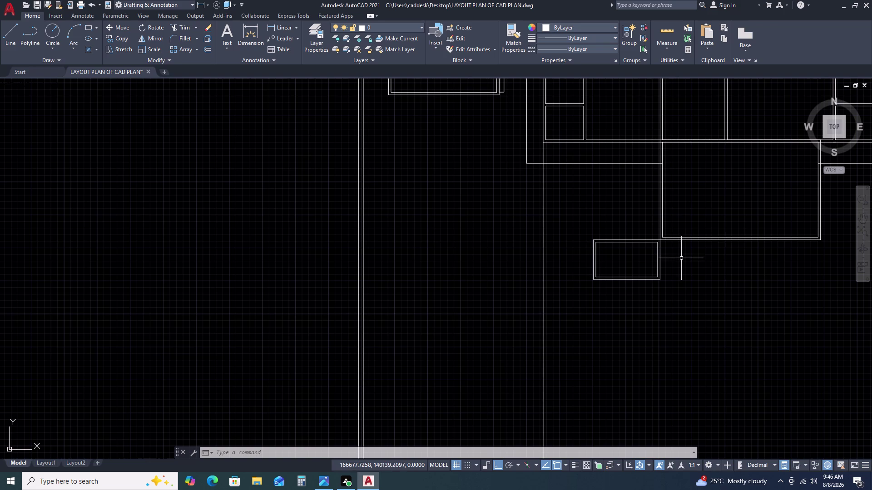
scroll(up, 3)
click(685, 254)
click(559, 270)
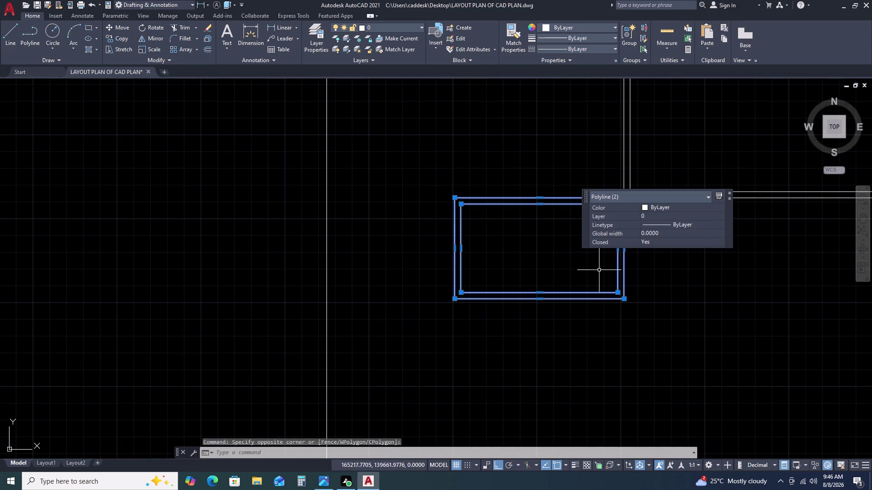
key(Escape)
key(Escape)
key(Escape)
key(Escape)
key(Escape)
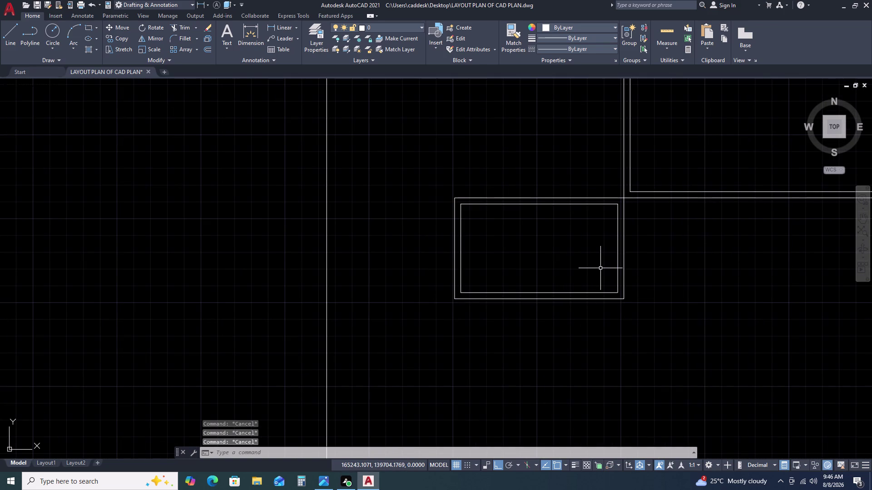
Window-select both wall outlines of the small room.
scroll(down, 3)
middle_drag(638, 275, 563, 262)
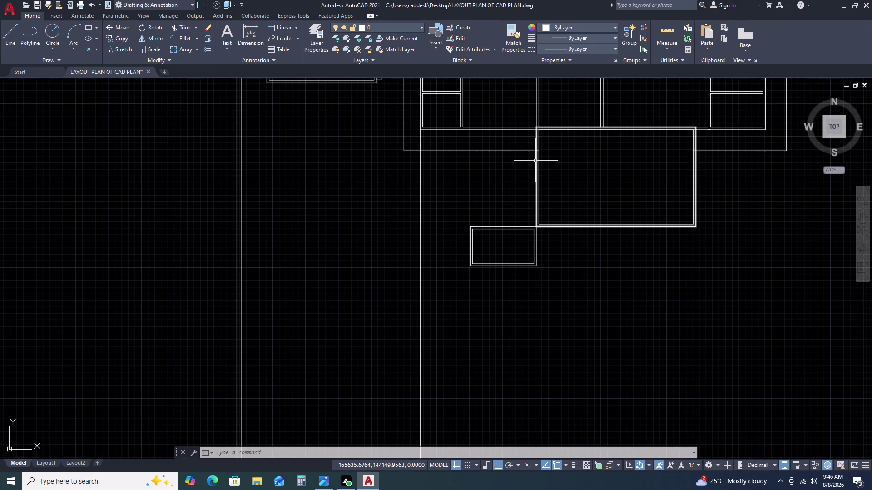
scroll(down, 3)
middle_drag(635, 263, 515, 236)
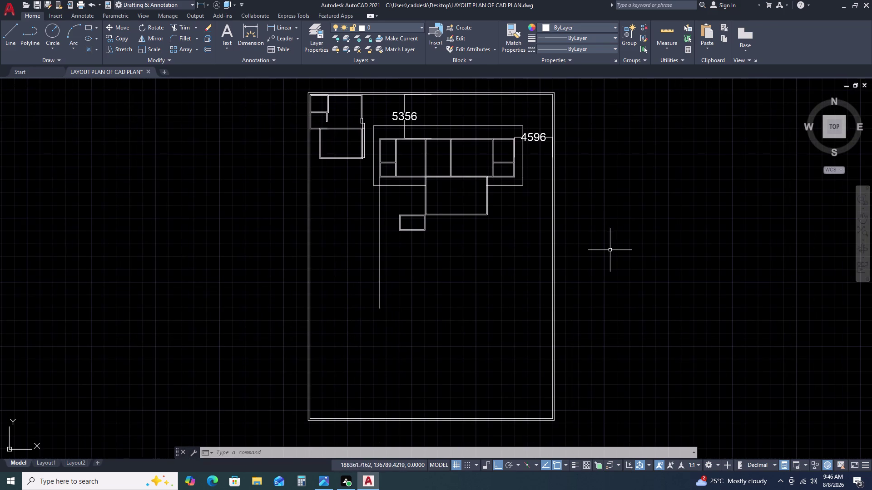
scroll(up, 3)
scroll(up, 3)
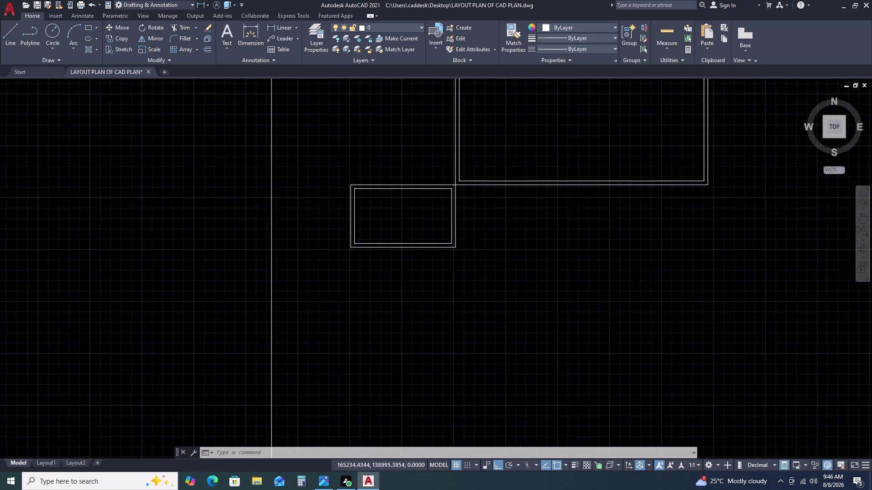
drag(531, 209, 526, 209)
drag(416, 245, 416, 250)
Move the small room so it sits against the larger room's wall.
text(M)
key(space)
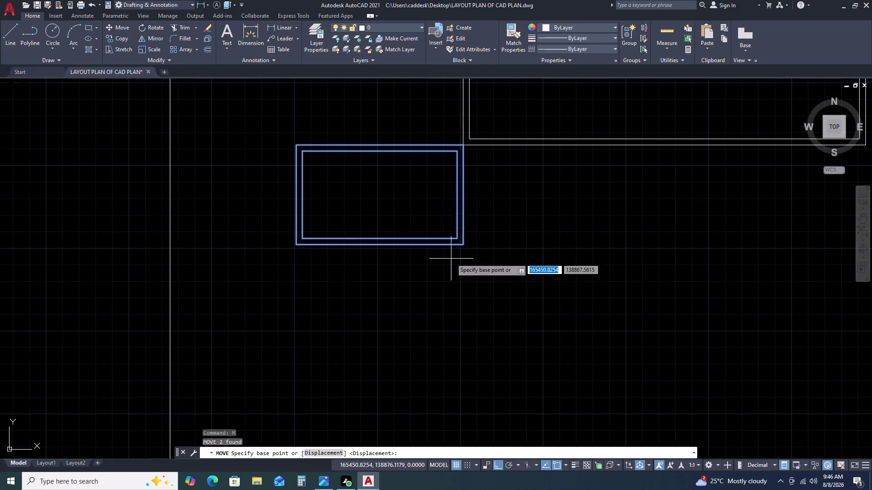
click(380, 148)
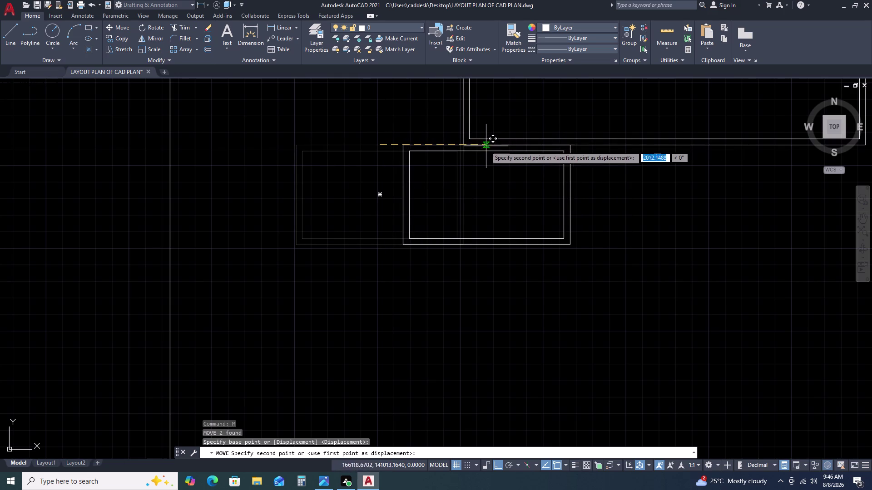
click(463, 145)
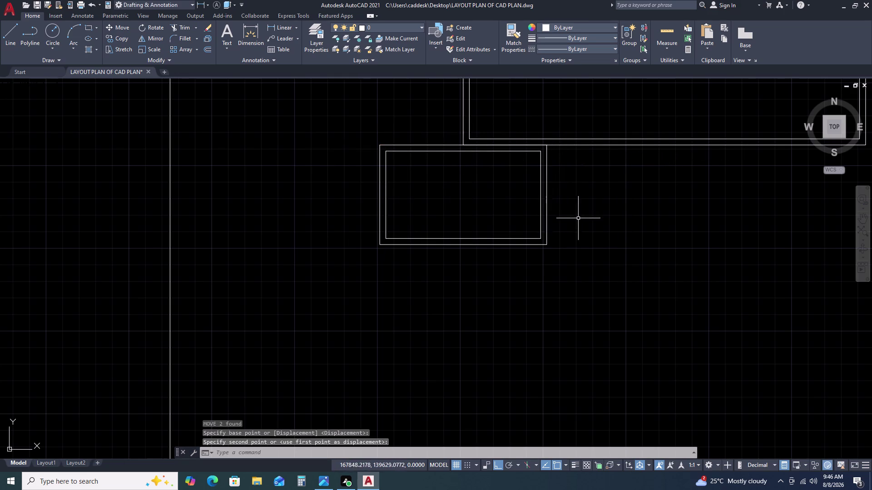
scroll(down, 3)
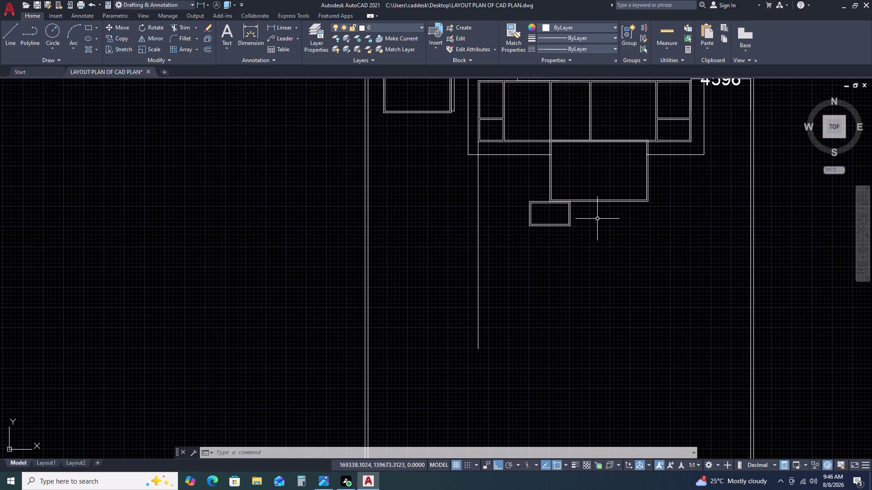
scroll(down, 3)
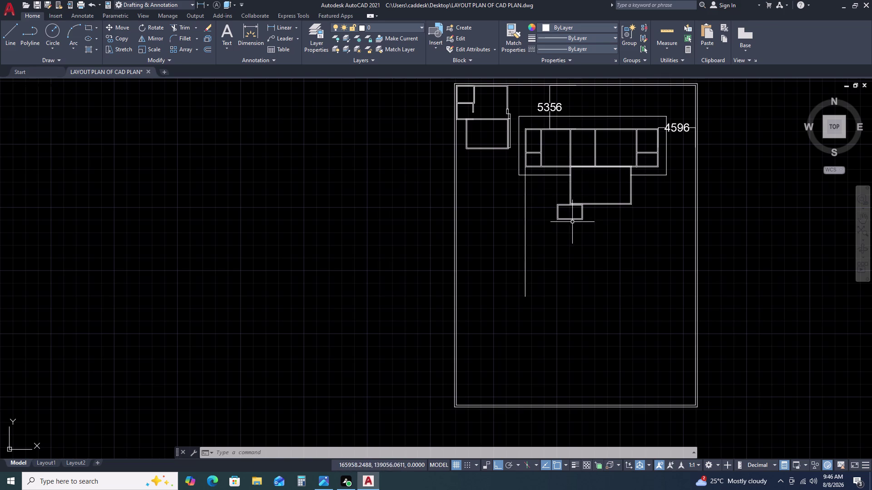
scroll(up, 3)
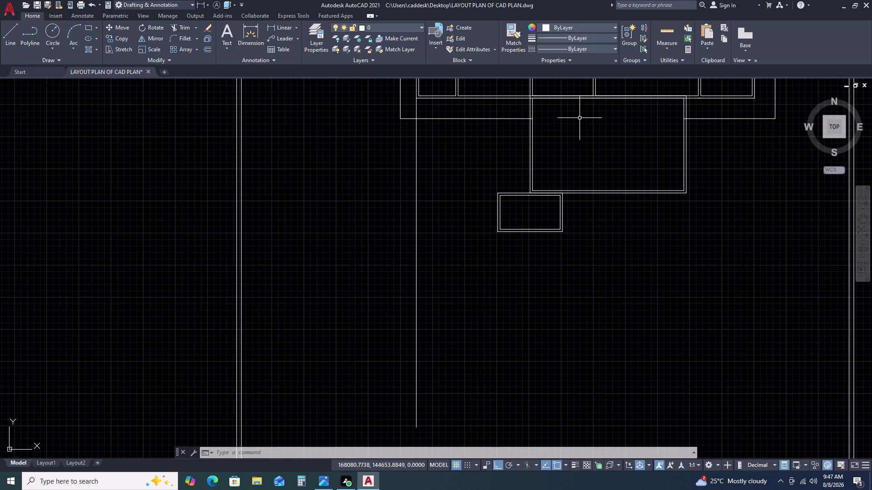
scroll(up, 3)
key(f)
key(space)
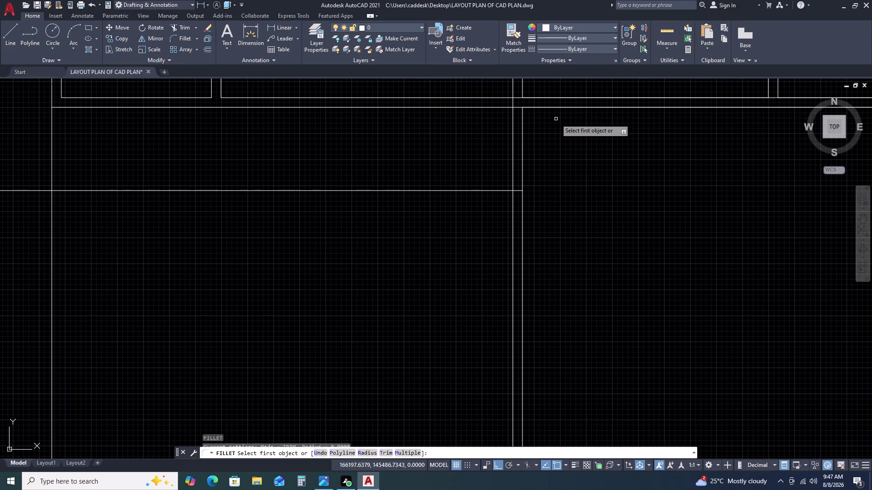
key(Escape)
key(Escape)
scroll(down, 3)
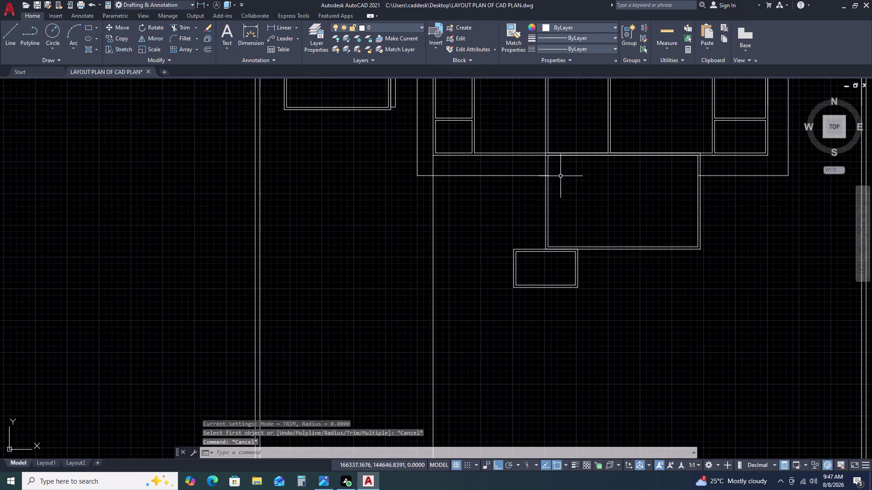
scroll(down, 3)
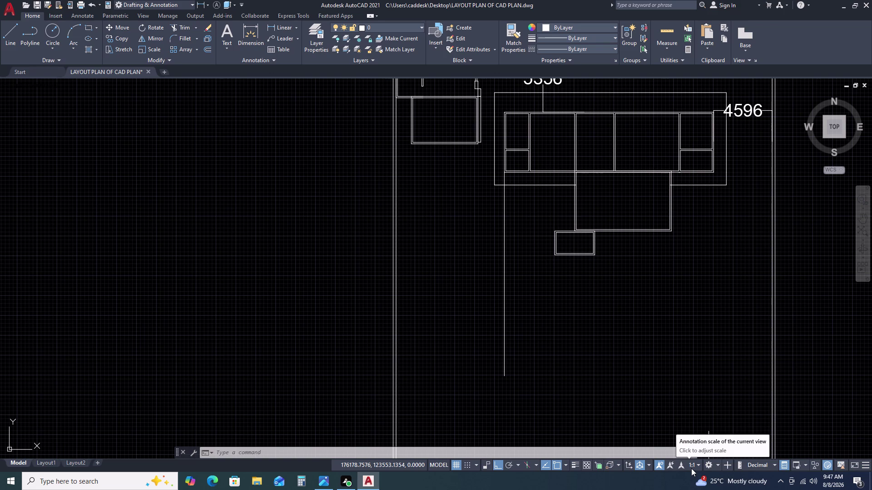
scroll(down, 3)
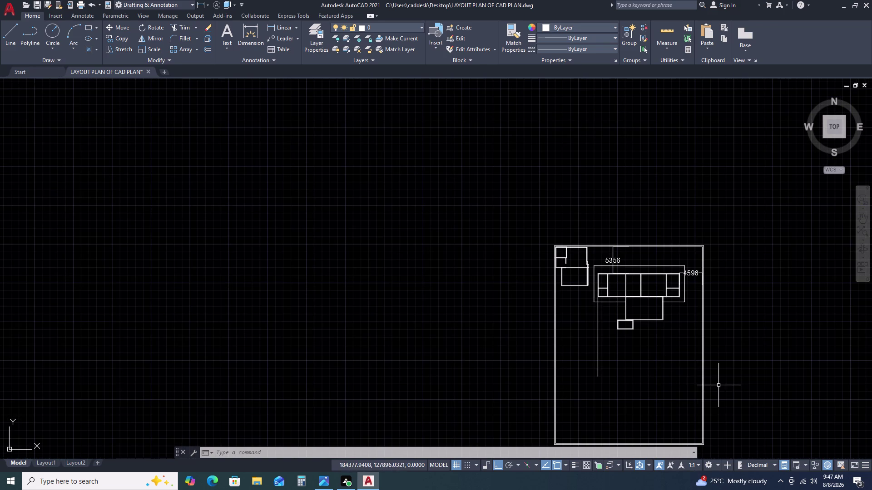